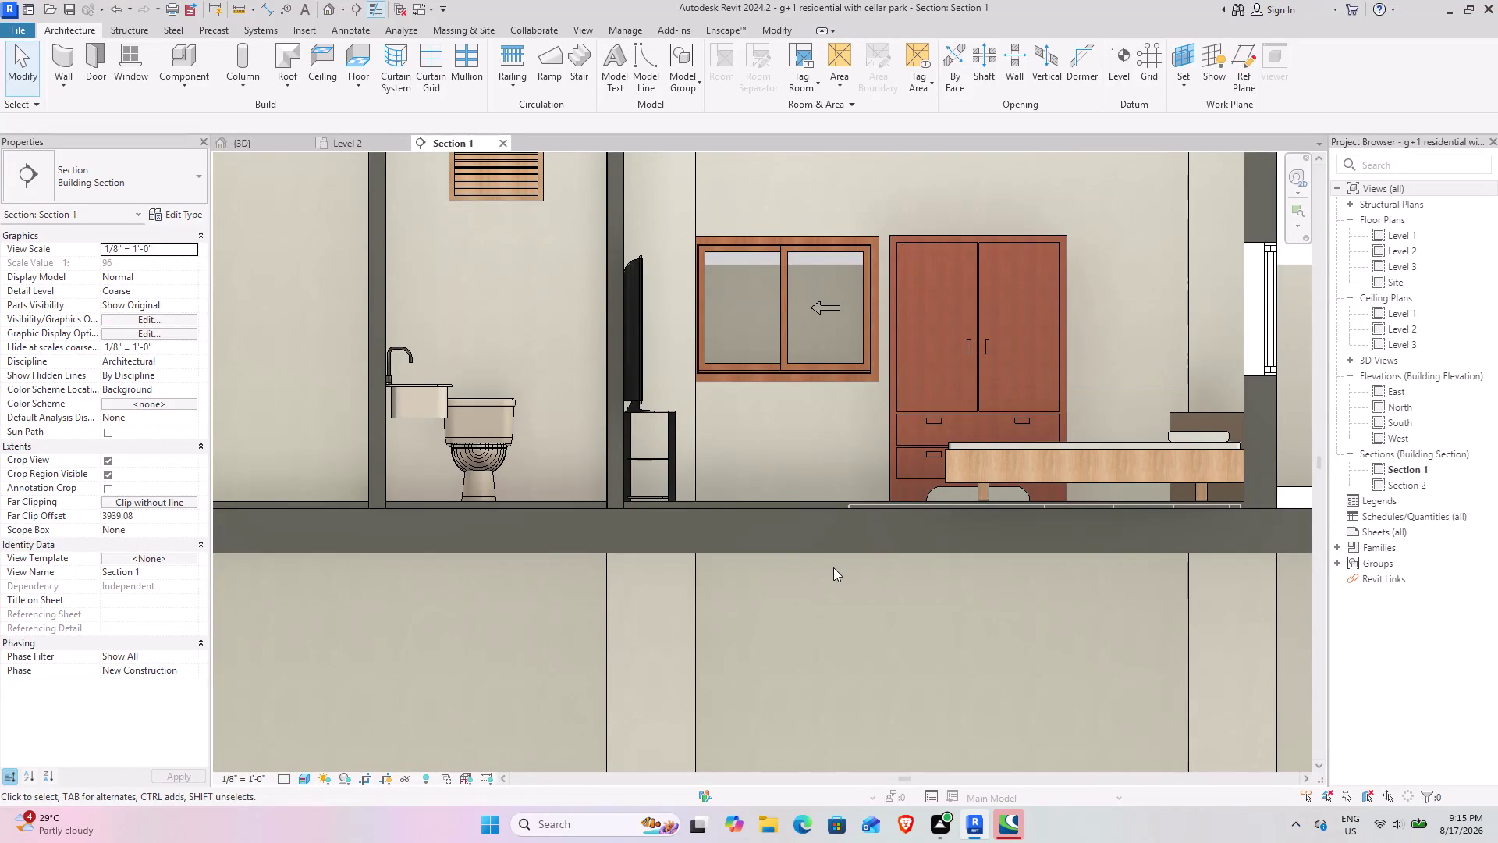
Select the bedroom floor slab in Section 1 and pan toward the outer wall.
click(271, 137)
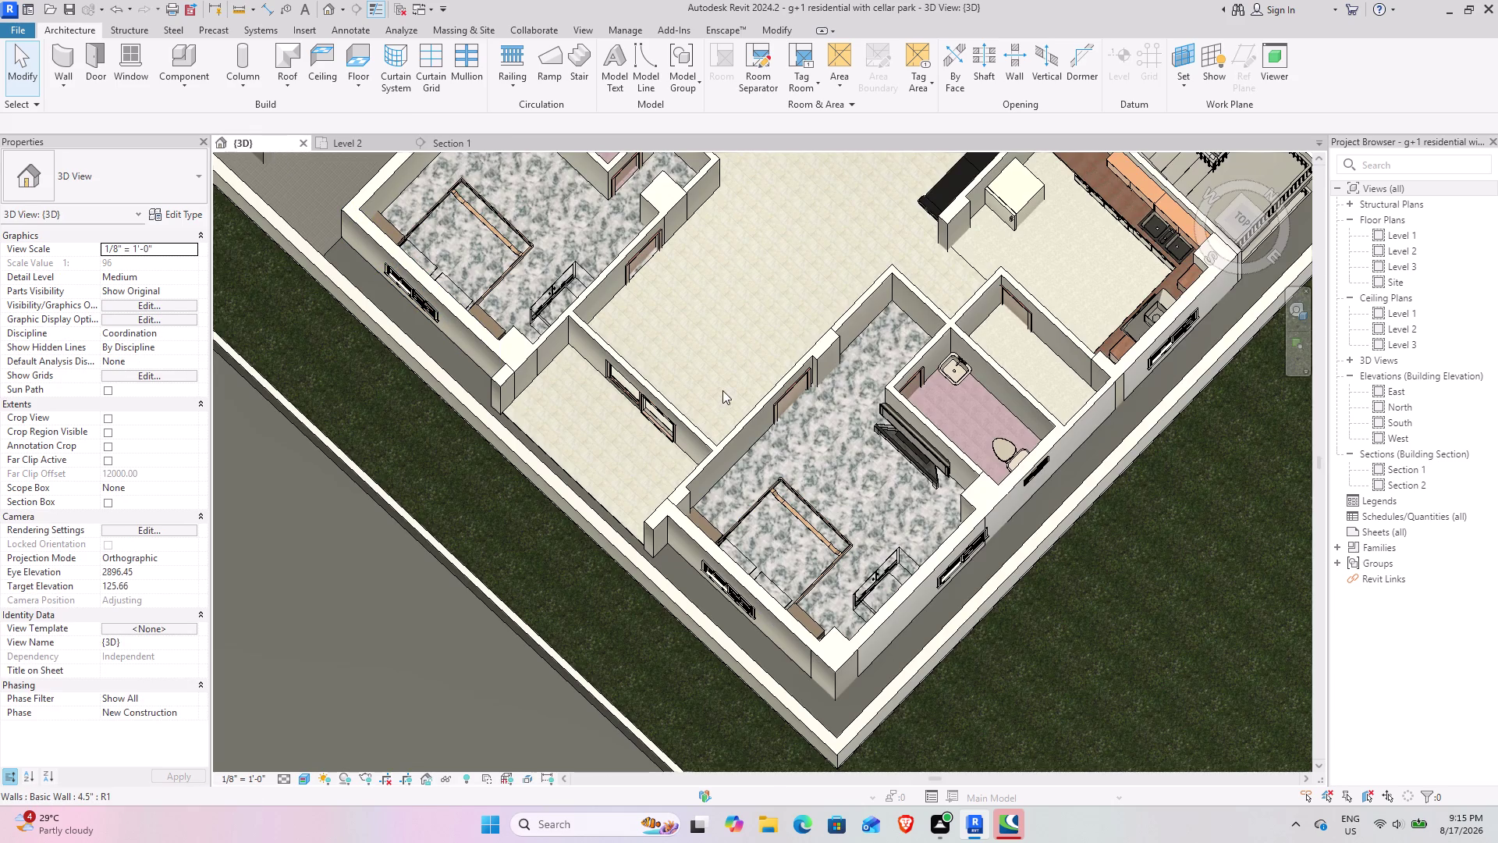
click(445, 156)
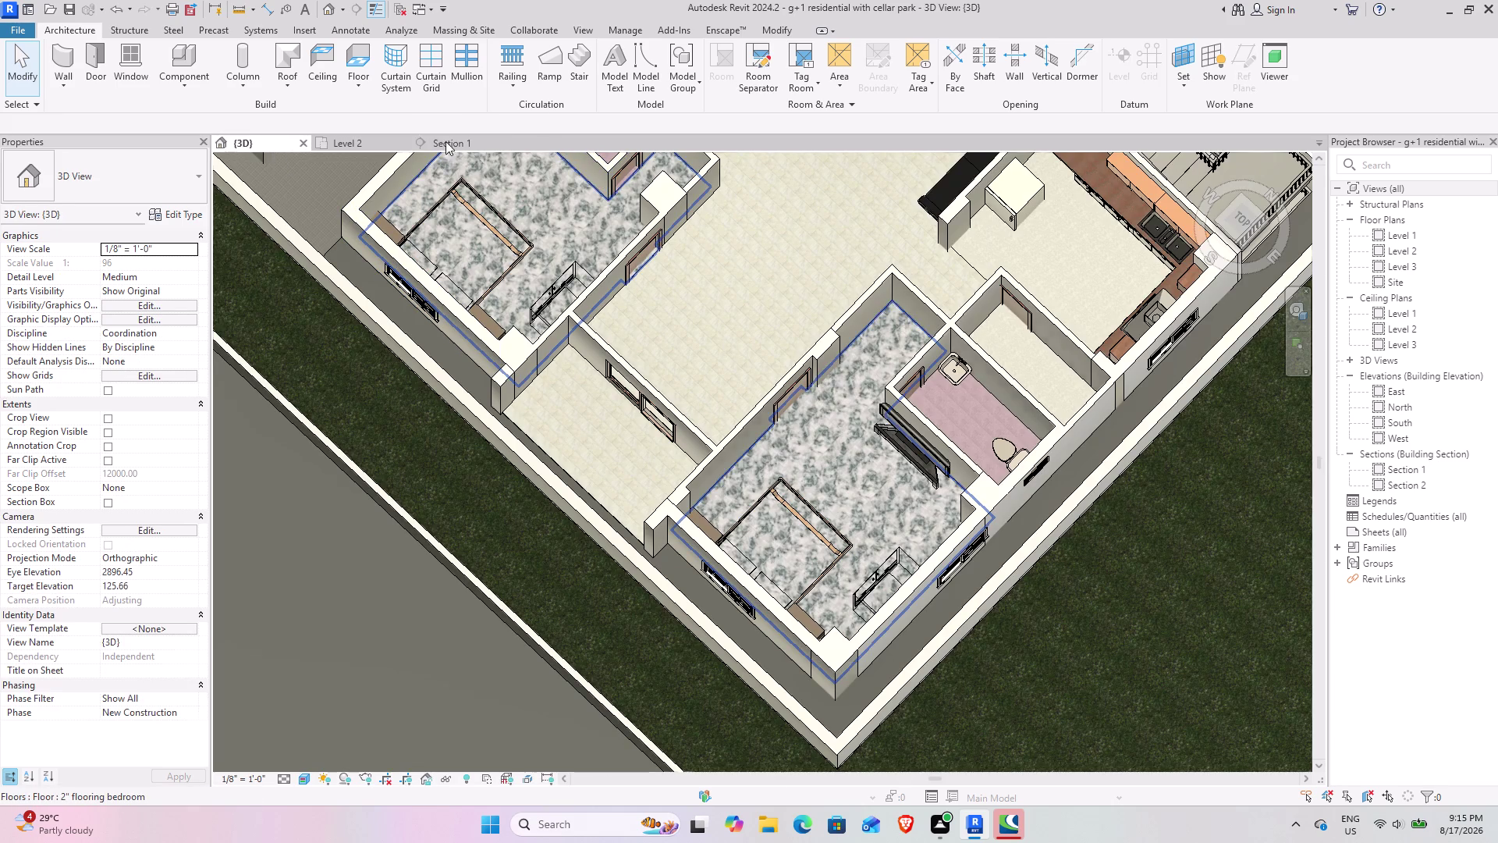
click(449, 134)
click(450, 142)
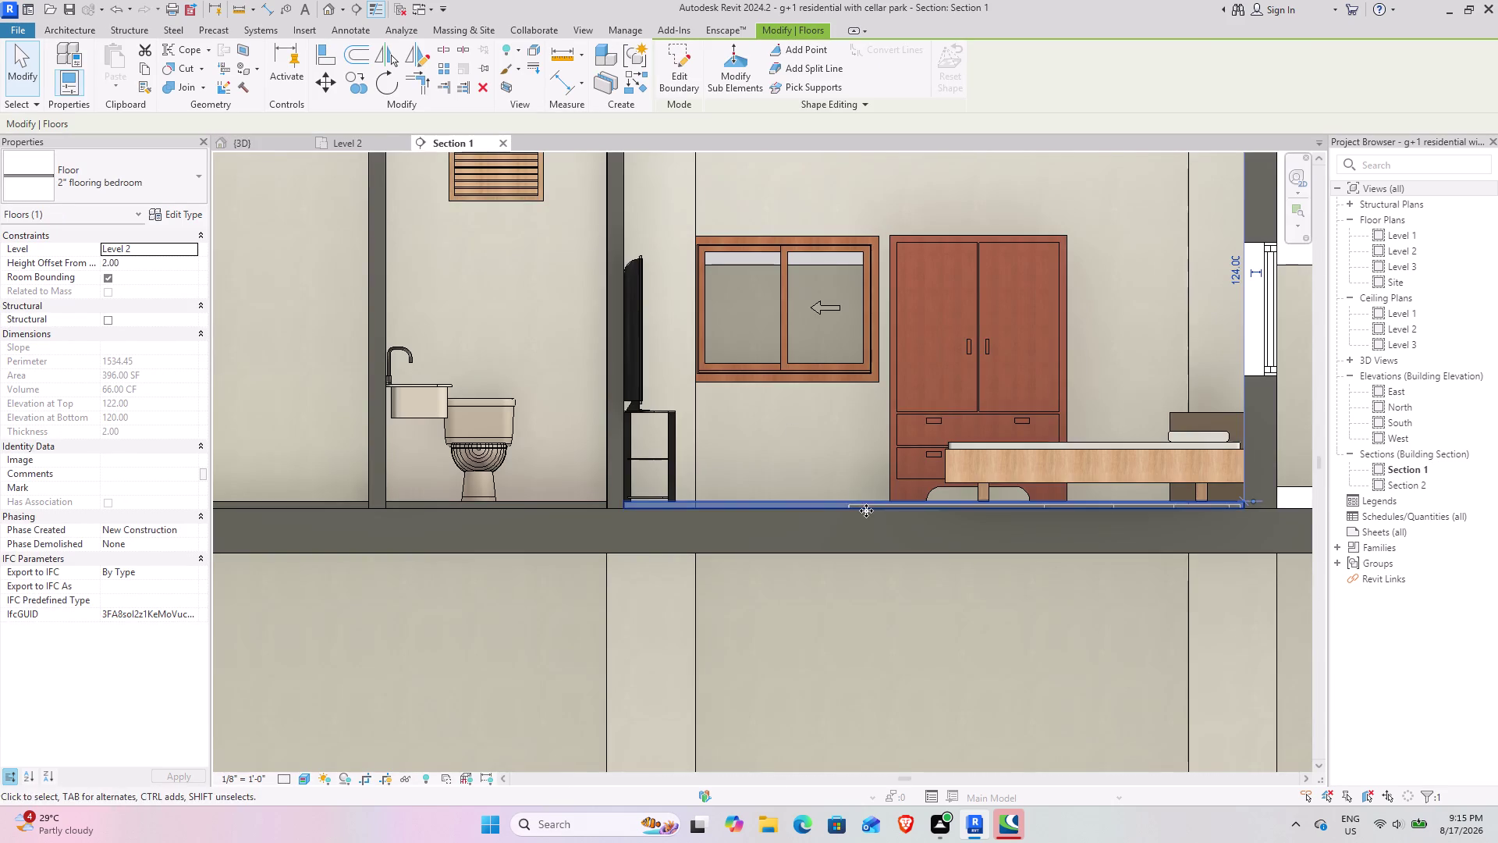
scroll(down, 3)
middle_drag(876, 482, 403, 524)
click(575, 633)
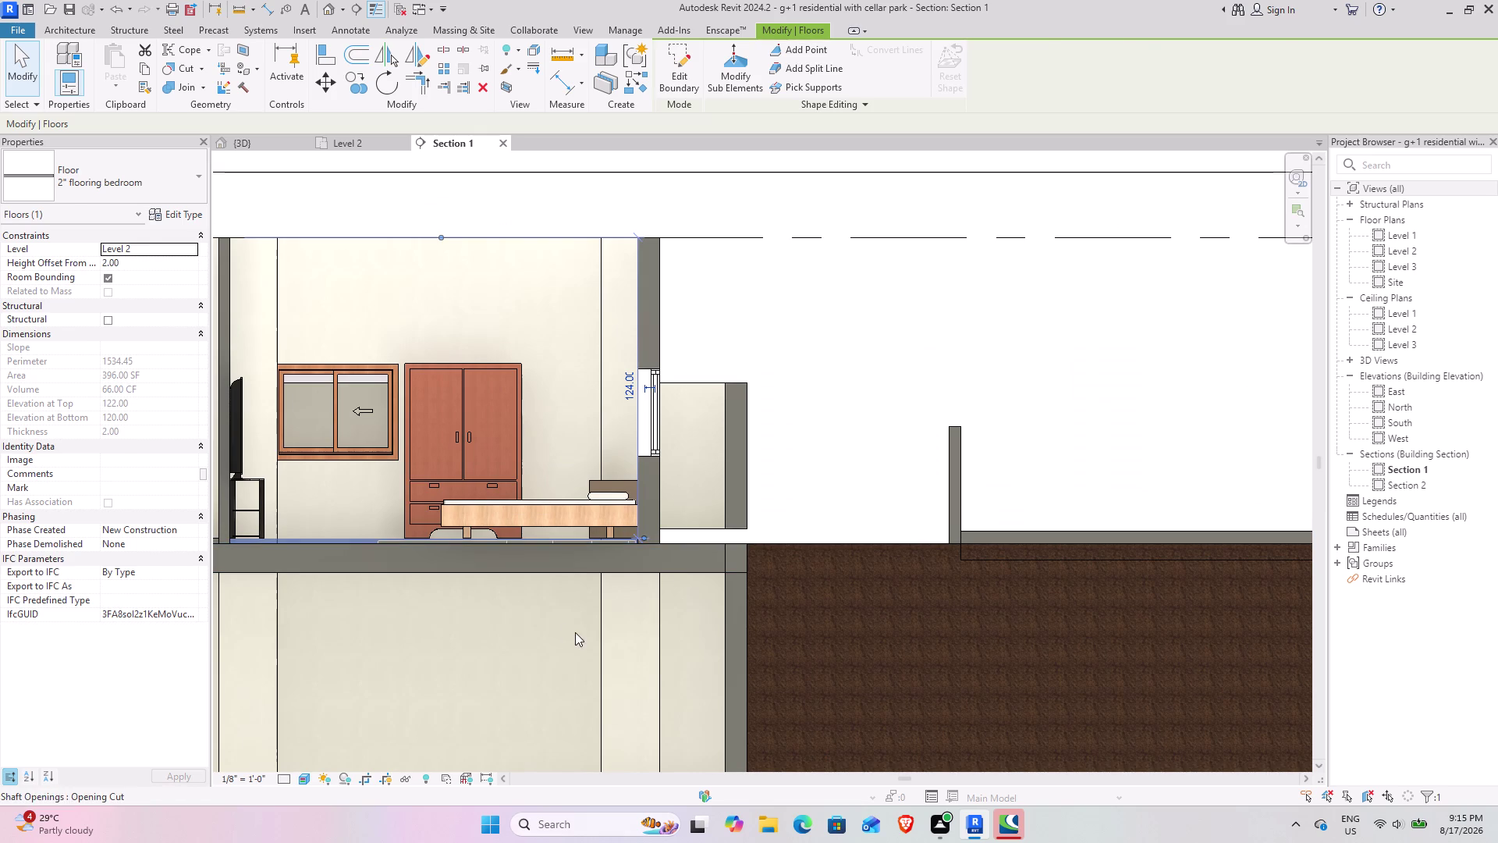
scroll(up, 3)
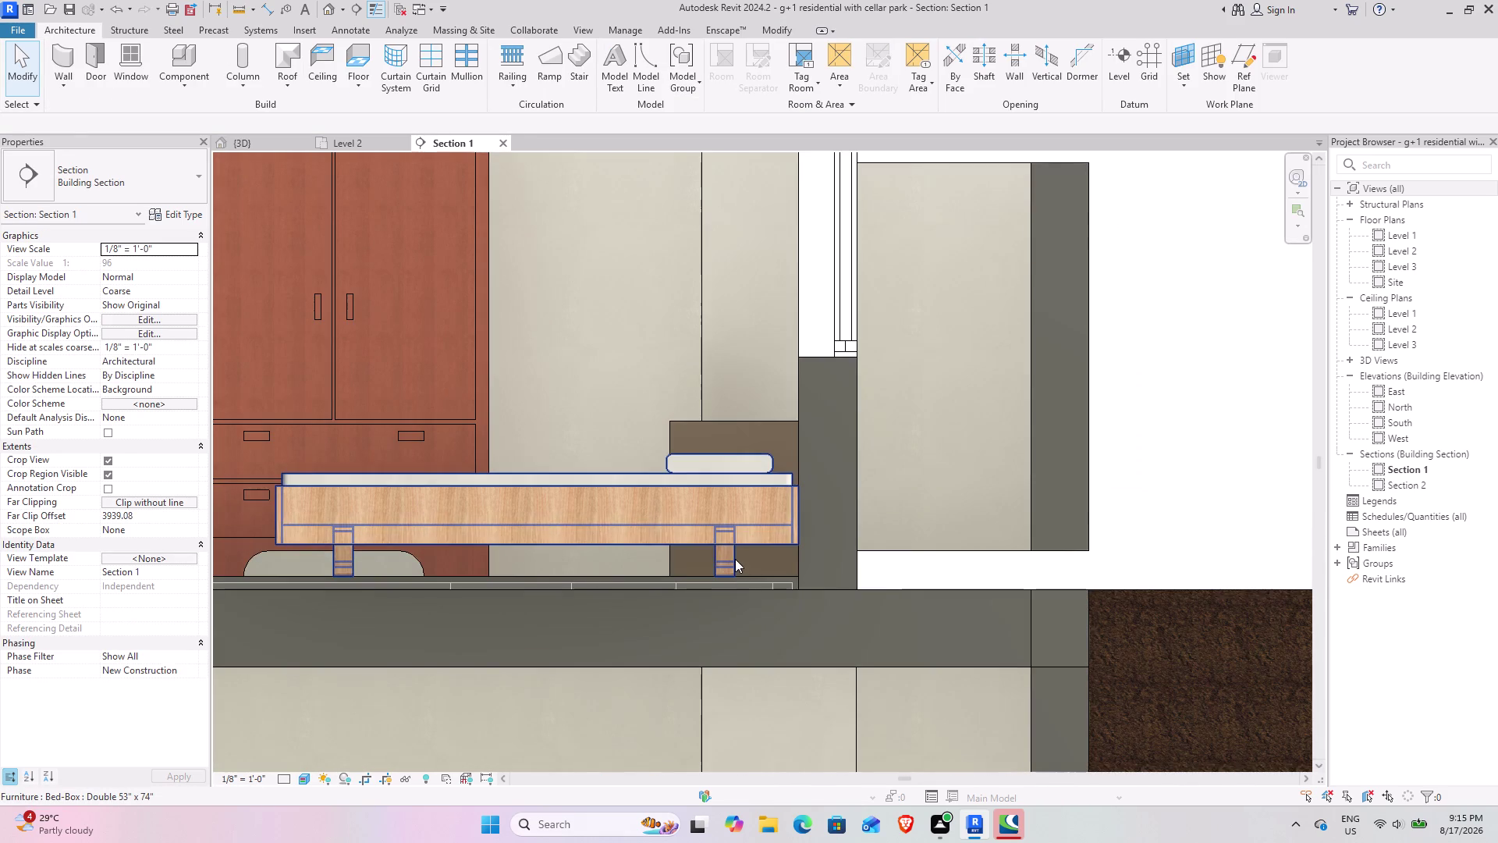
Select the double bed and zoom in on its legs at the floor.
click(724, 552)
click(726, 539)
middle_drag(563, 568, 735, 576)
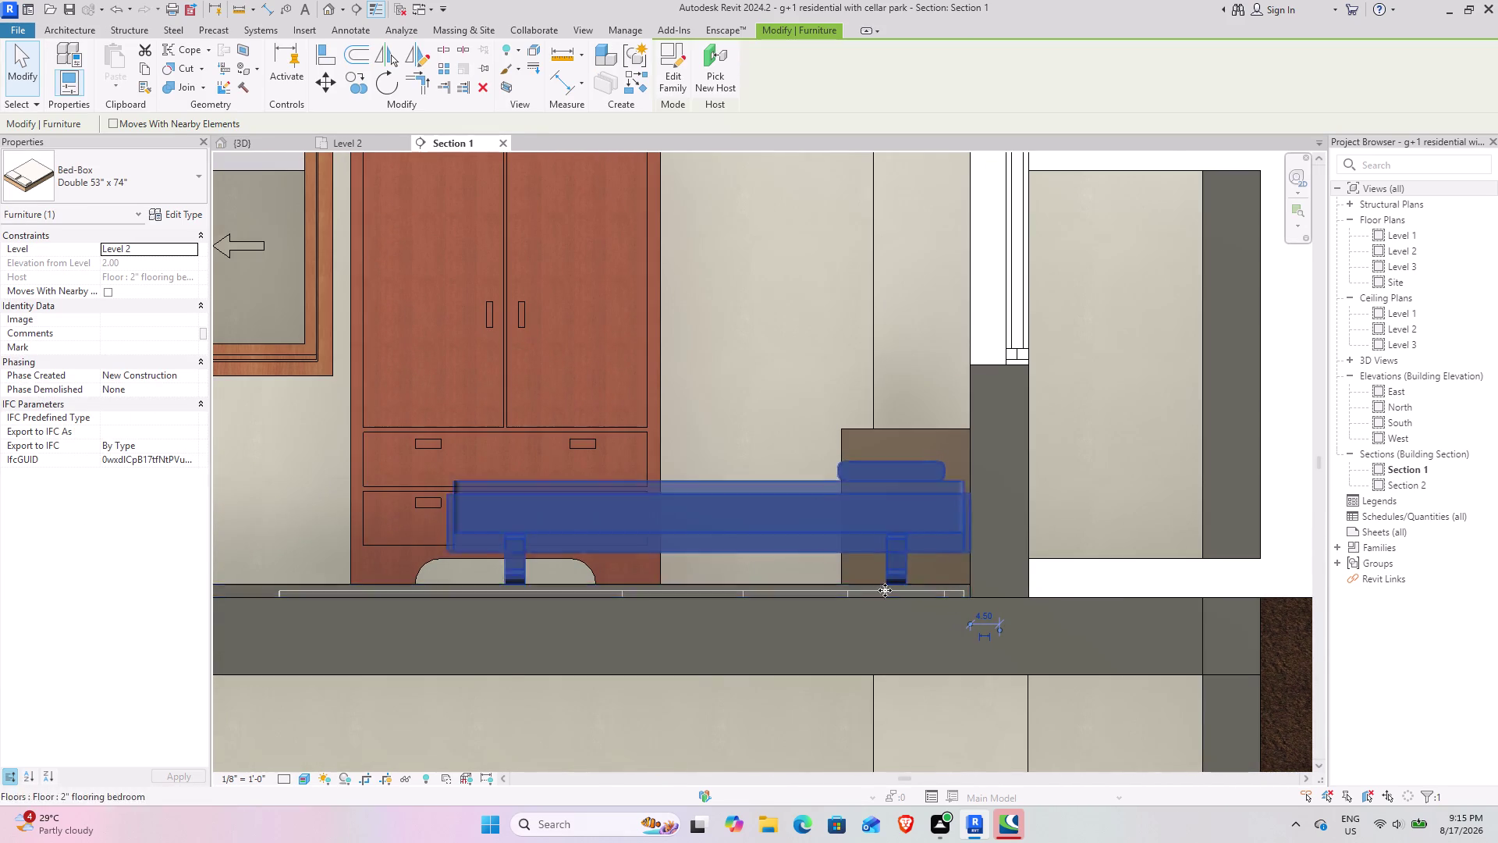
scroll(up, 3)
scroll(down, 3)
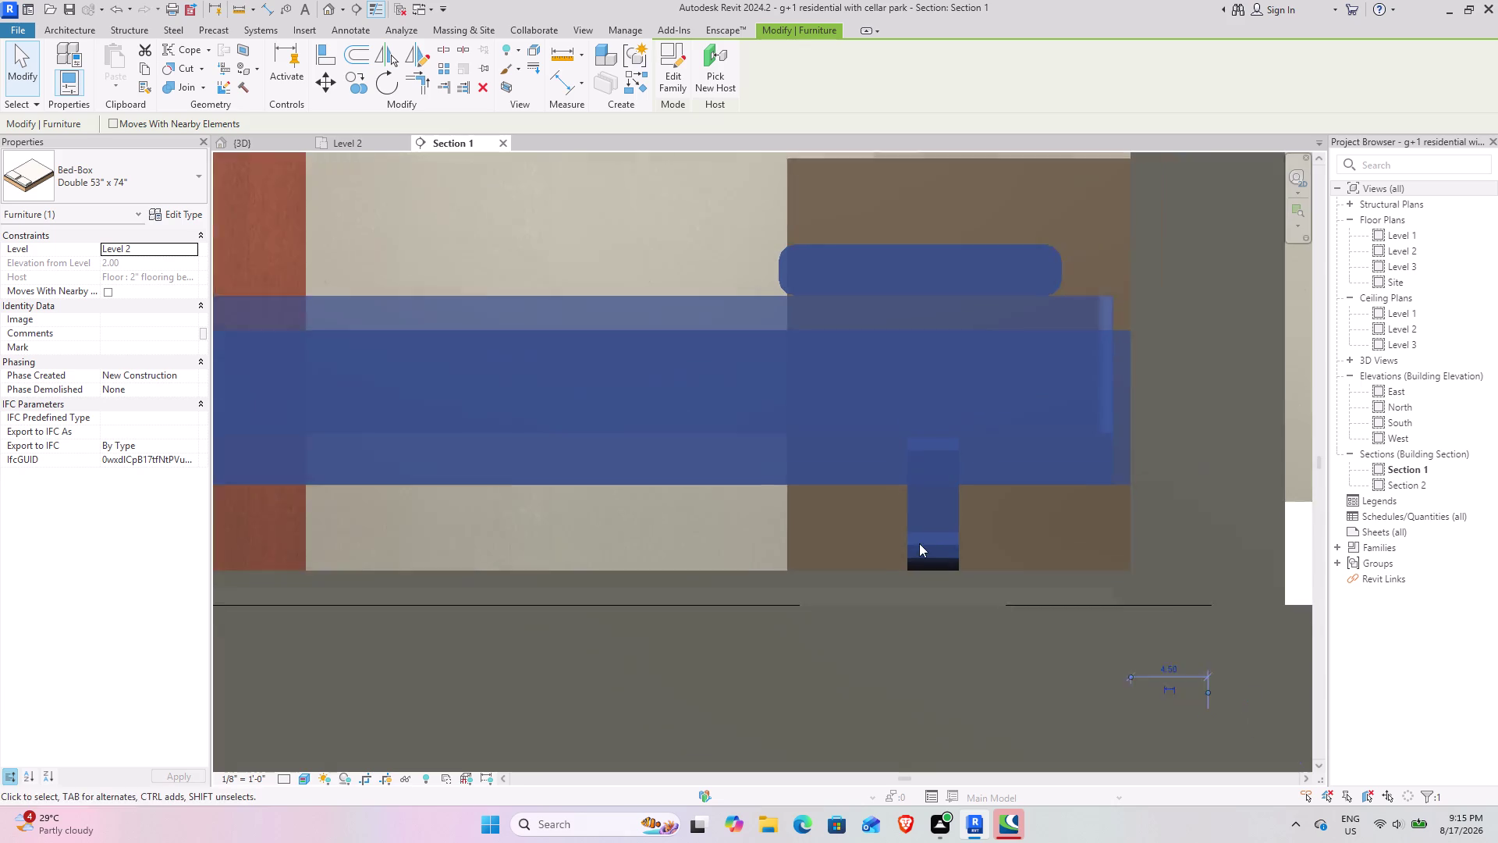
scroll(down, 3)
Pan from the bed leg across the upper floor to the kitchen and stairs.
middle_drag(1074, 561, 551, 572)
scroll(down, 3)
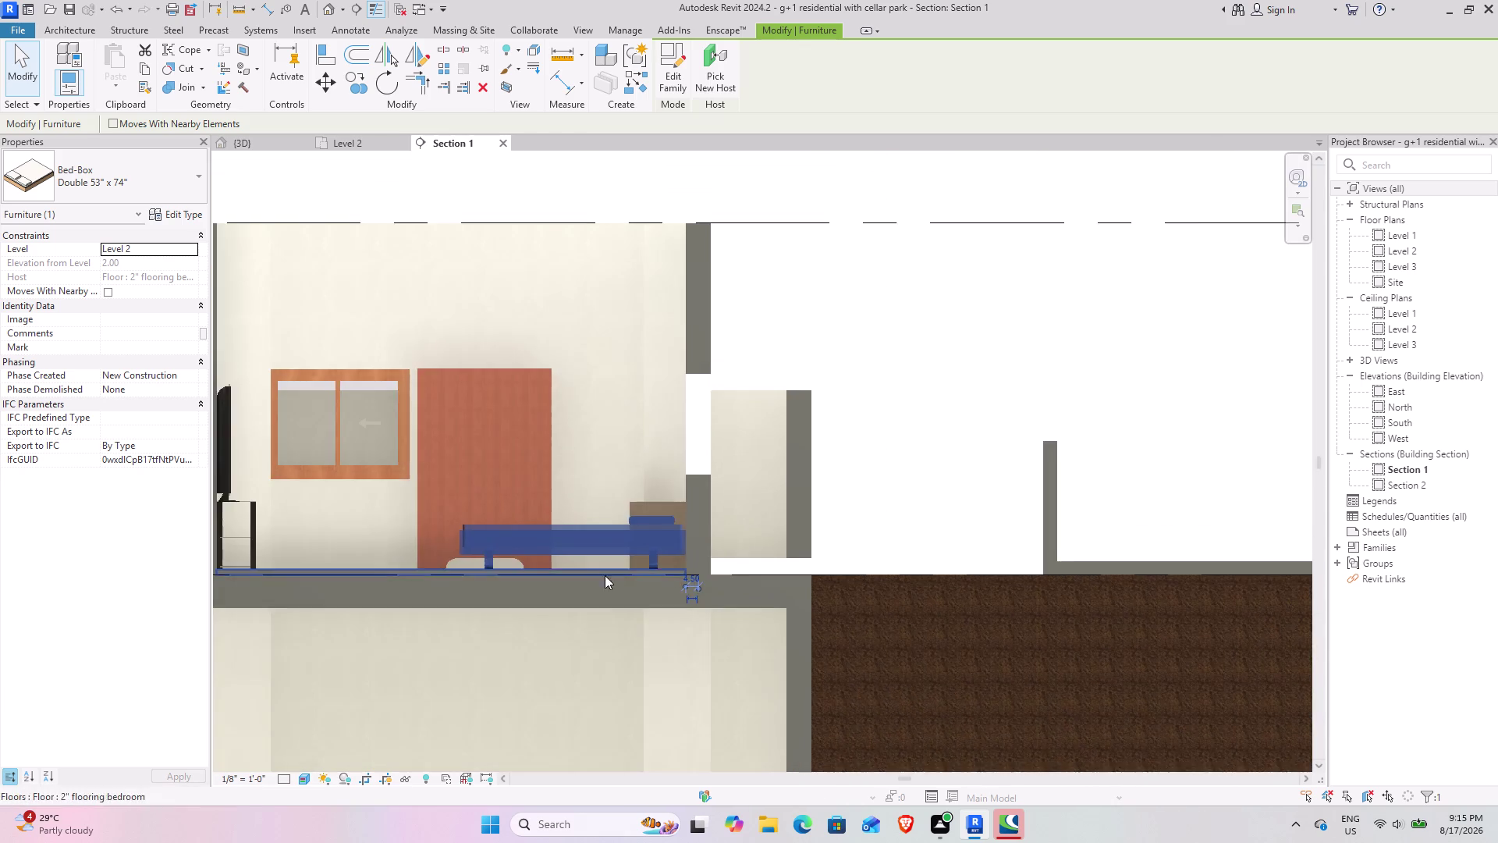
middle_drag(606, 576, 1026, 556)
middle_drag(697, 565, 1133, 566)
middle_drag(756, 571, 897, 555)
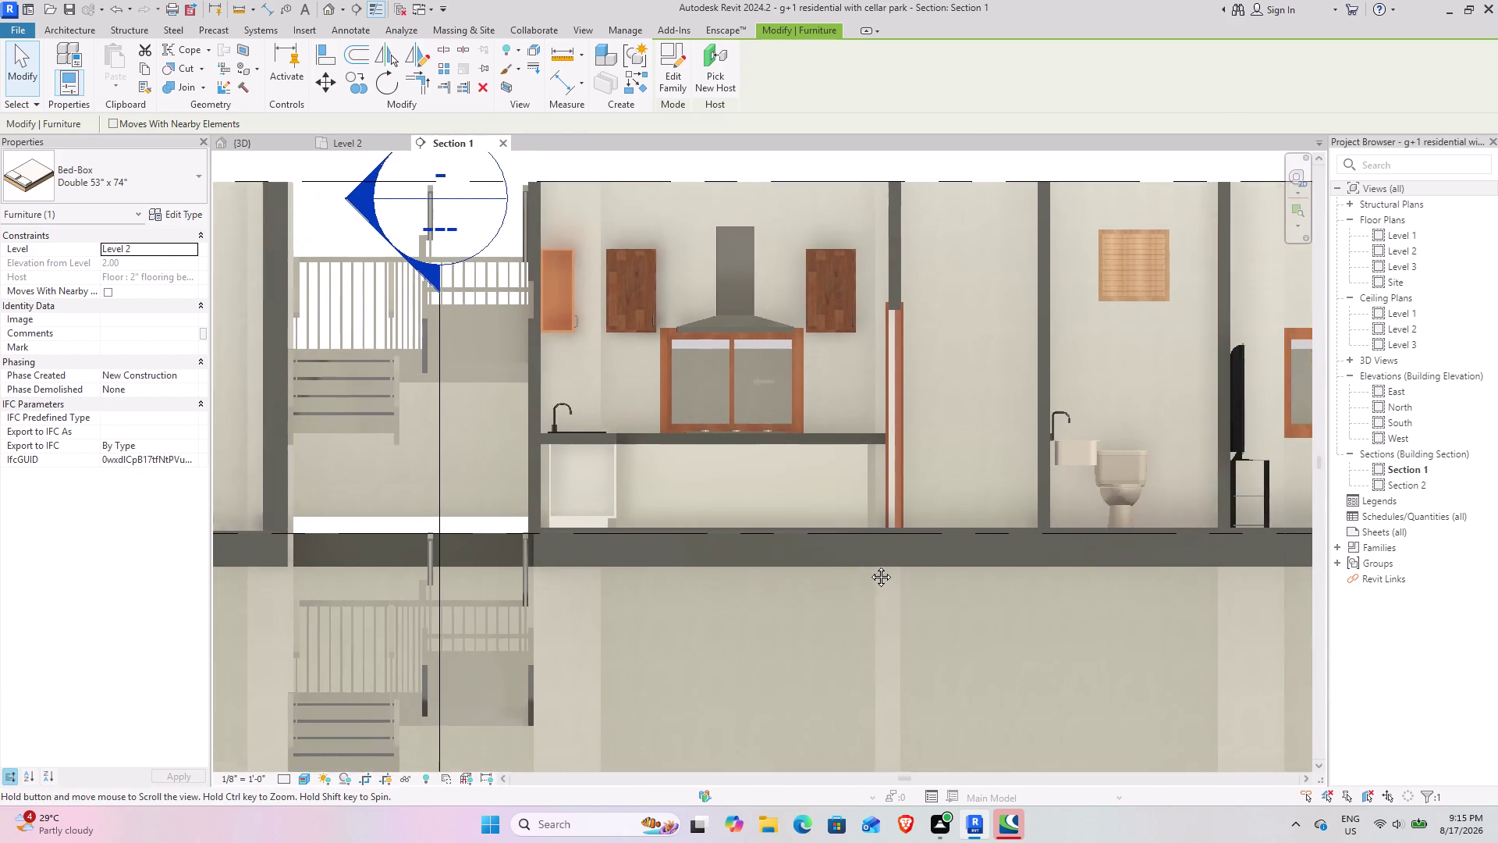
middle_drag(897, 555, 813, 579)
click(257, 140)
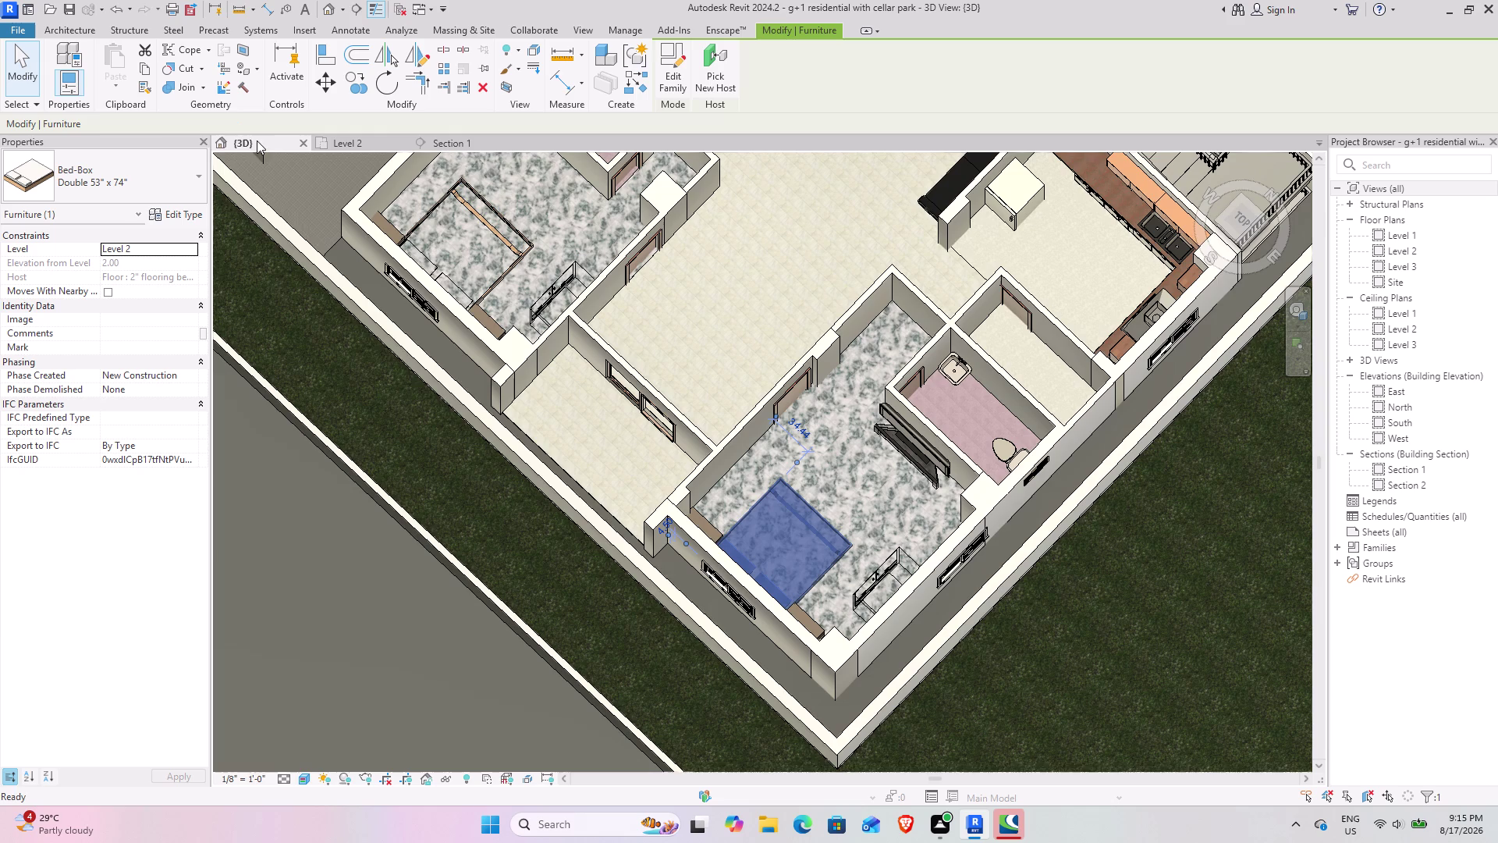
click(1189, 601)
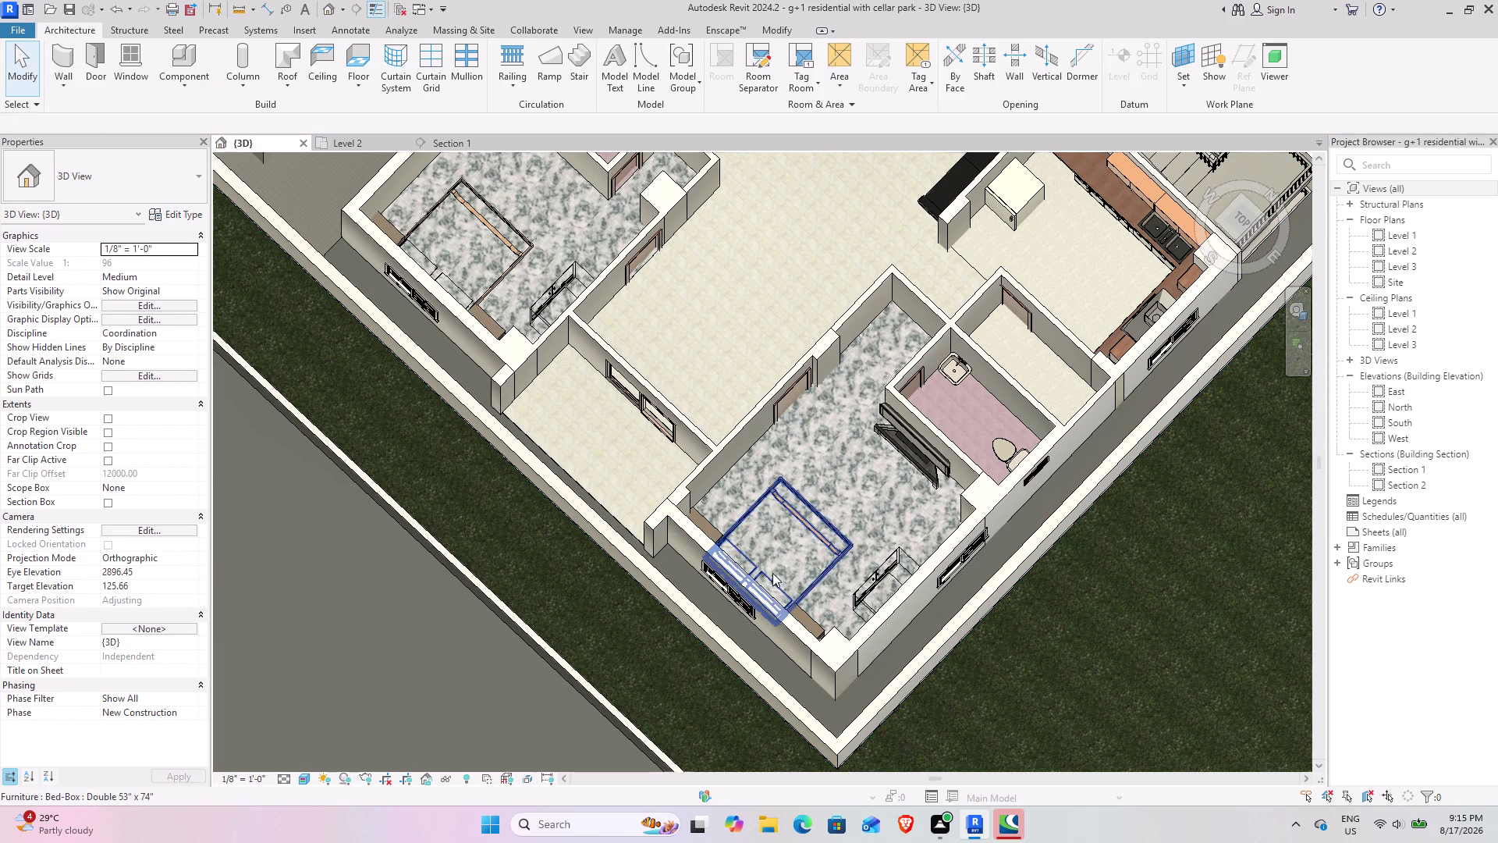
scroll(up, 3)
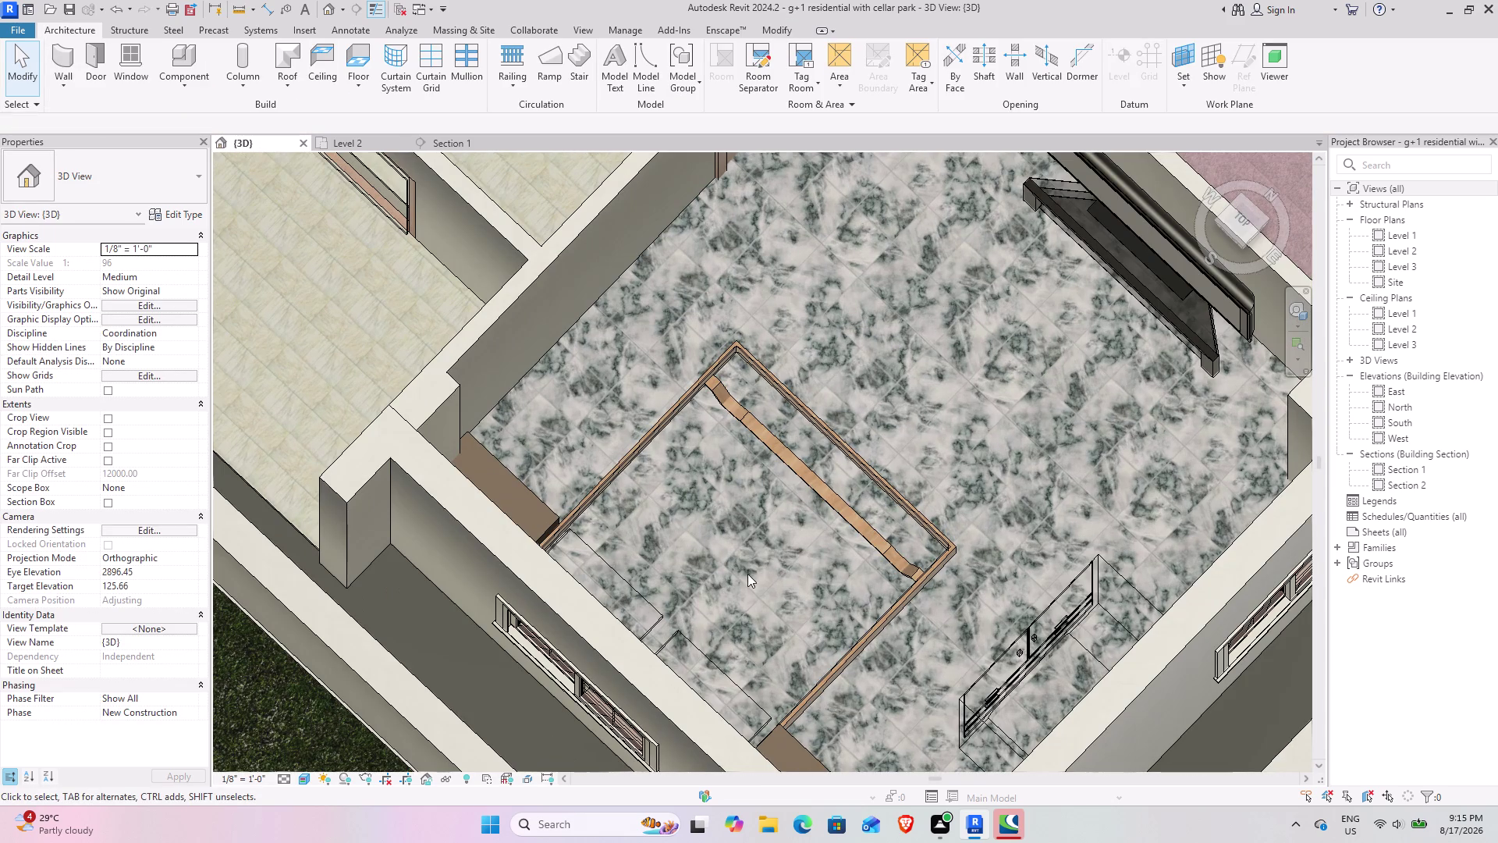
middle_drag(733, 574, 564, 559)
middle_drag(587, 555, 1329, 686)
middle_drag(809, 552, 1011, 823)
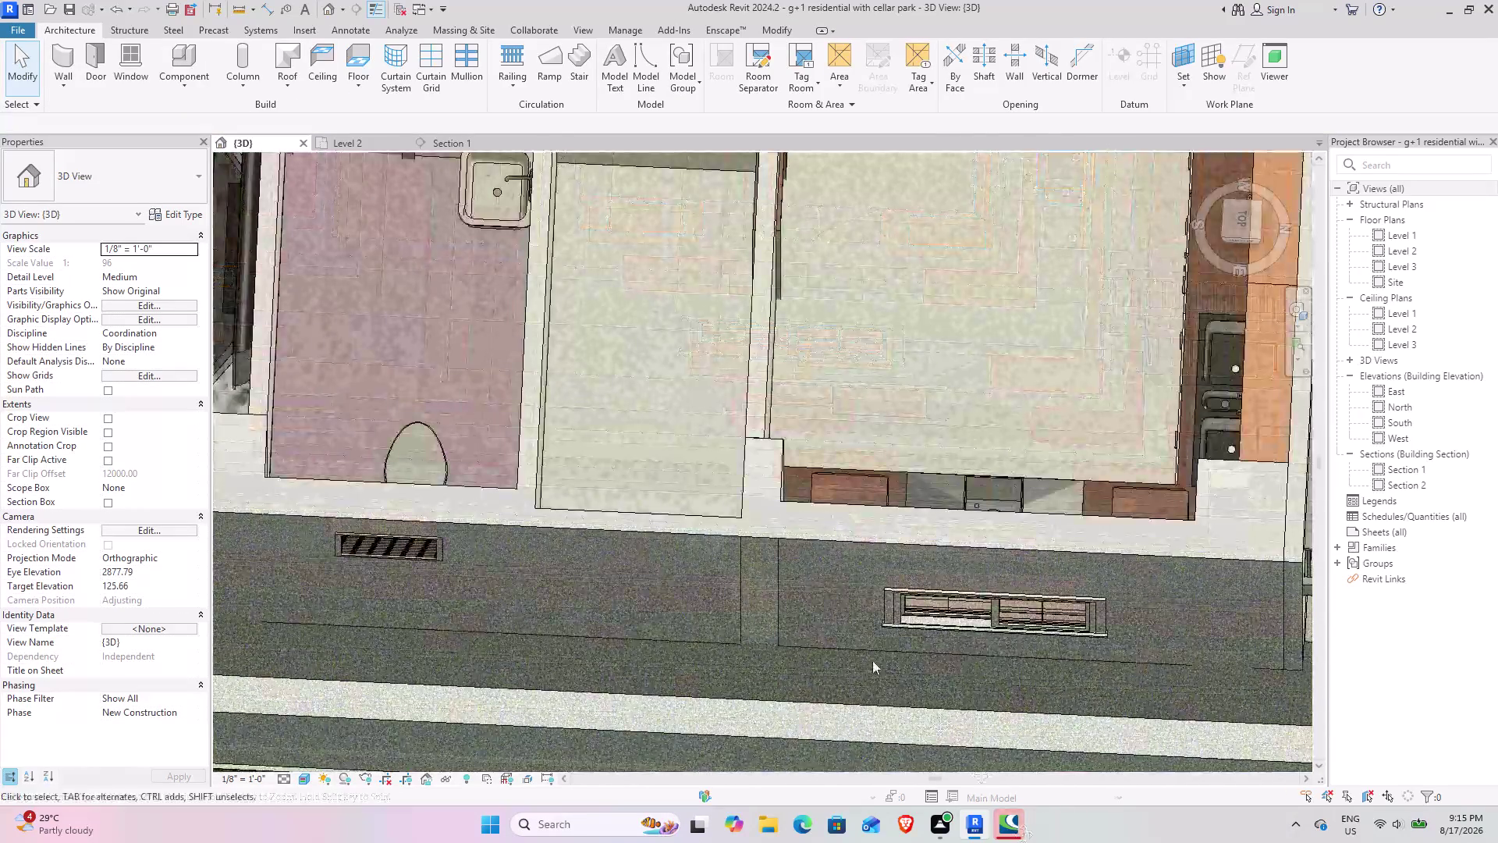
middle_drag(628, 428, 1052, 692)
middle_drag(539, 463, 799, 480)
middle_drag(574, 477, 775, 447)
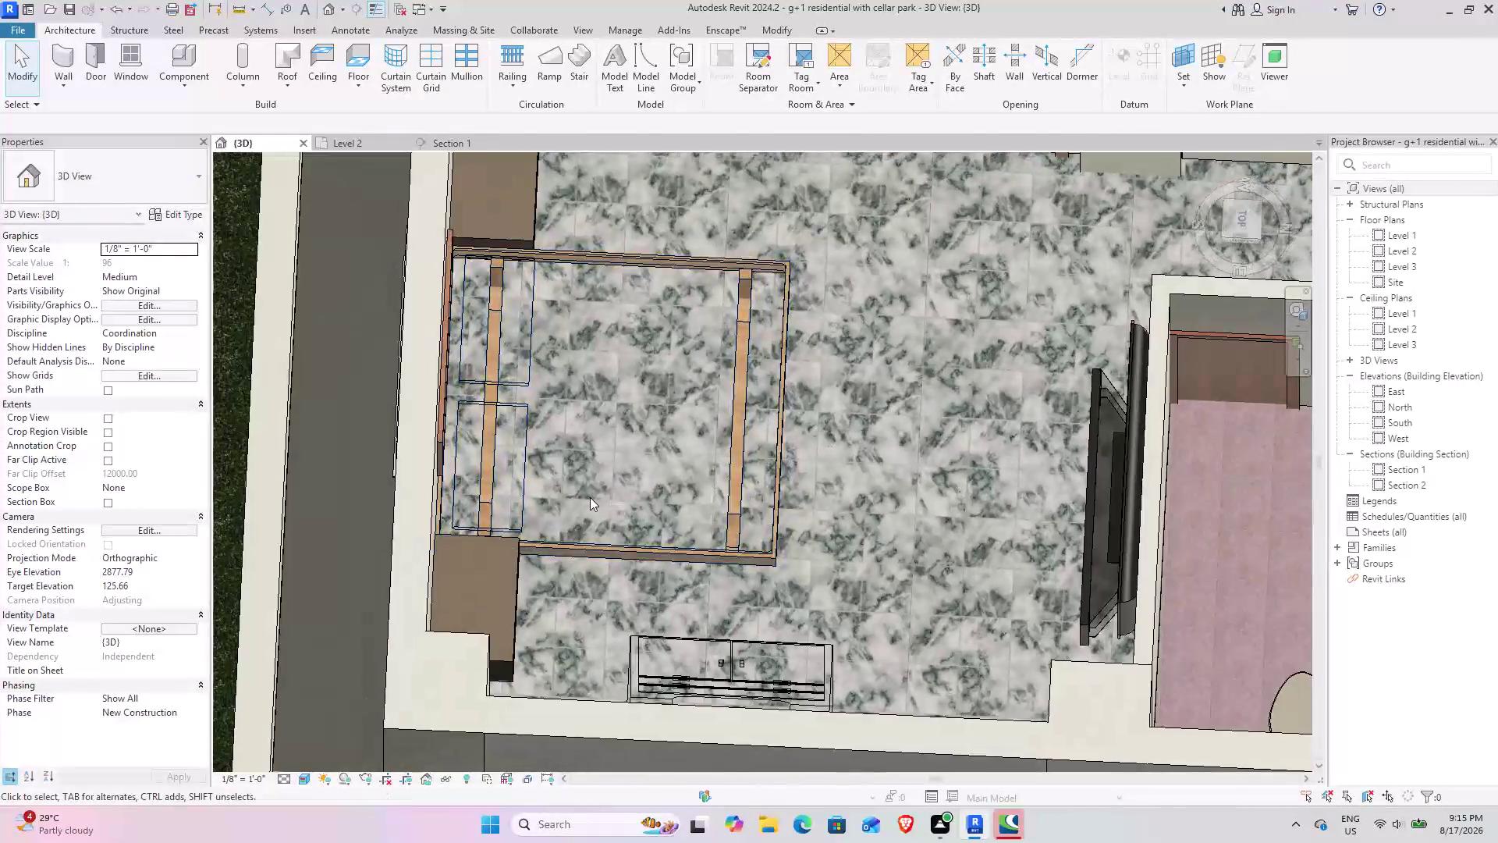
middle_drag(586, 496, 524, 440)
middle_drag(524, 404, 723, 726)
scroll(down, 3)
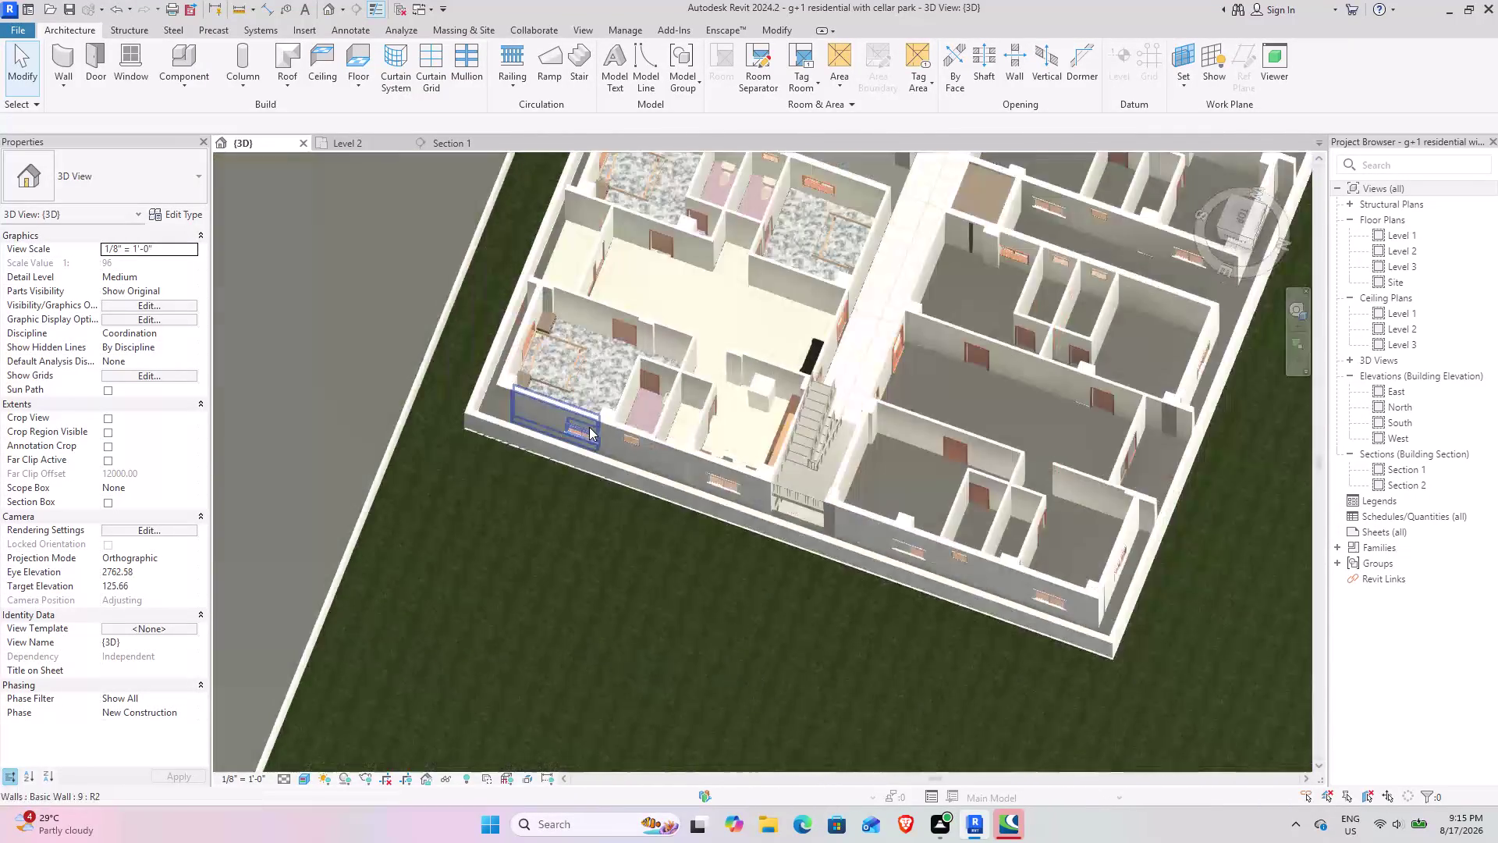
scroll(down, 3)
middle_drag(583, 427, 350, 287)
middle_drag(432, 303, 456, 732)
scroll(up, 3)
middle_drag(550, 576, 554, 629)
scroll(up, 3)
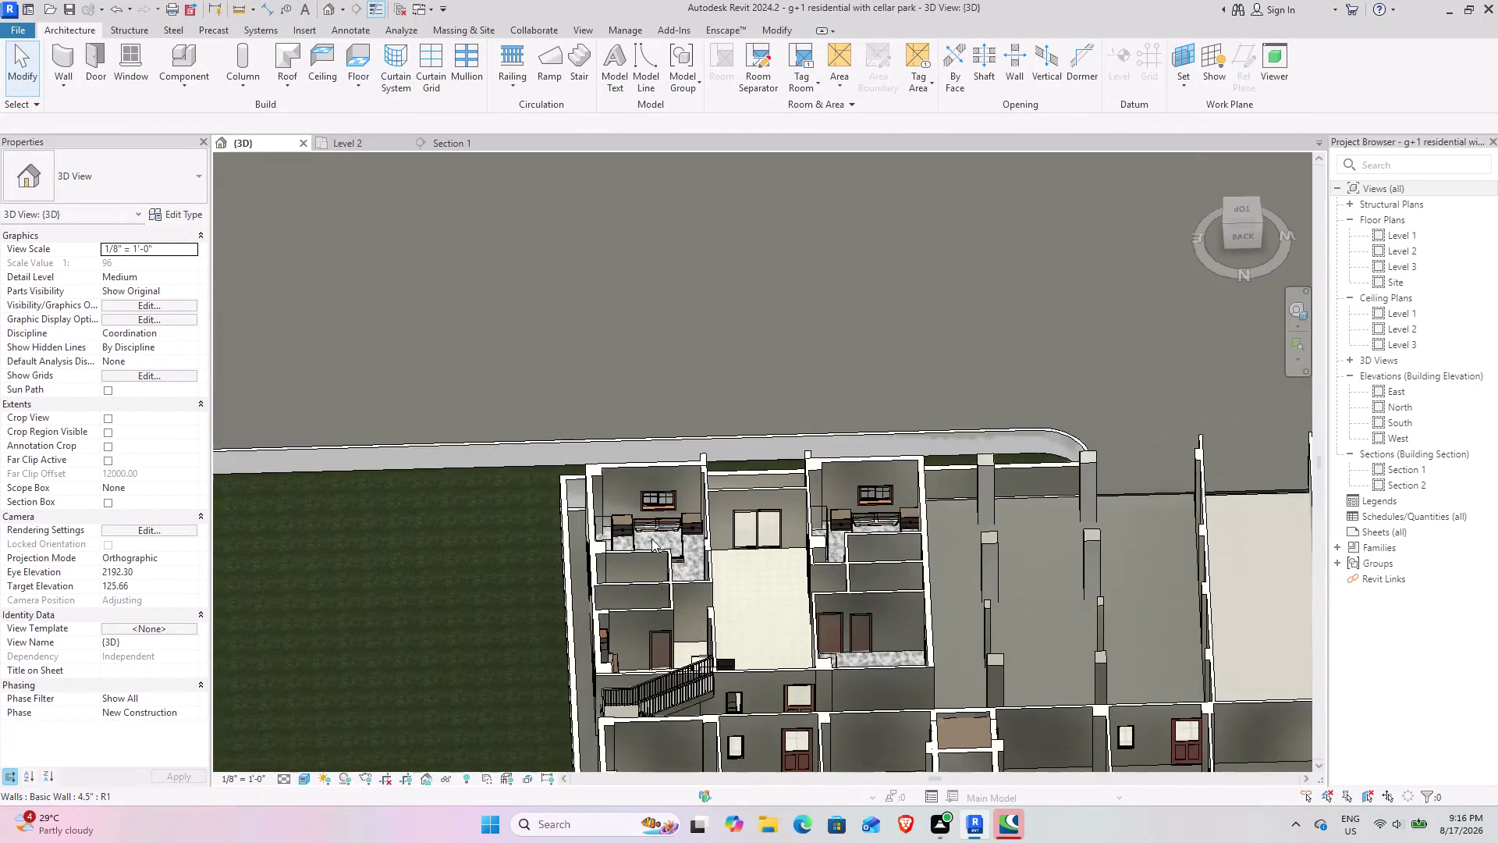
scroll(up, 3)
click(740, 566)
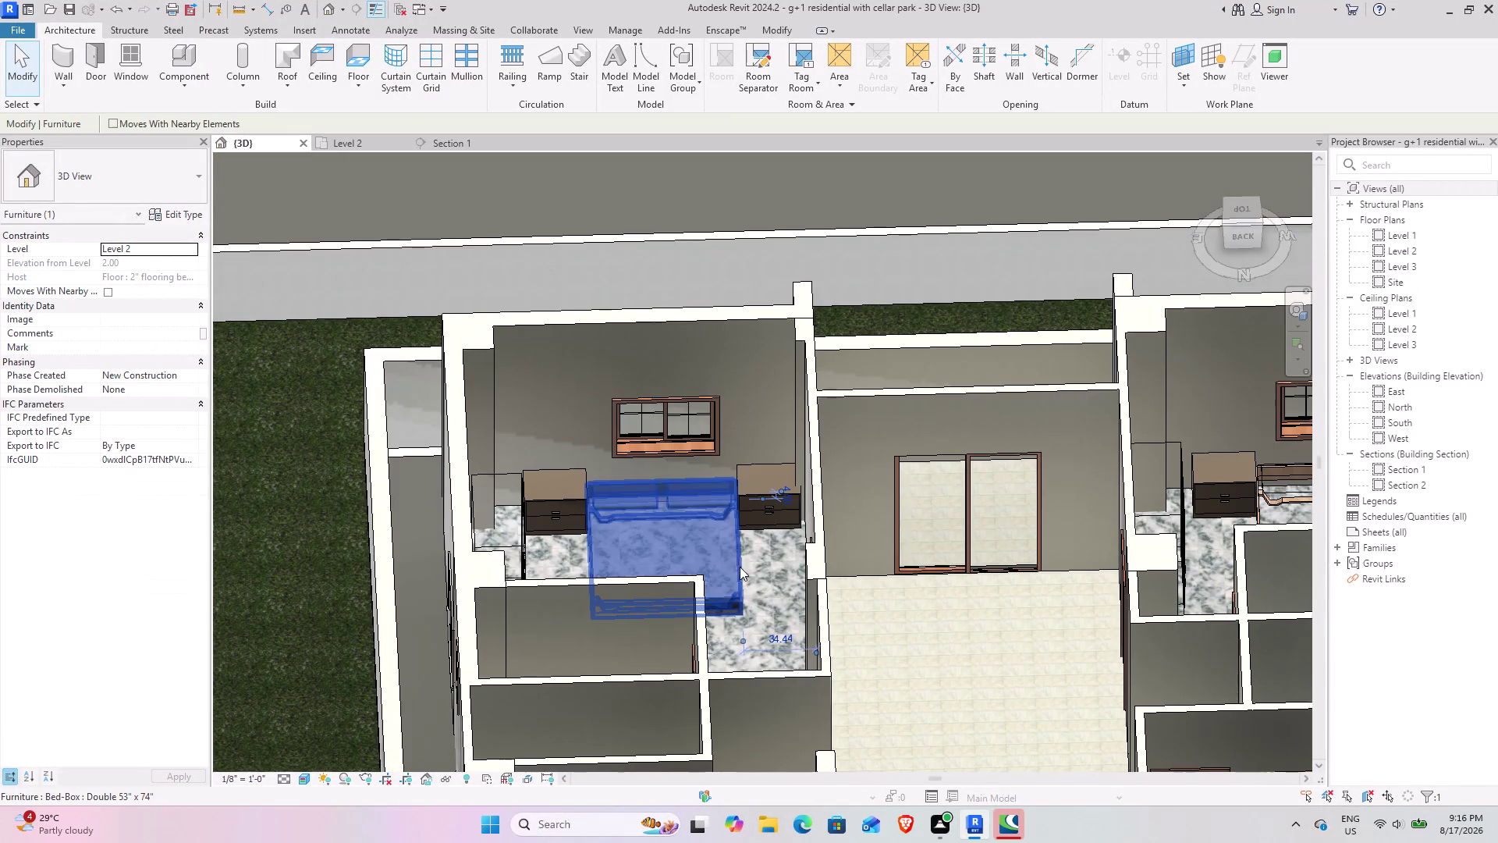
click(327, 510)
click(739, 558)
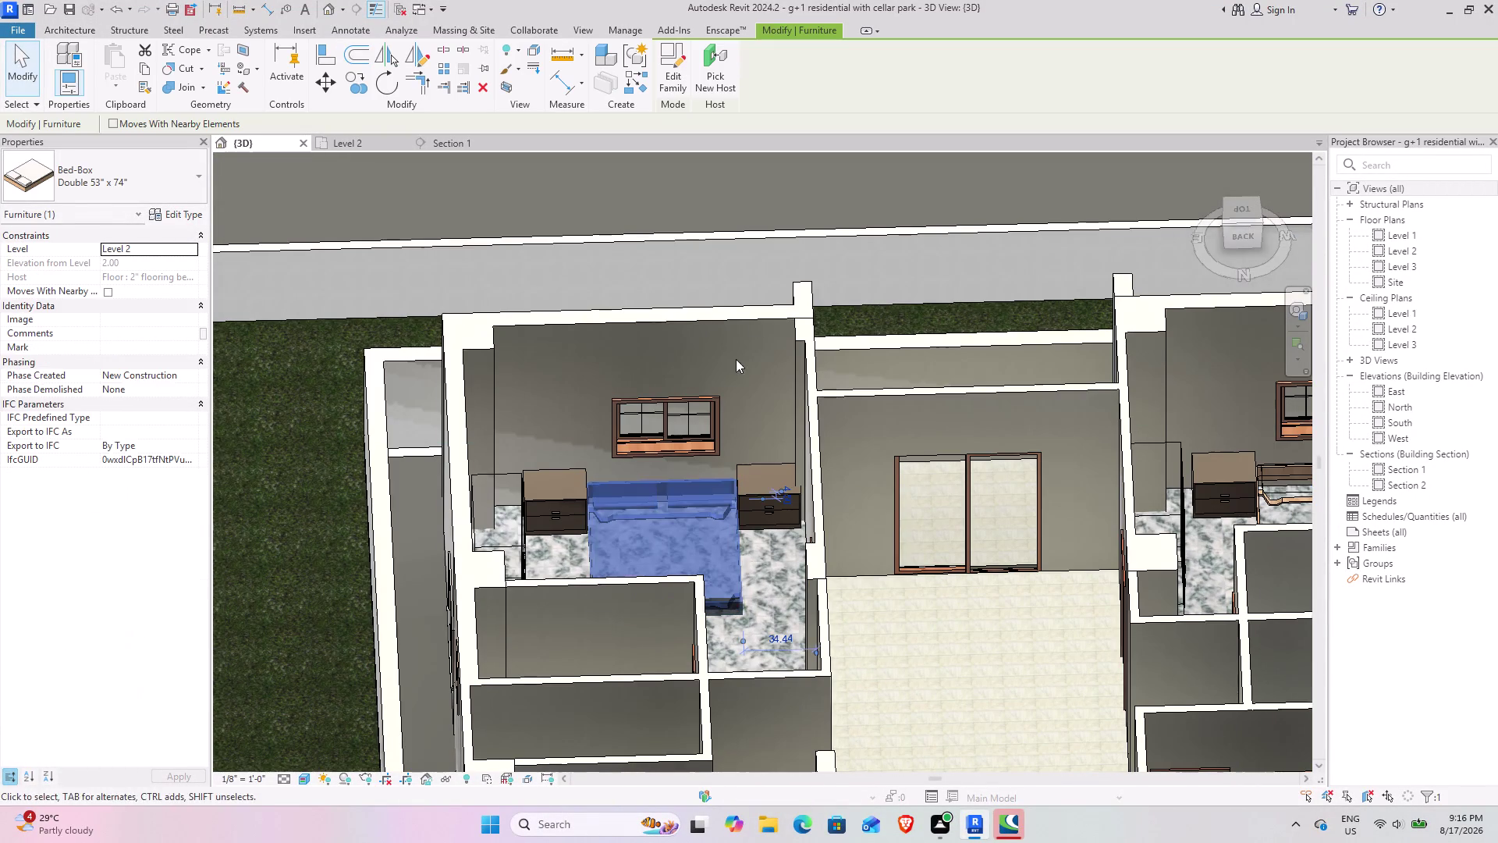
click(782, 223)
click(974, 645)
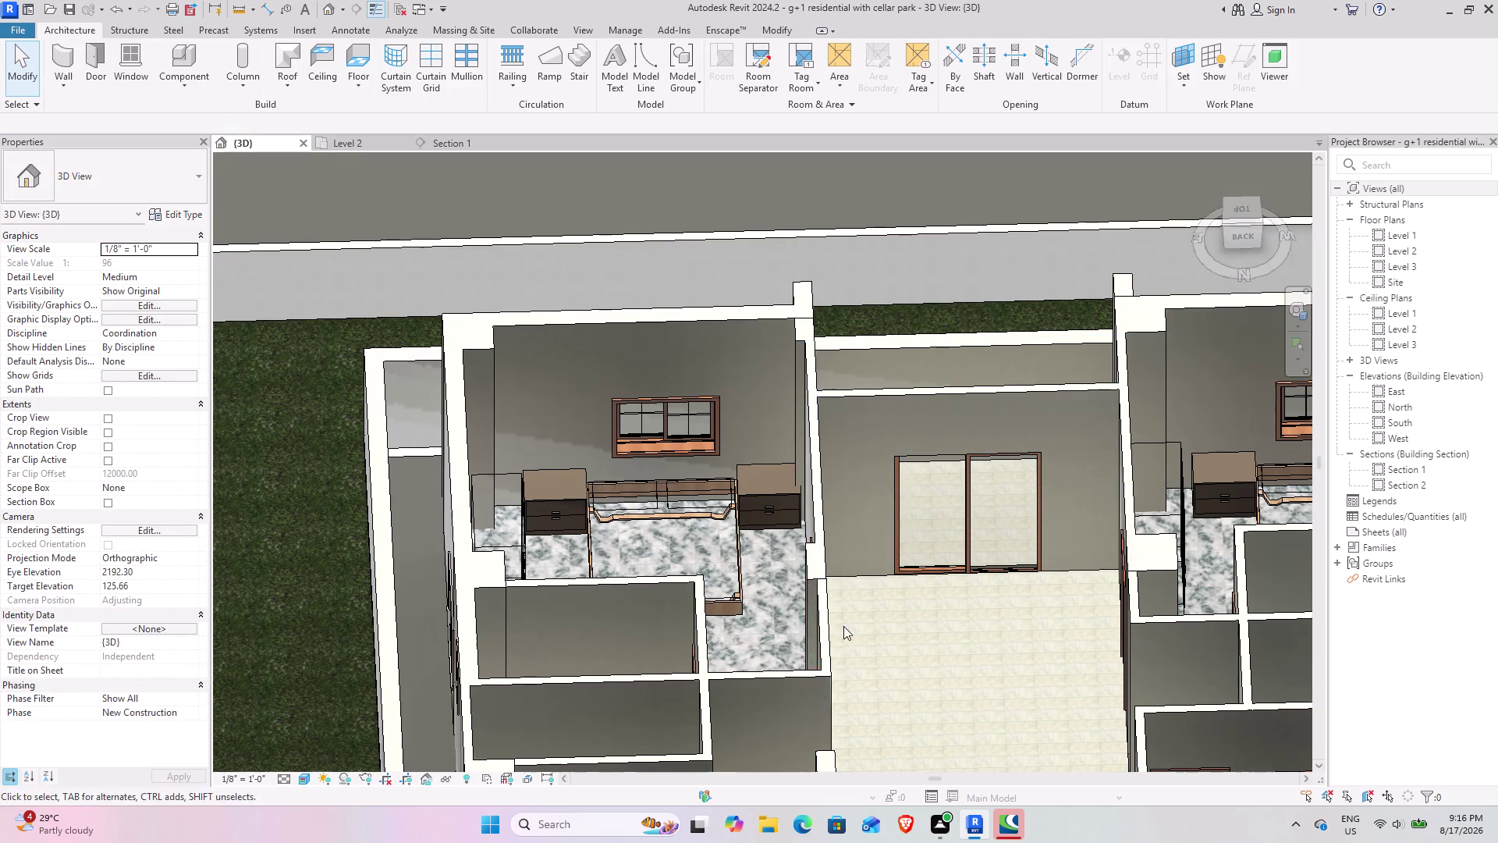
click(735, 605)
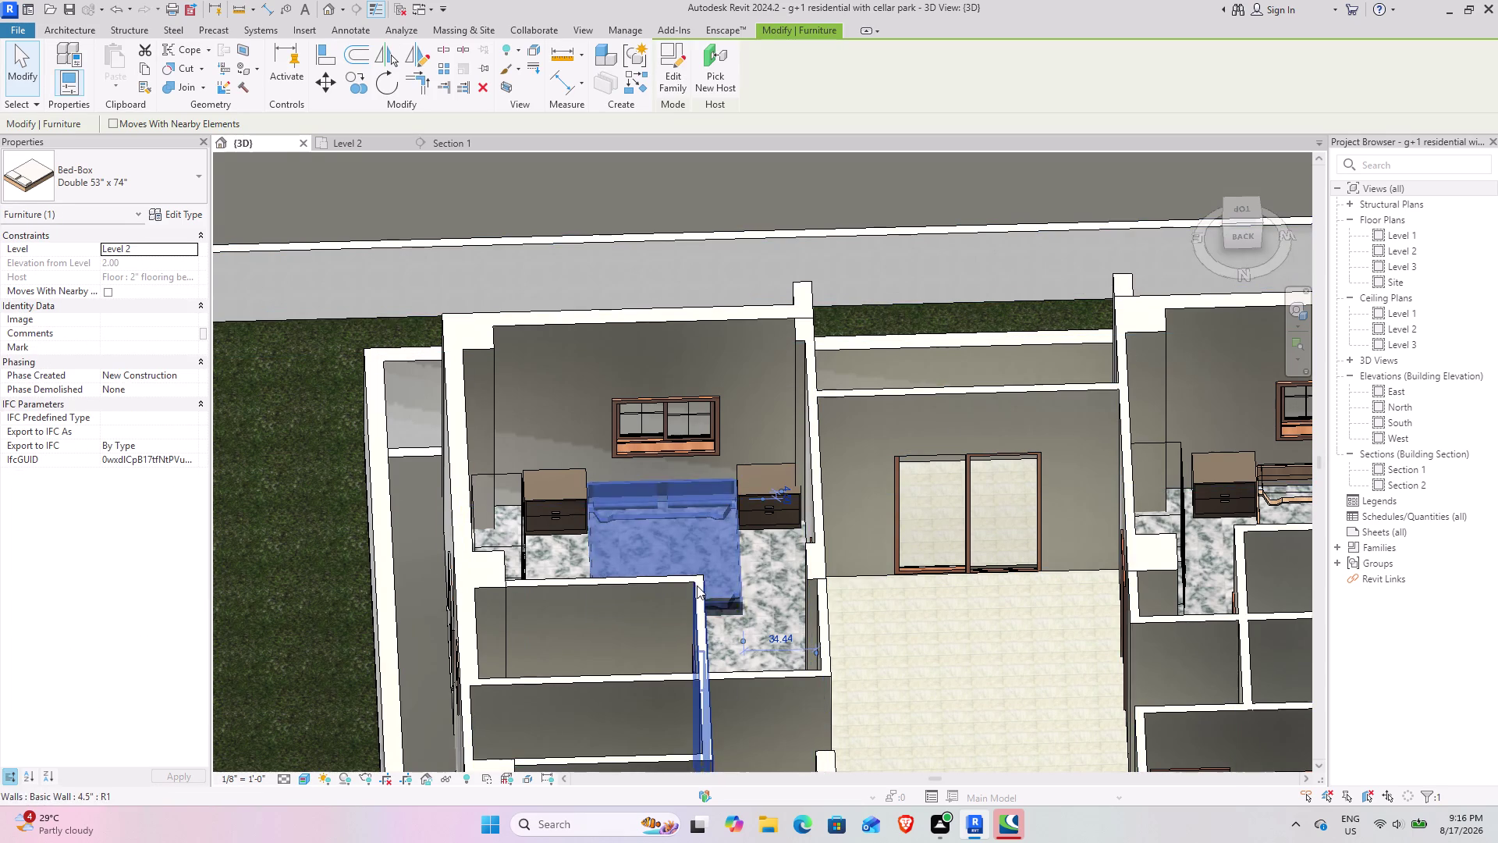
middle_drag(696, 585, 856, 621)
middle_drag(849, 622, 831, 557)
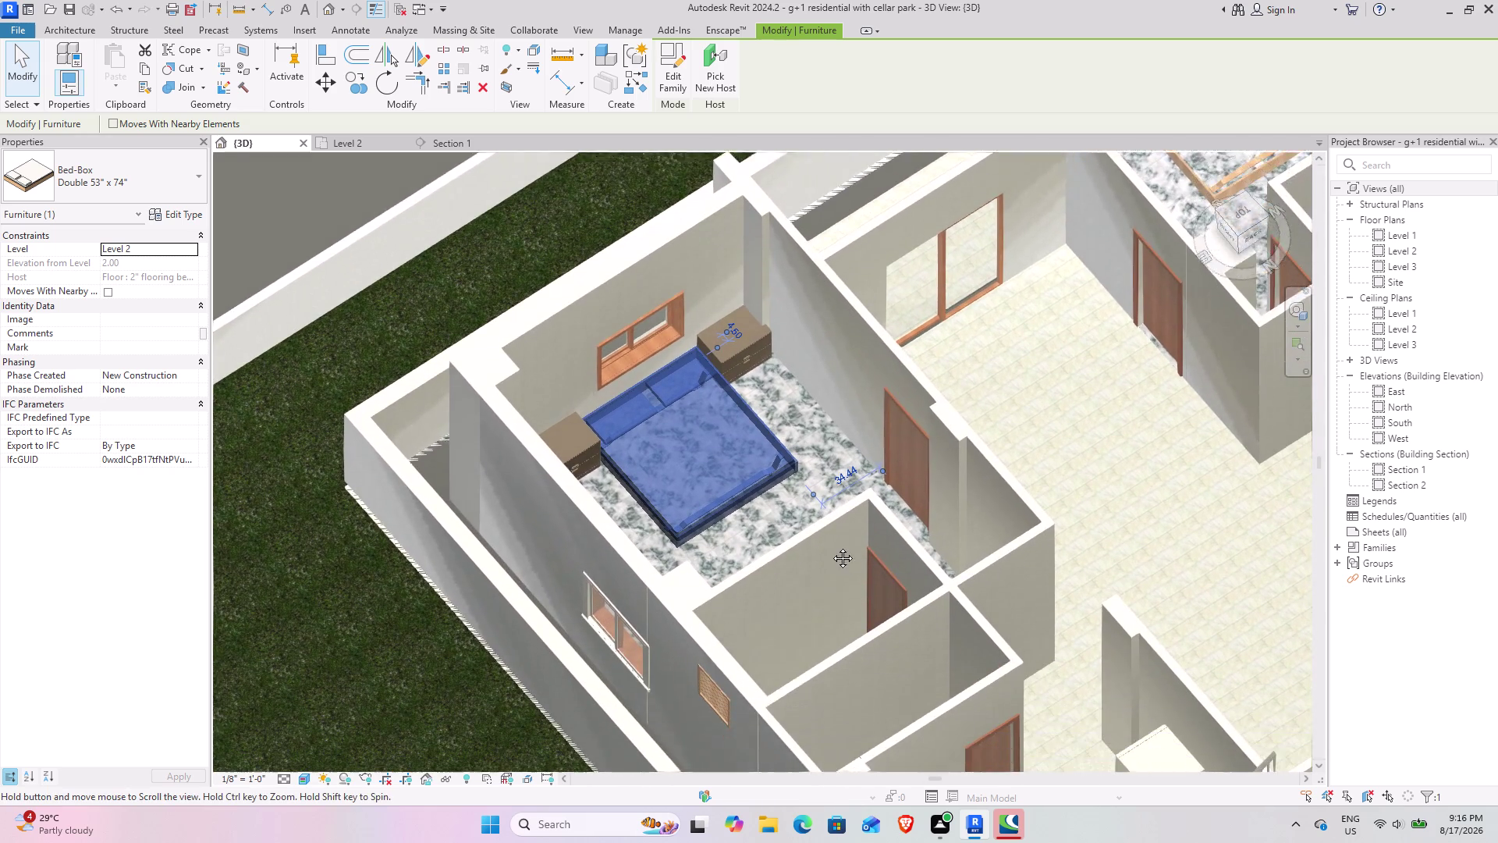
middle_drag(831, 558, 828, 521)
middle_drag(763, 457, 743, 367)
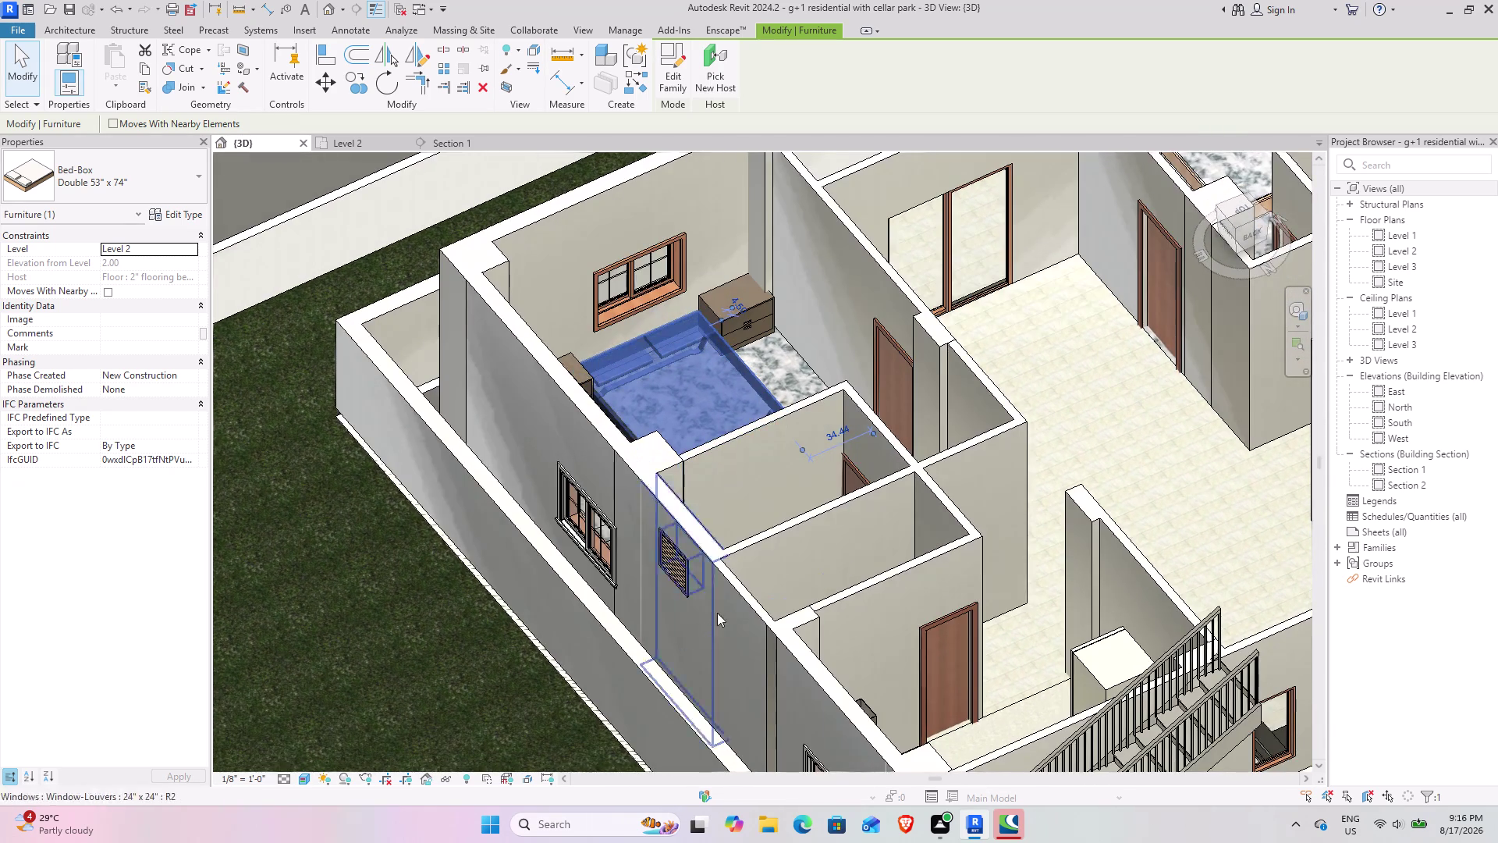
middle_drag(874, 663, 569, 669)
scroll(down, 3)
middle_drag(888, 480, 883, 549)
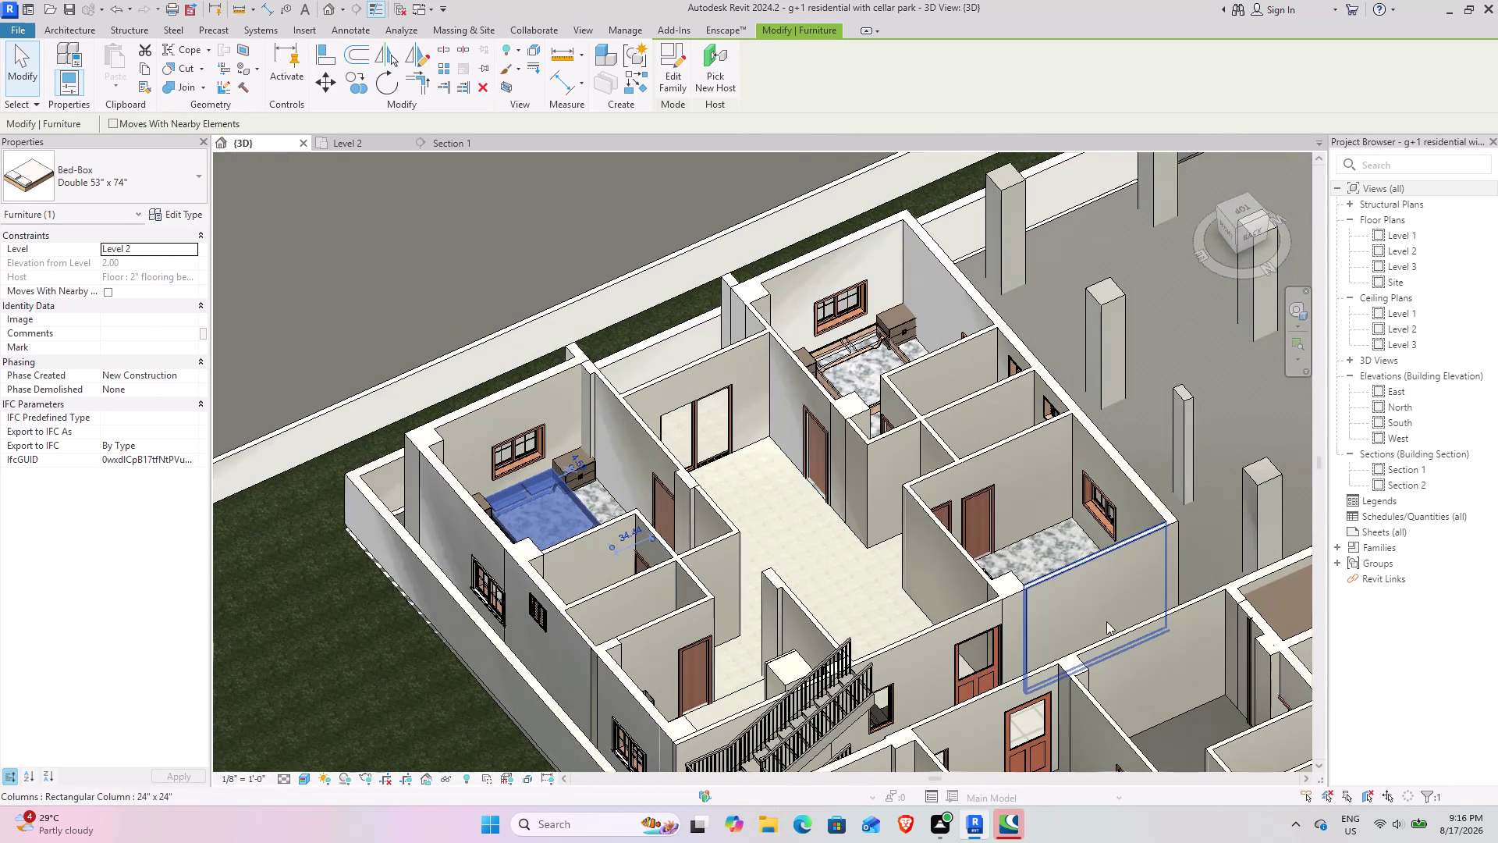
middle_drag(918, 595, 997, 720)
middle_drag(922, 577, 940, 580)
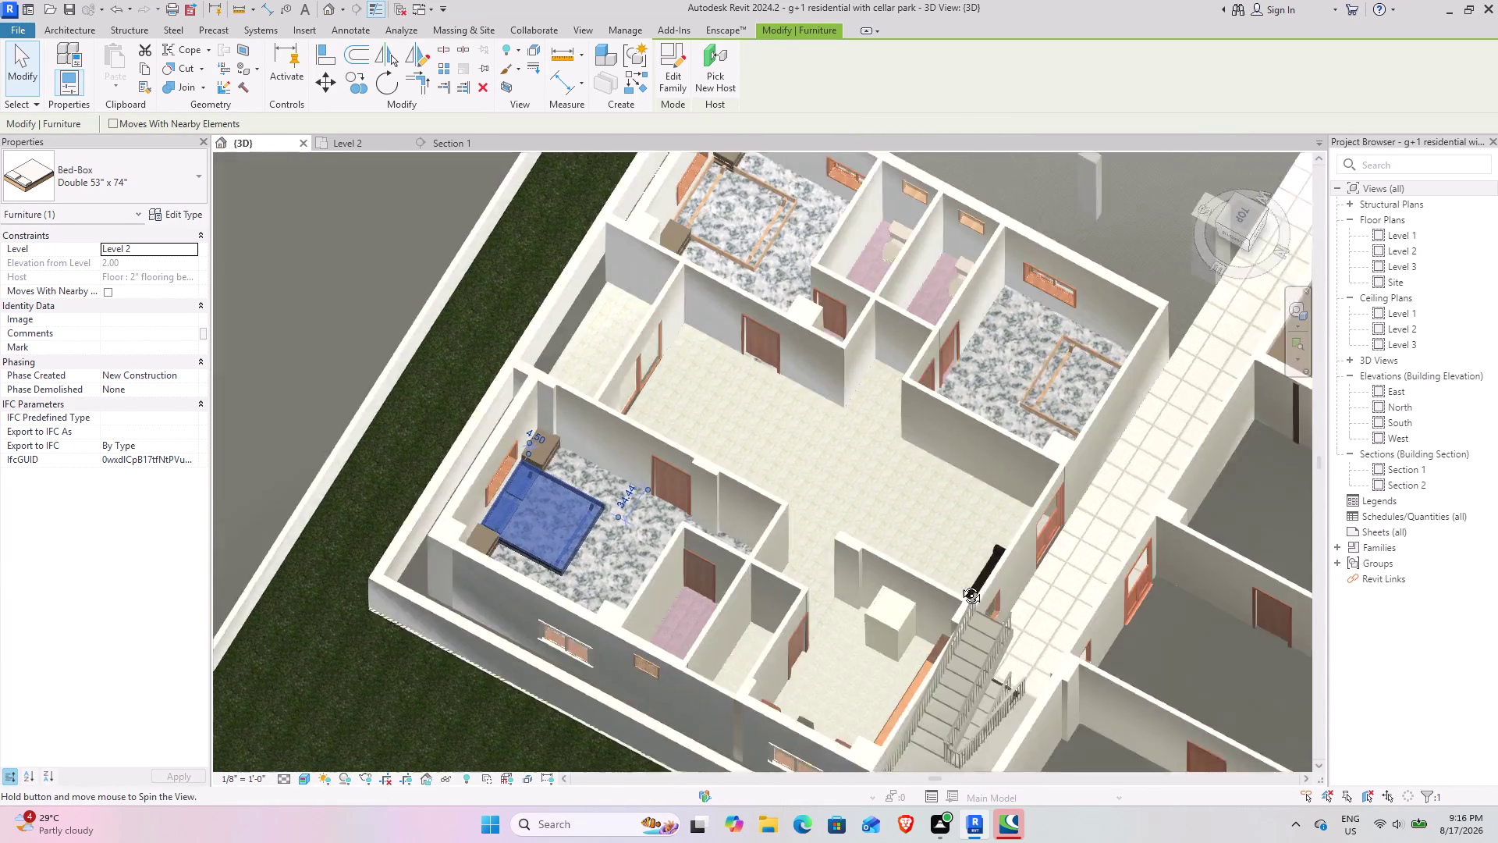
middle_drag(940, 580, 1024, 529)
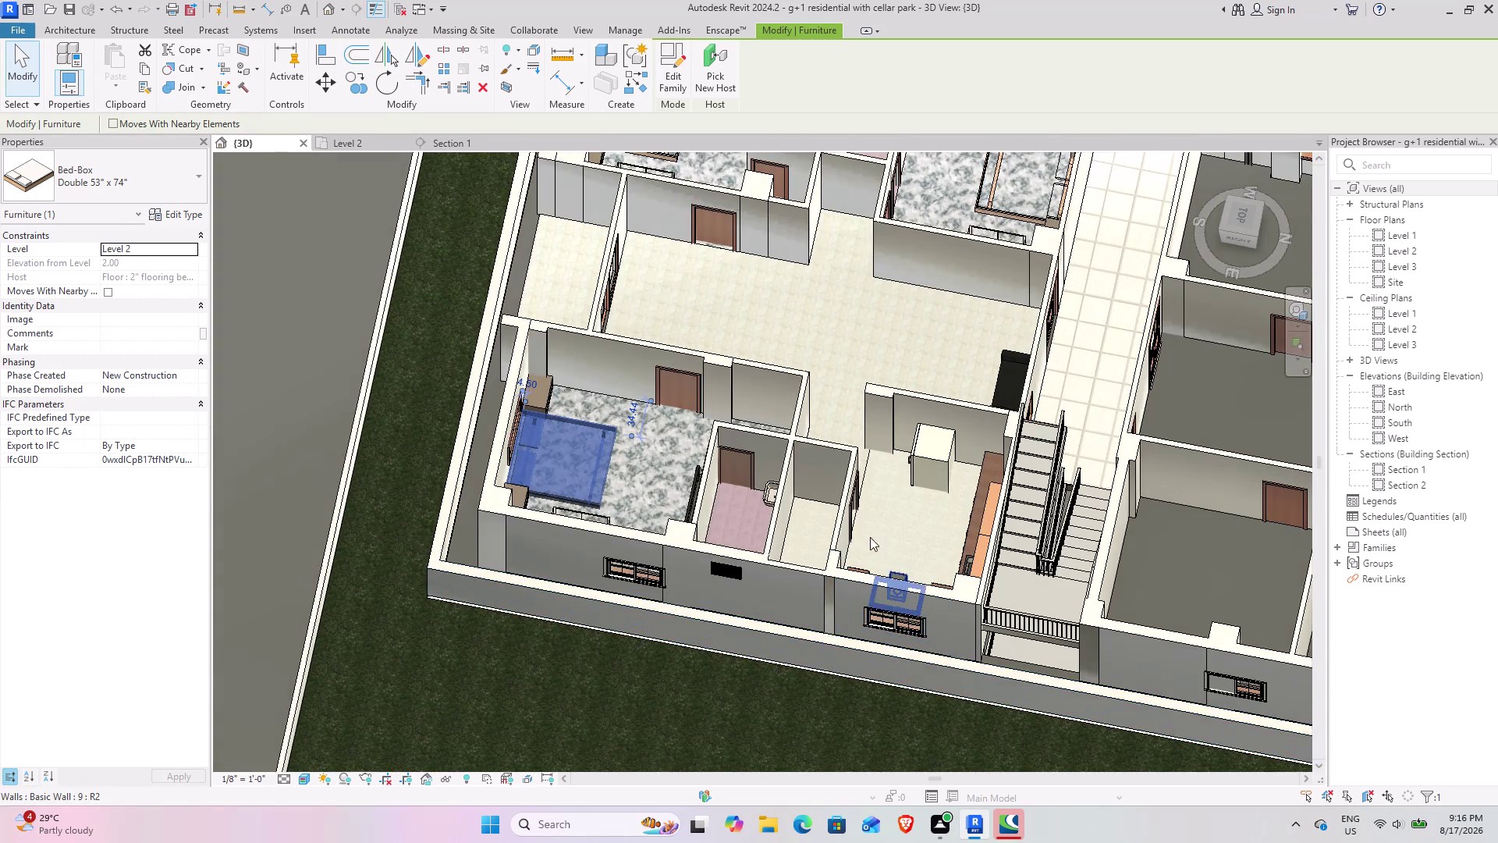
middle_drag(894, 545, 938, 651)
middle_drag(743, 565, 839, 628)
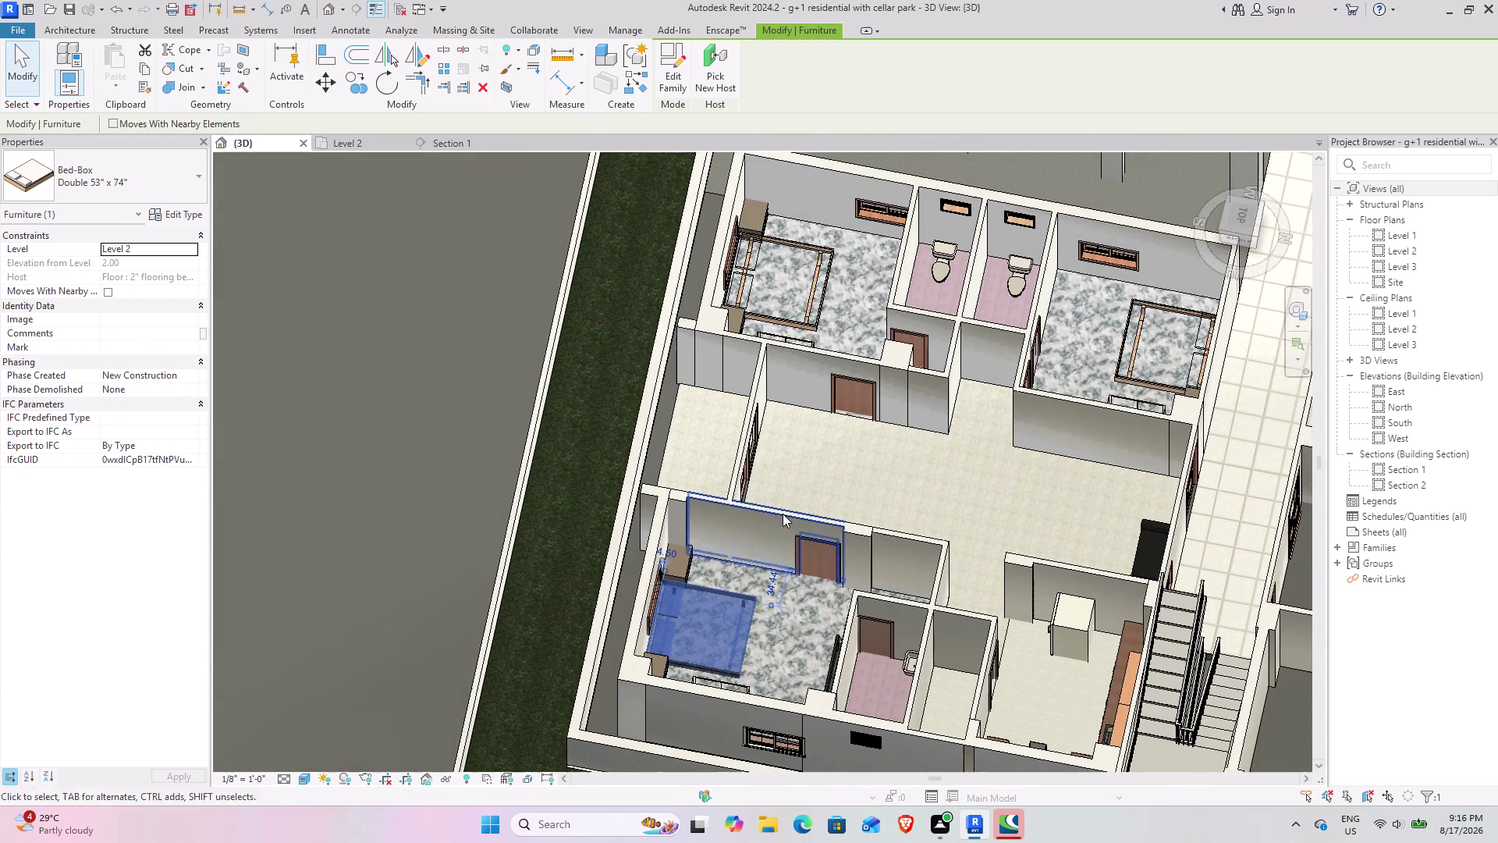
click(791, 313)
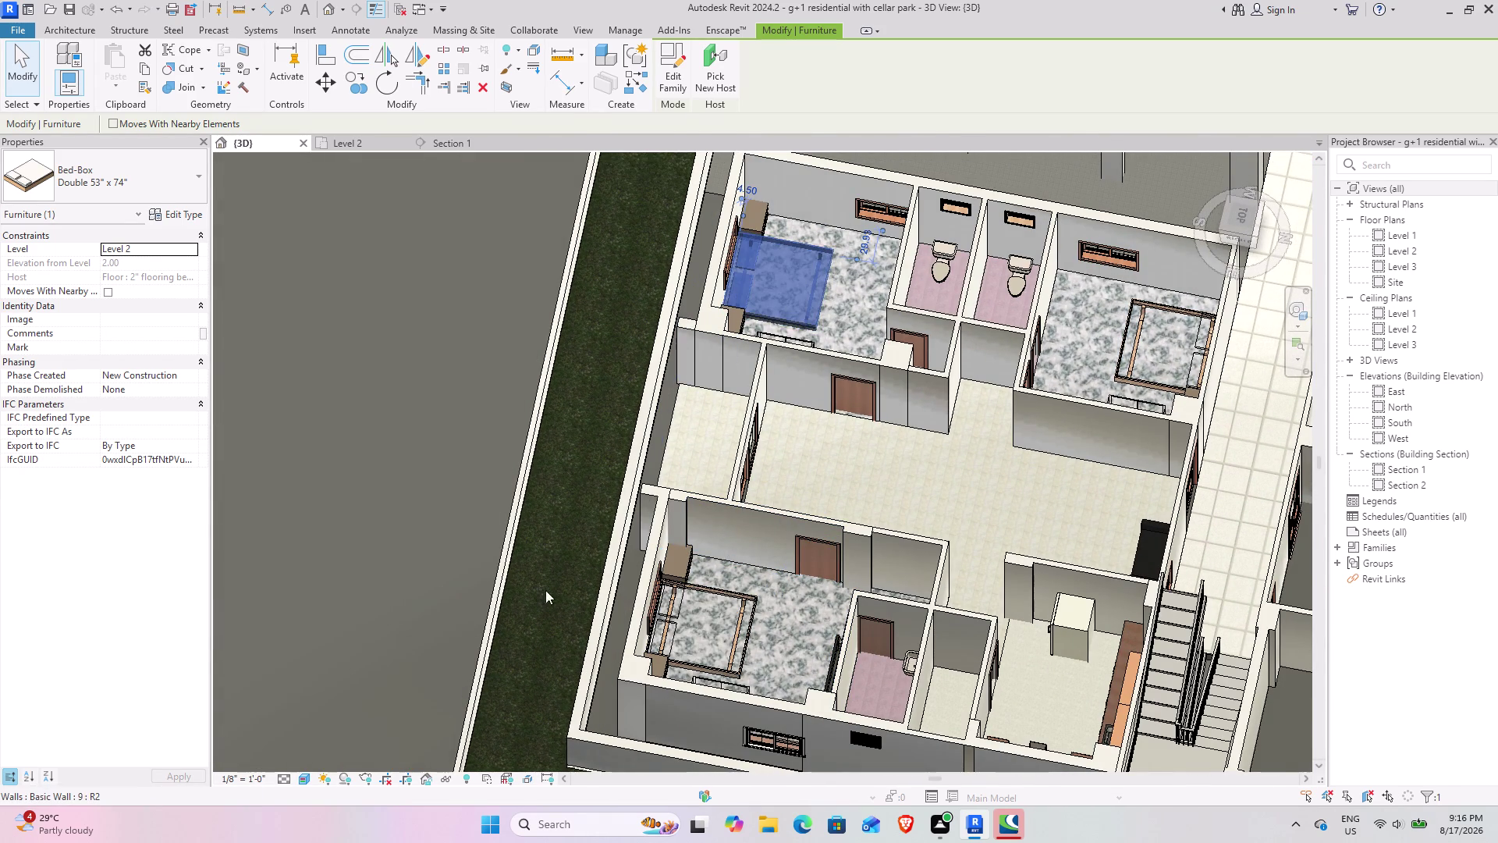
click(156, 253)
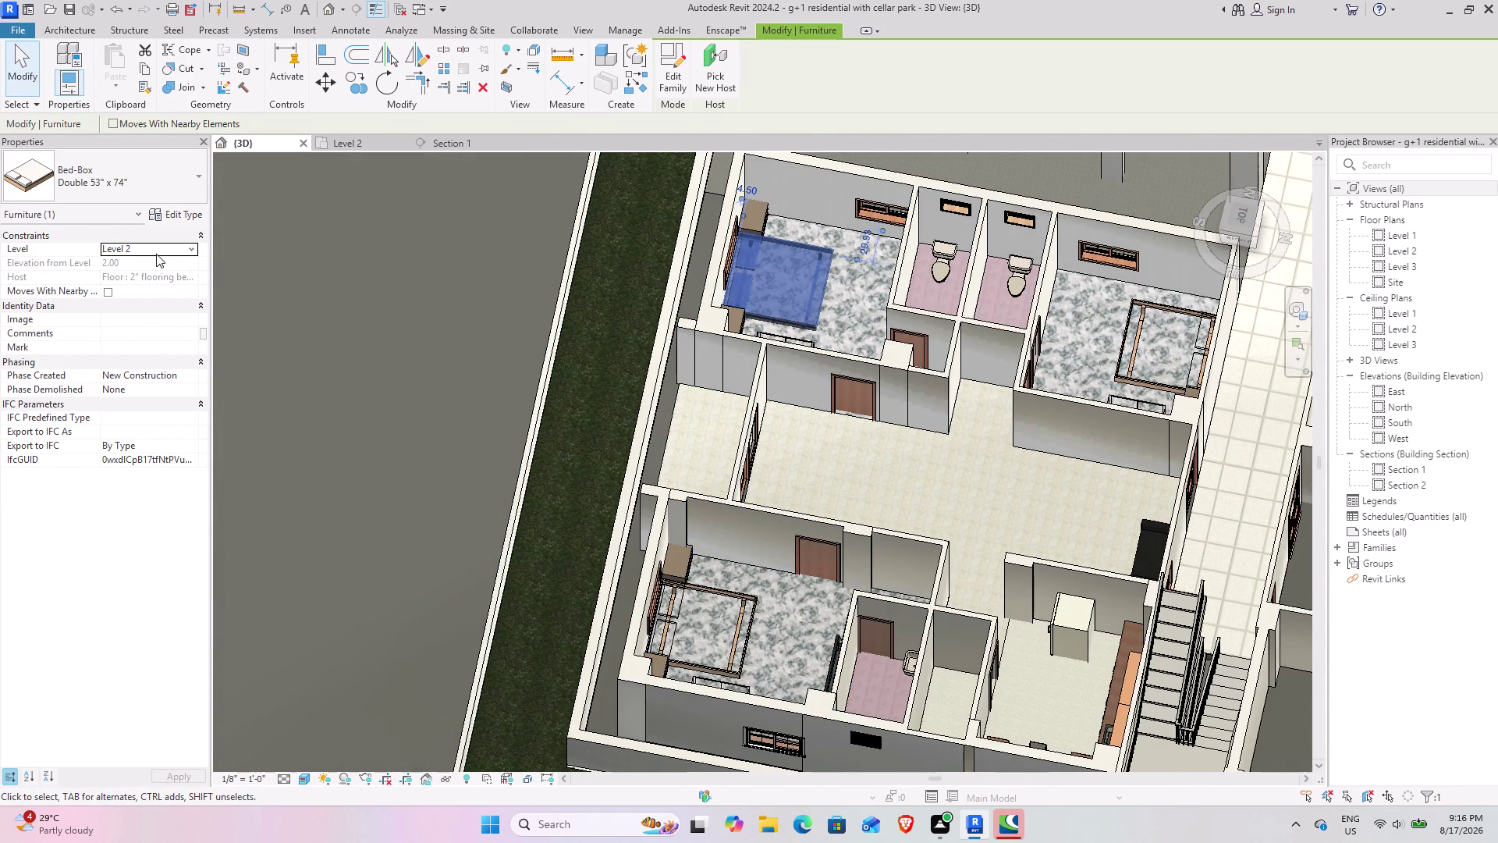
click(823, 295)
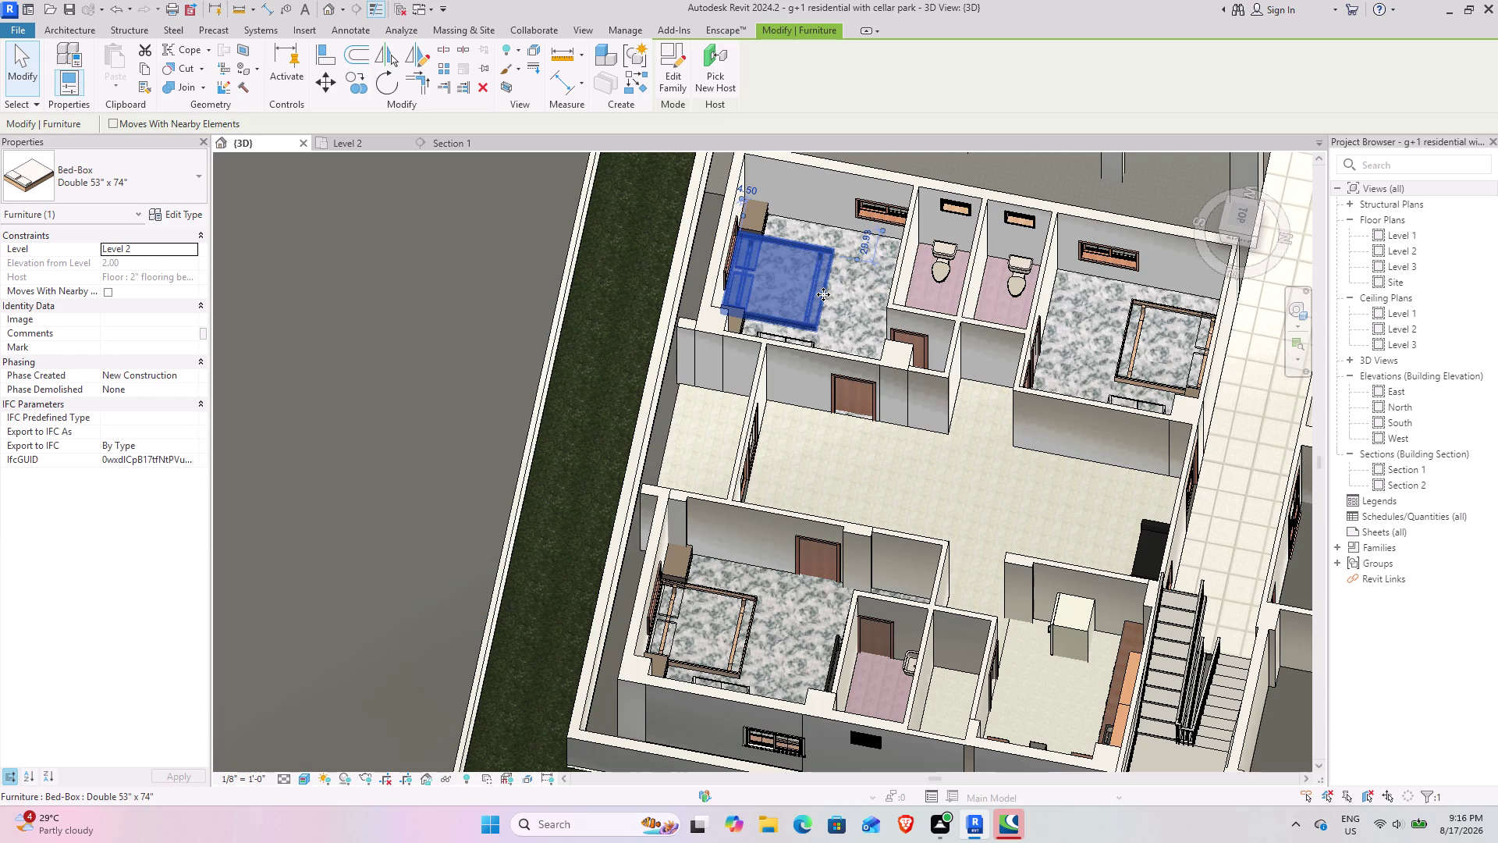
click(198, 252)
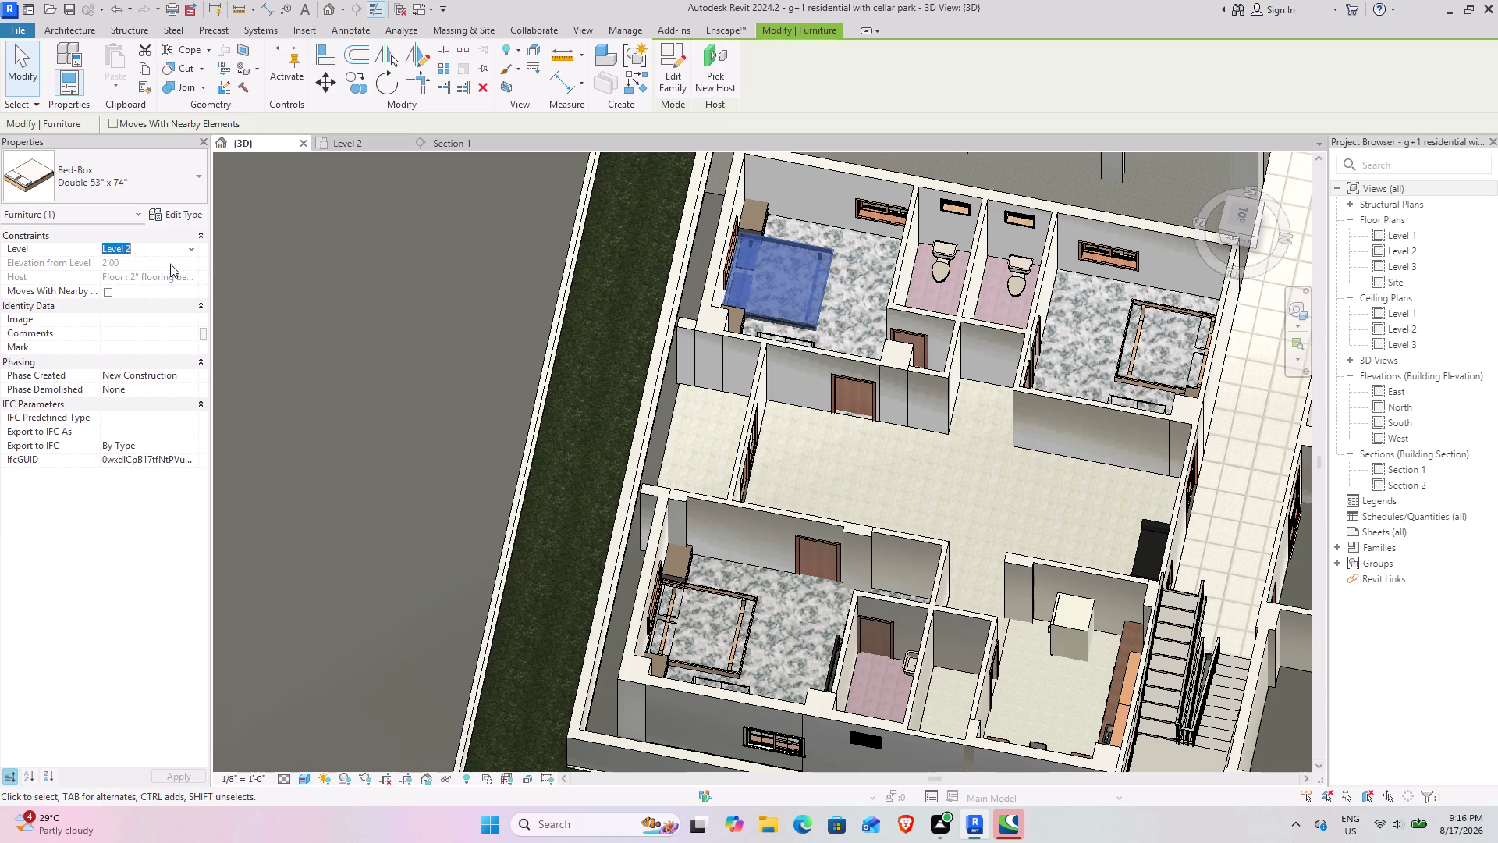
click(194, 248)
click(166, 291)
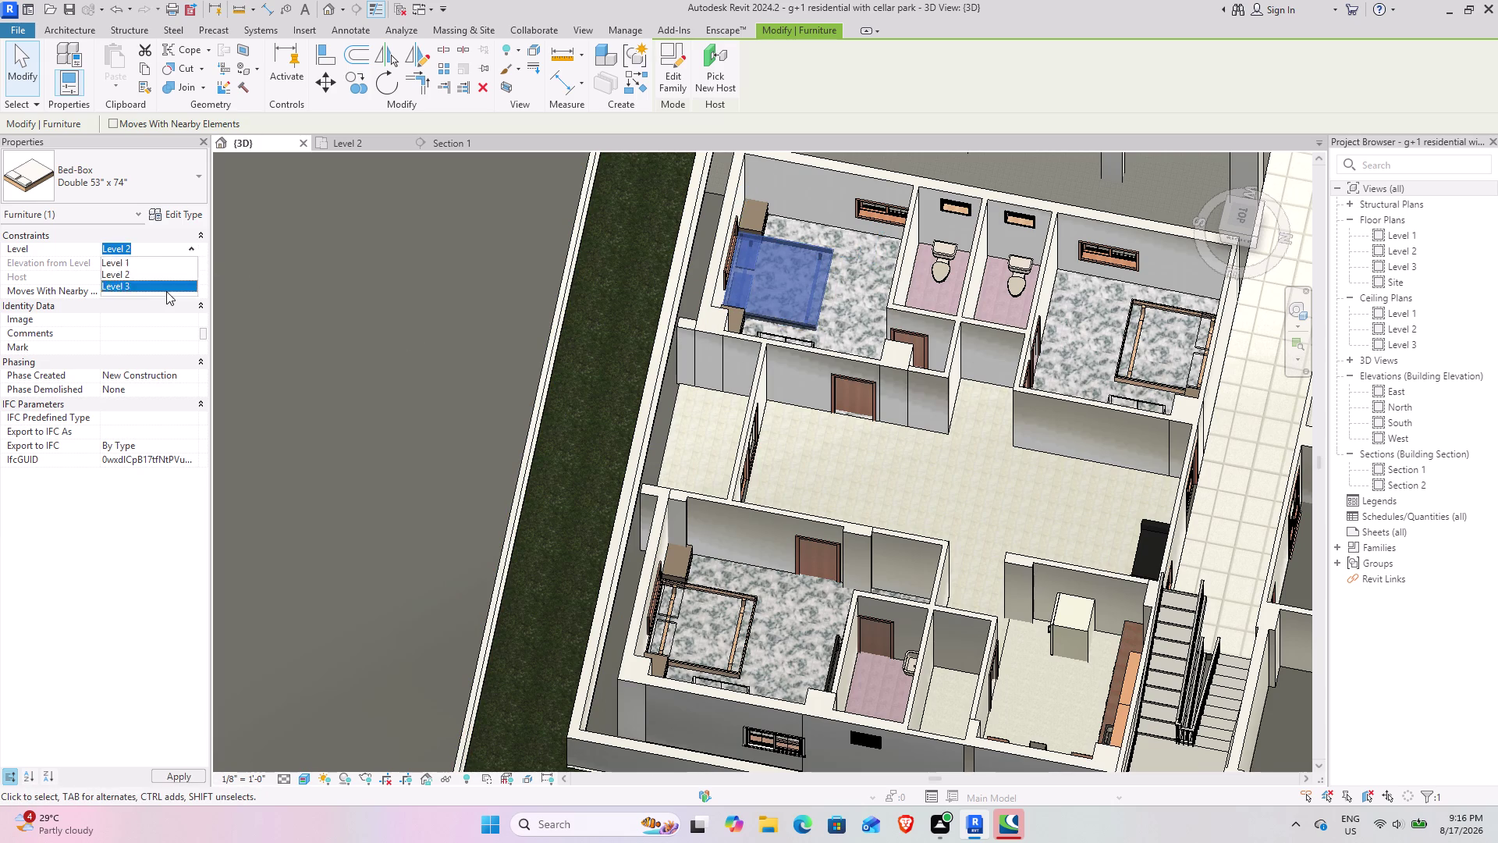
scroll(down, 3)
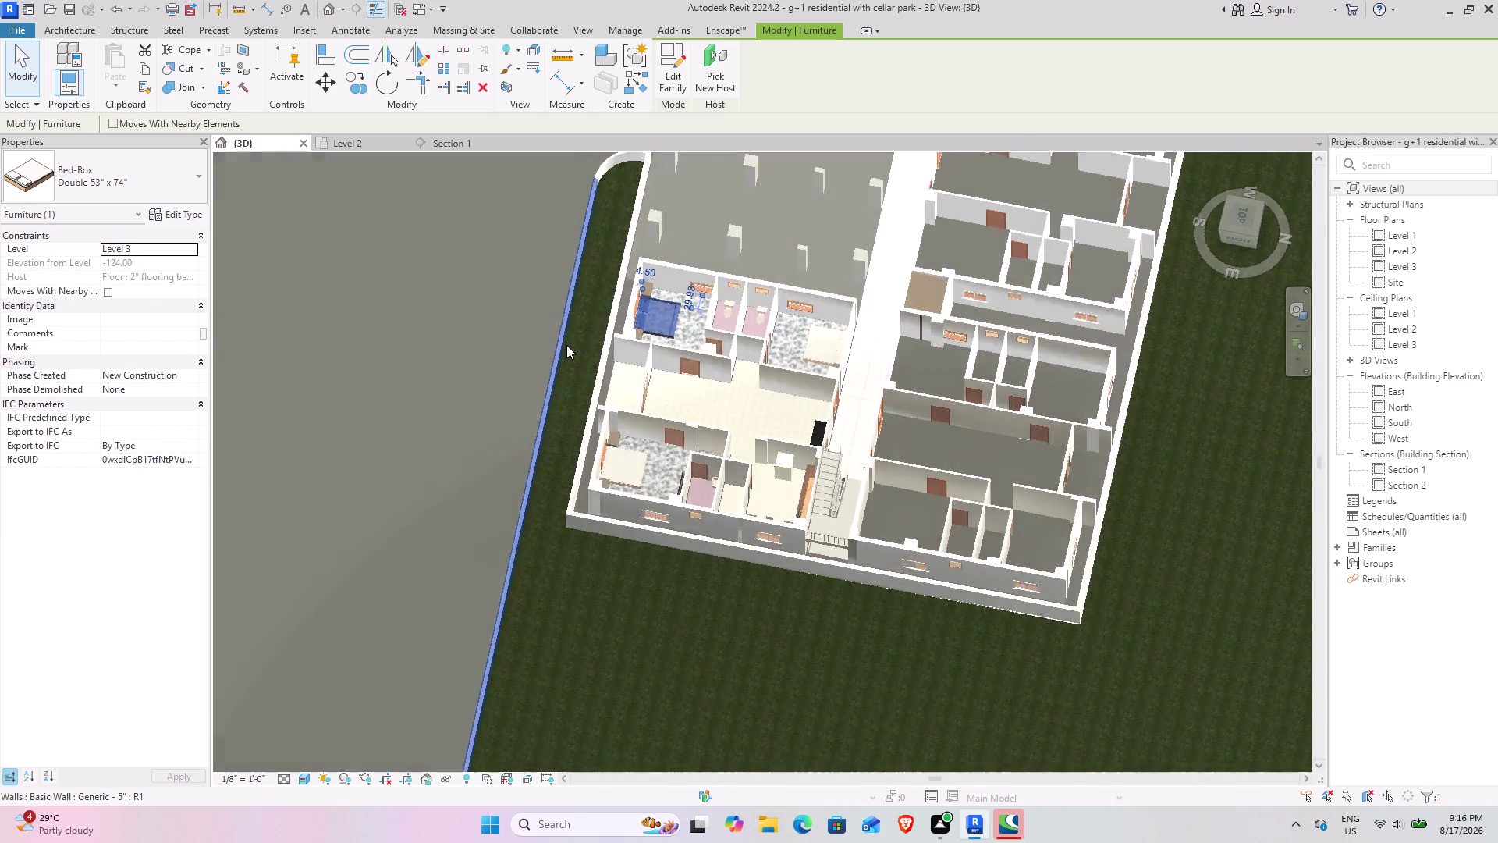
scroll(down, 3)
middle_drag(583, 354, 538, 143)
middle_drag(580, 248, 548, 502)
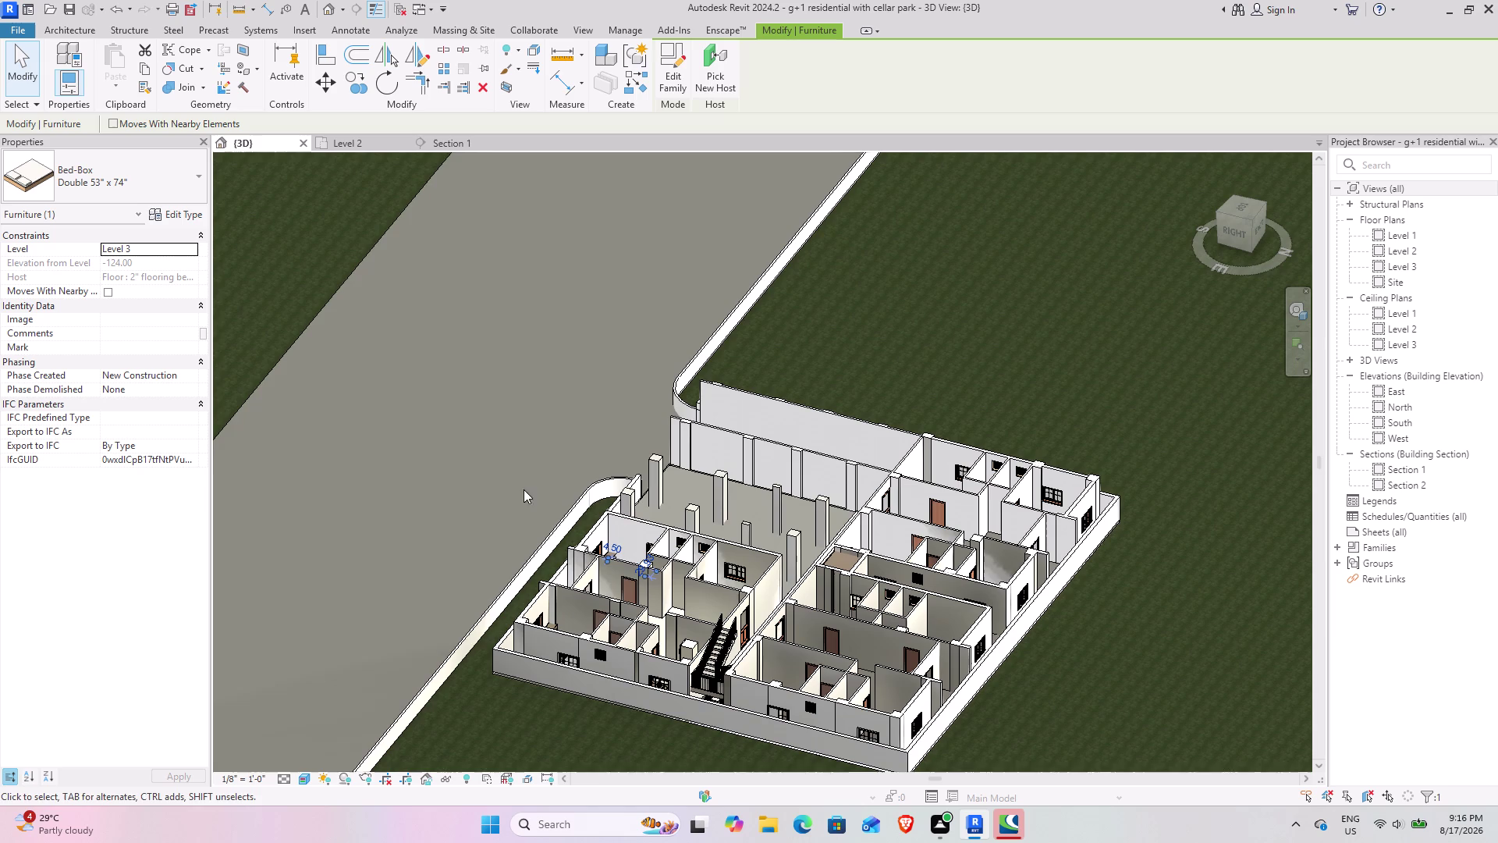
middle_drag(716, 533, 750, 669)
middle_drag(719, 652, 841, 601)
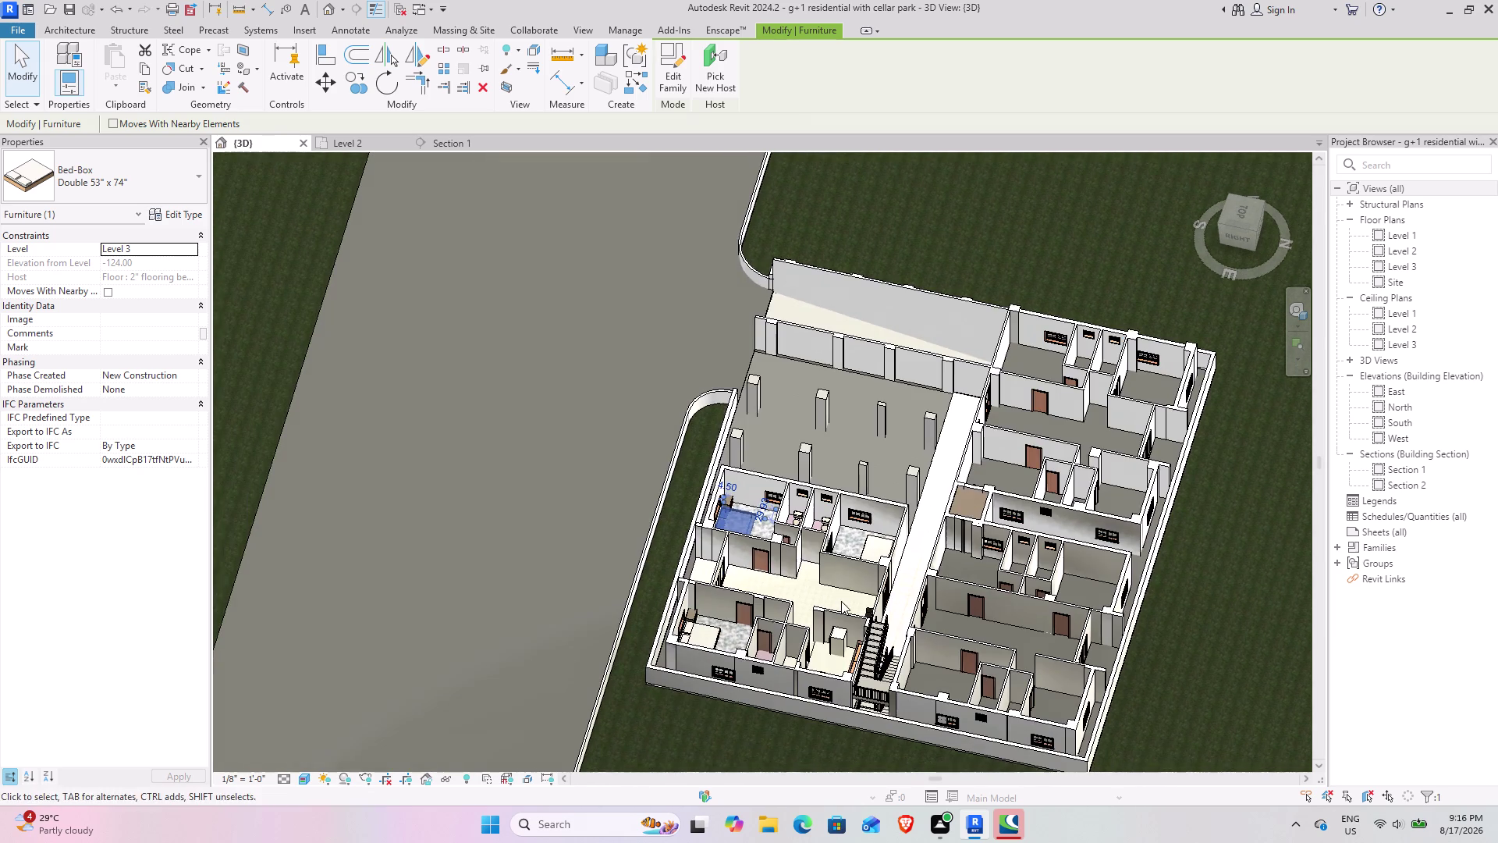
scroll(up, 3)
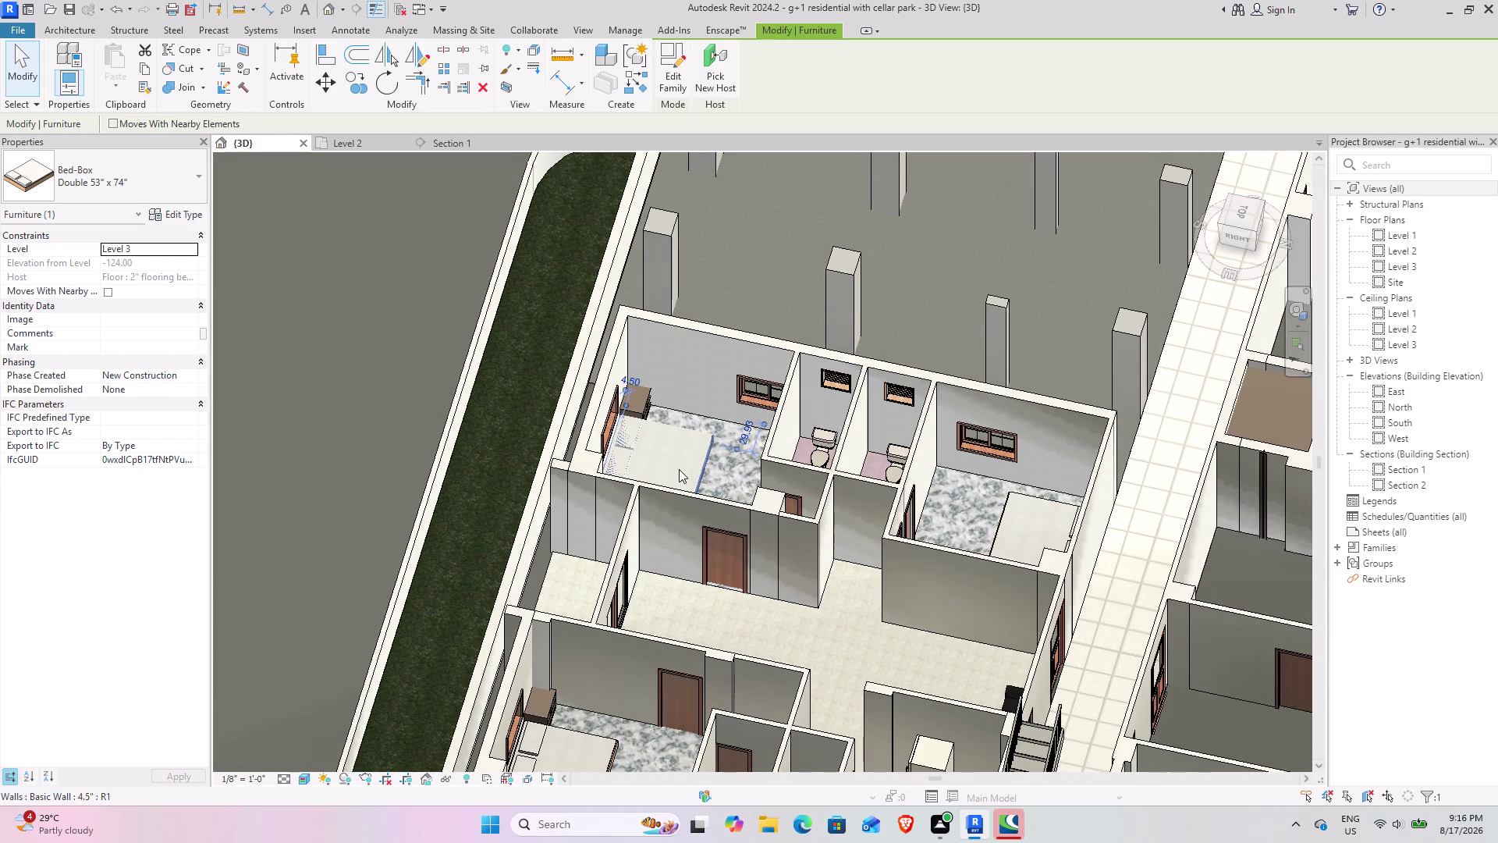
click(189, 250)
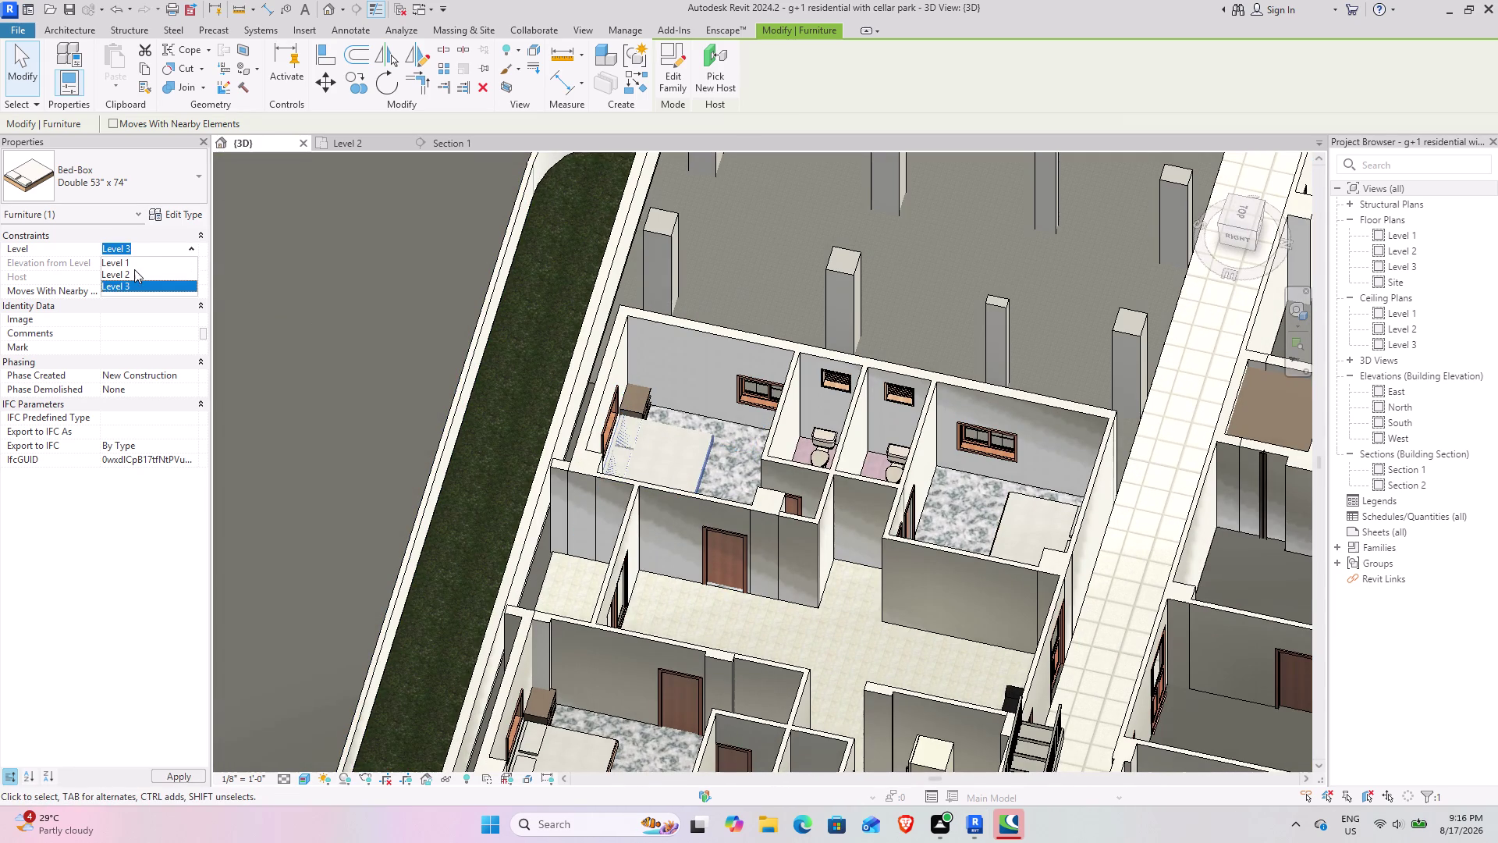
click(133, 267)
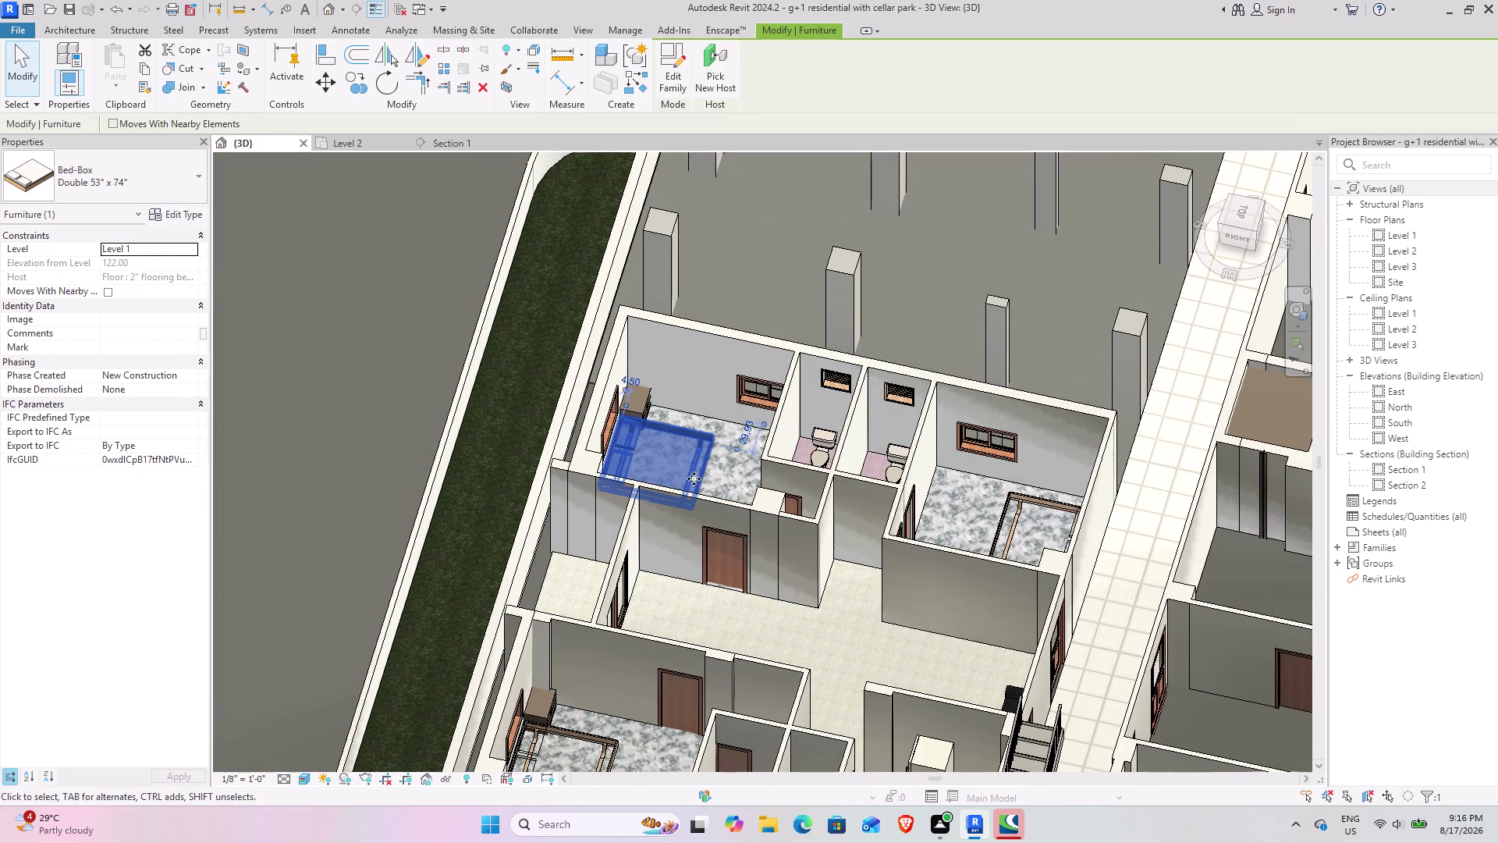
scroll(down, 3)
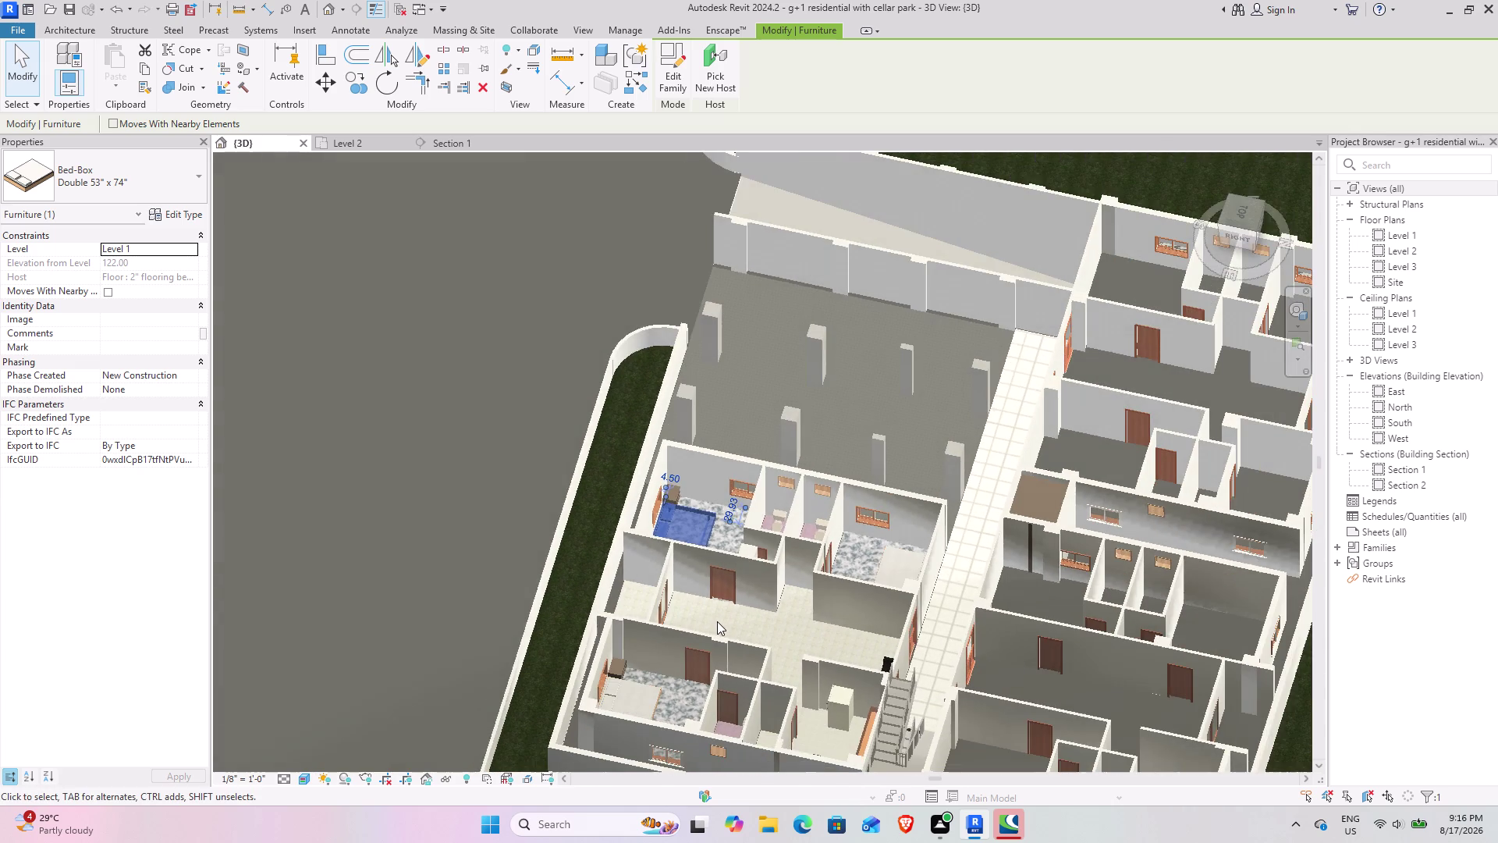
middle_drag(717, 621, 628, 357)
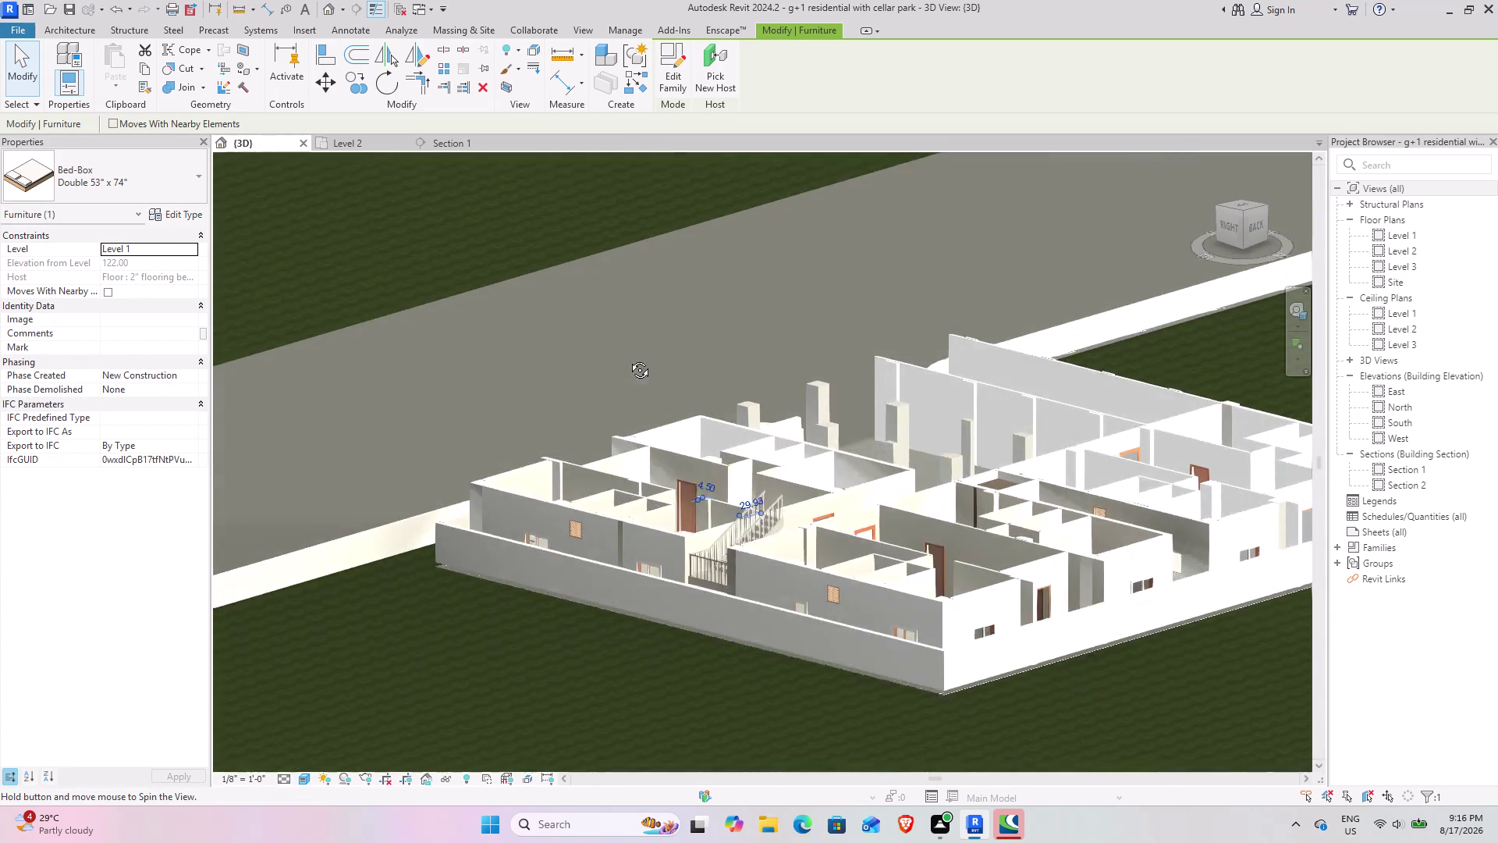
middle_drag(628, 357, 628, 362)
click(193, 245)
click(162, 278)
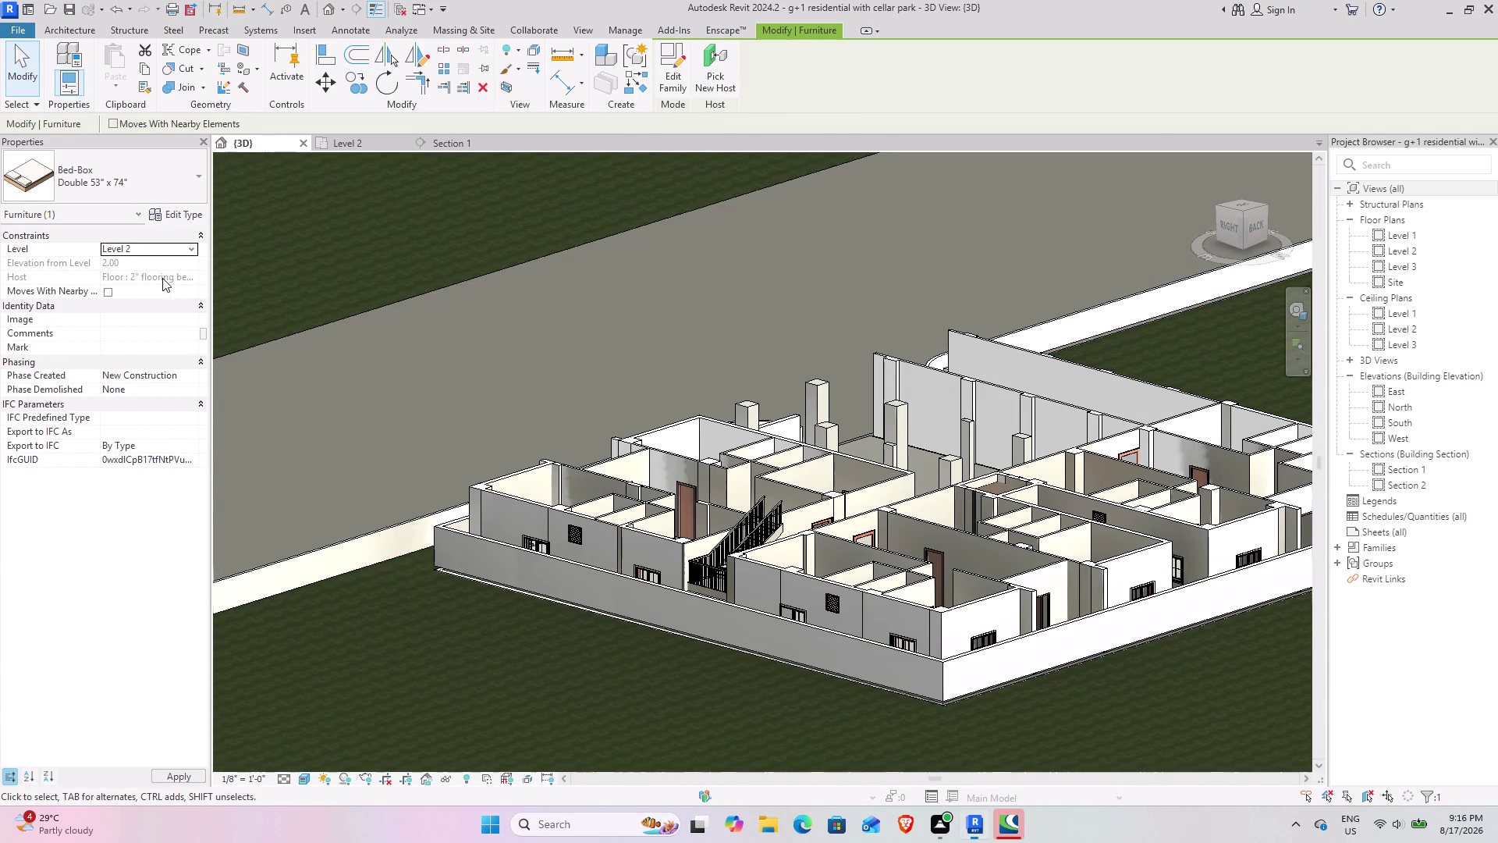
middle_drag(390, 319, 530, 554)
Deselect the bed and orbit the 3D model over the whole bedroom unit.
click(533, 463)
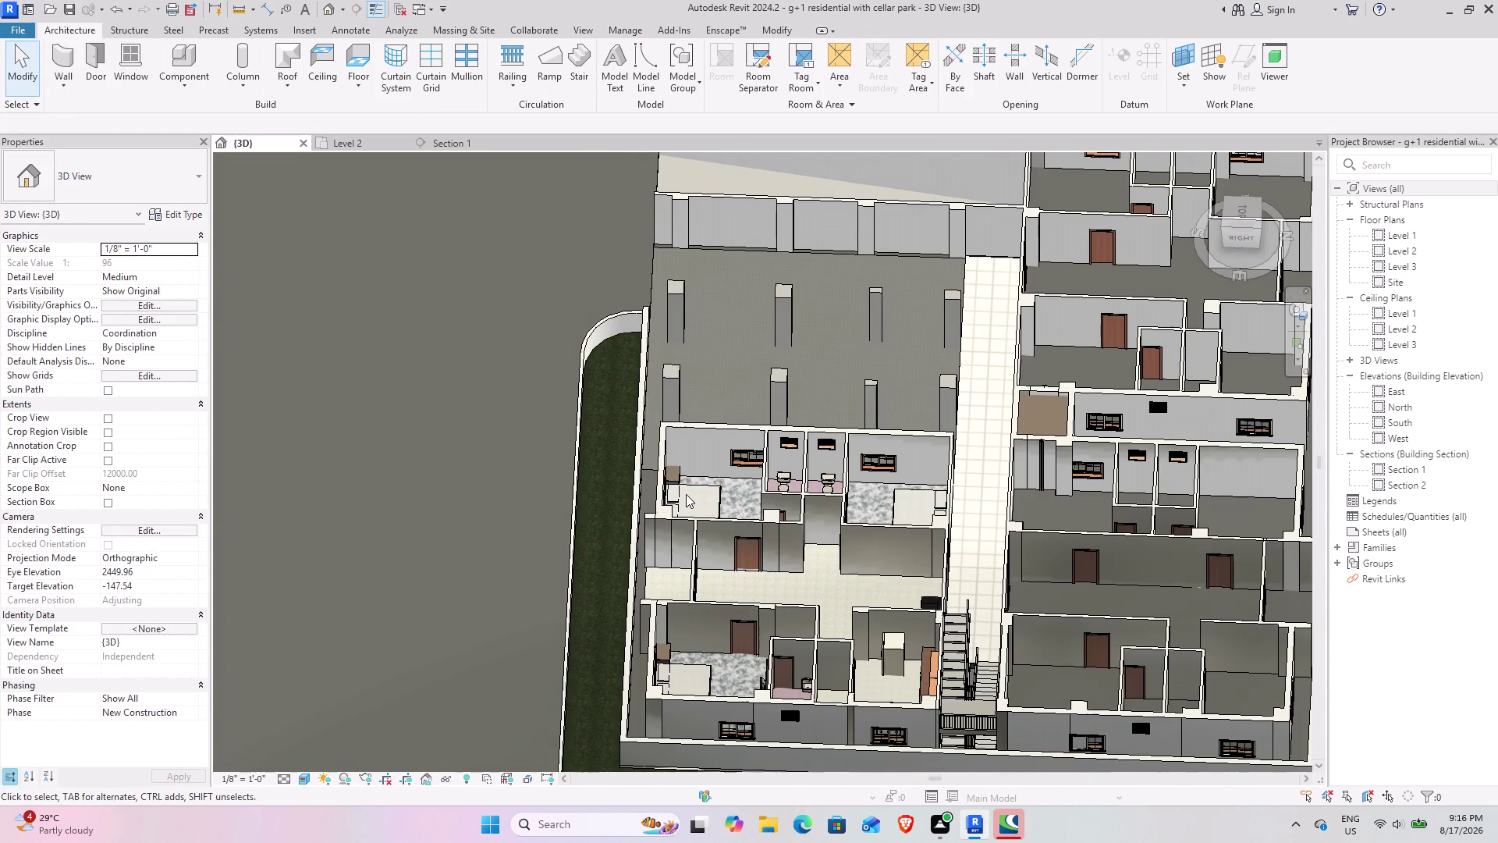
scroll(up, 3)
middle_drag(781, 541, 549, 557)
middle_drag(540, 555, 652, 285)
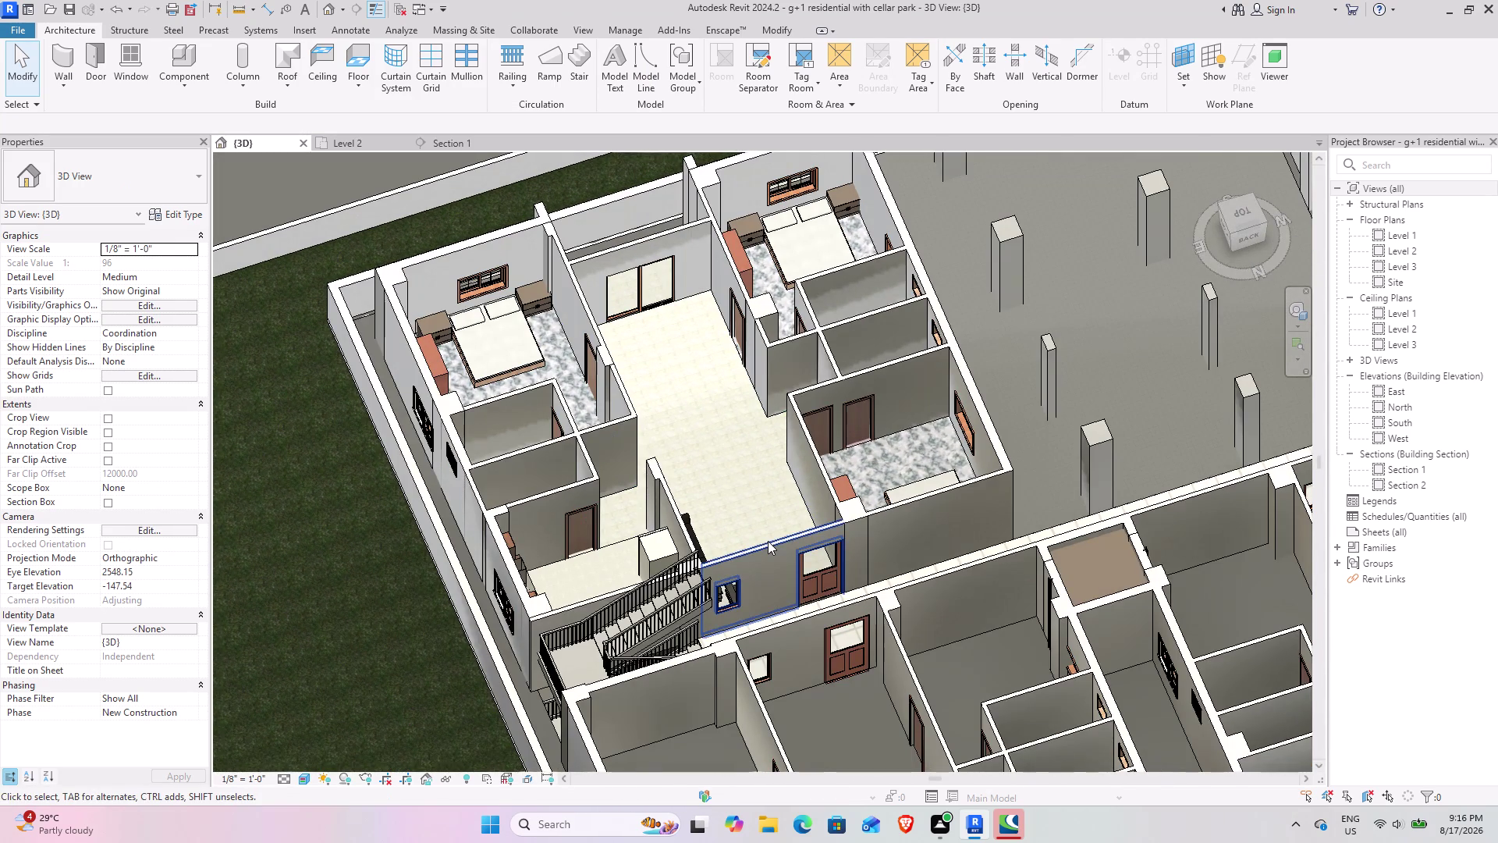
scroll(down, 3)
middle_drag(698, 598, 810, 667)
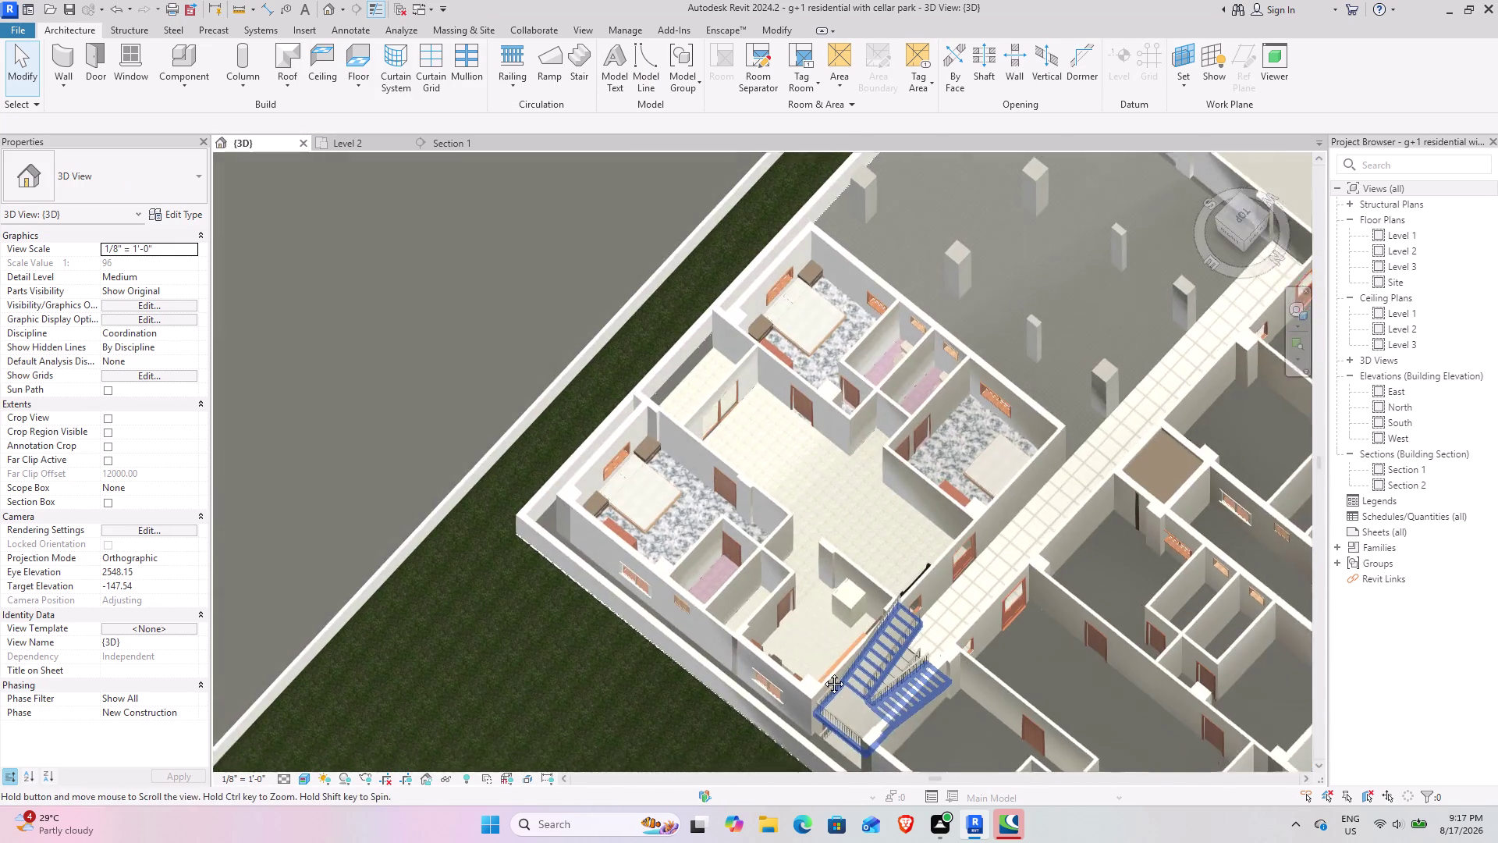
middle_drag(810, 666, 853, 684)
middle_drag(924, 650, 531, 491)
middle_drag(544, 524, 708, 611)
middle_drag(766, 549, 766, 554)
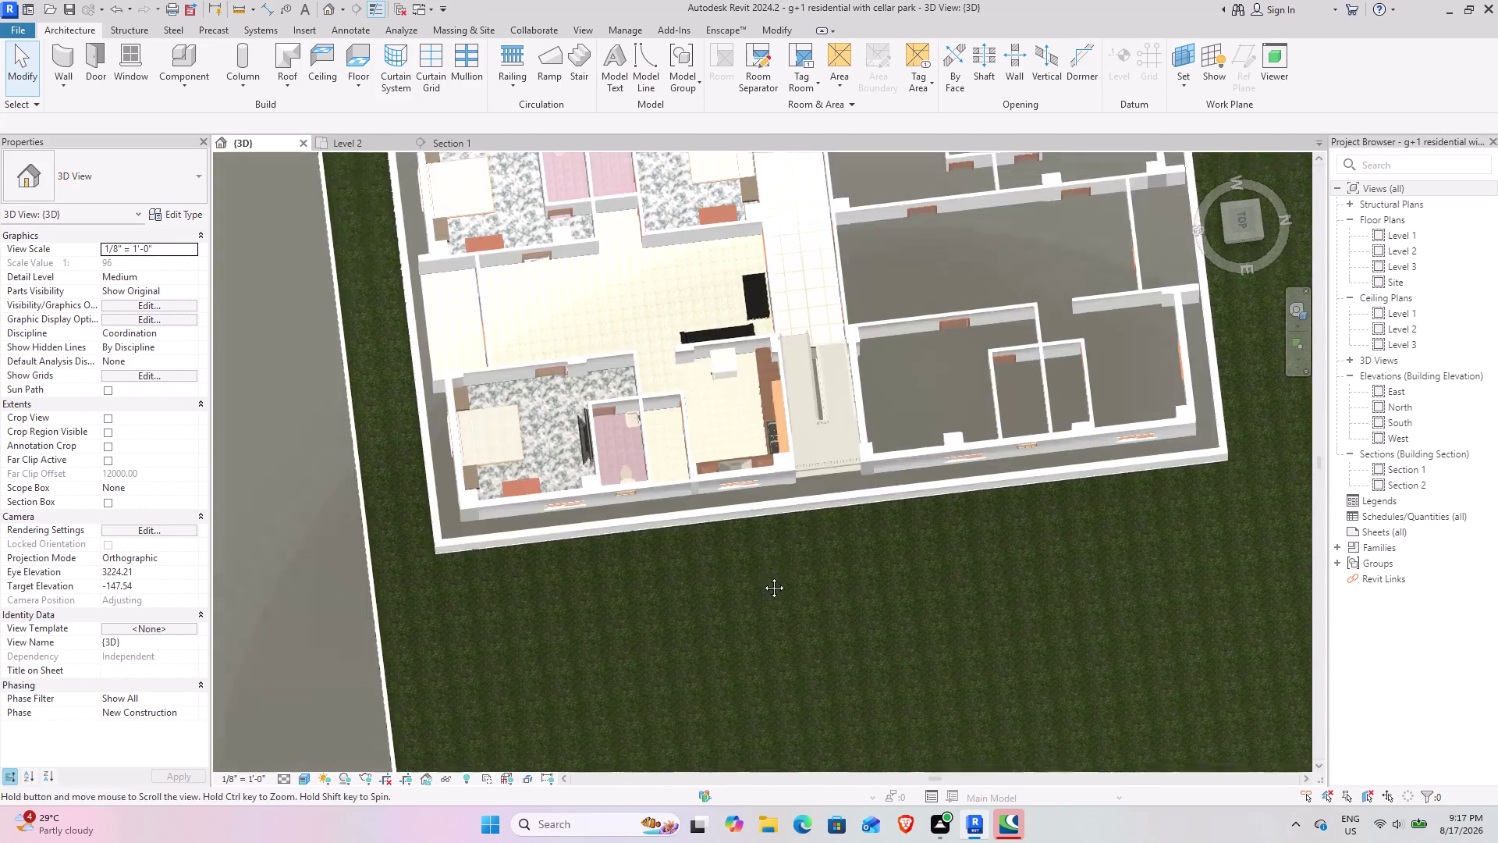
Orbit along the outer wall to view the furnished rooms from the side.
middle_drag(766, 554, 743, 624)
middle_drag(607, 509, 684, 526)
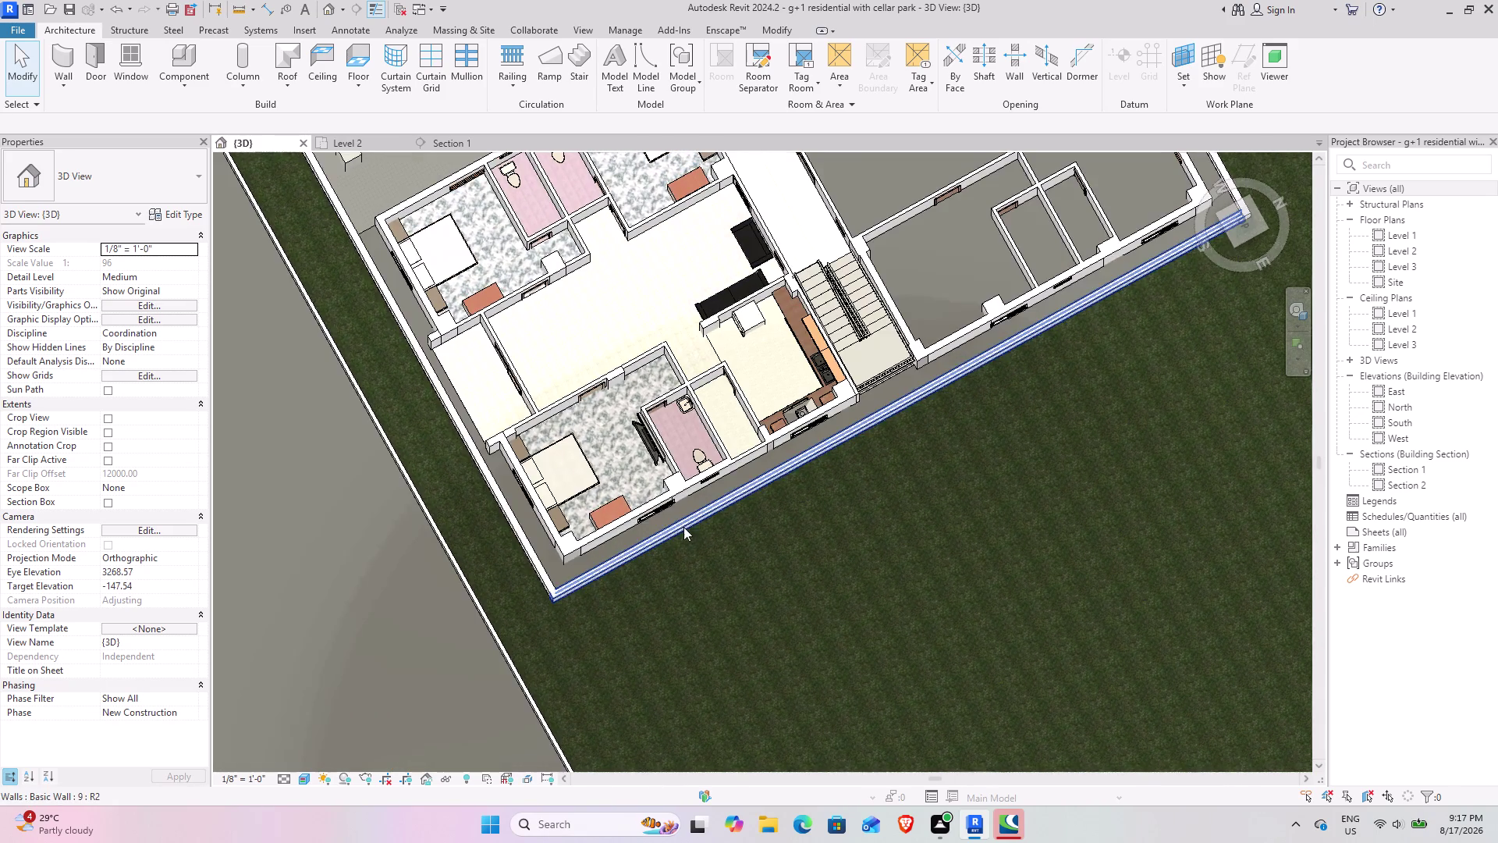
middle_drag(702, 538, 889, 672)
middle_drag(814, 580, 701, 306)
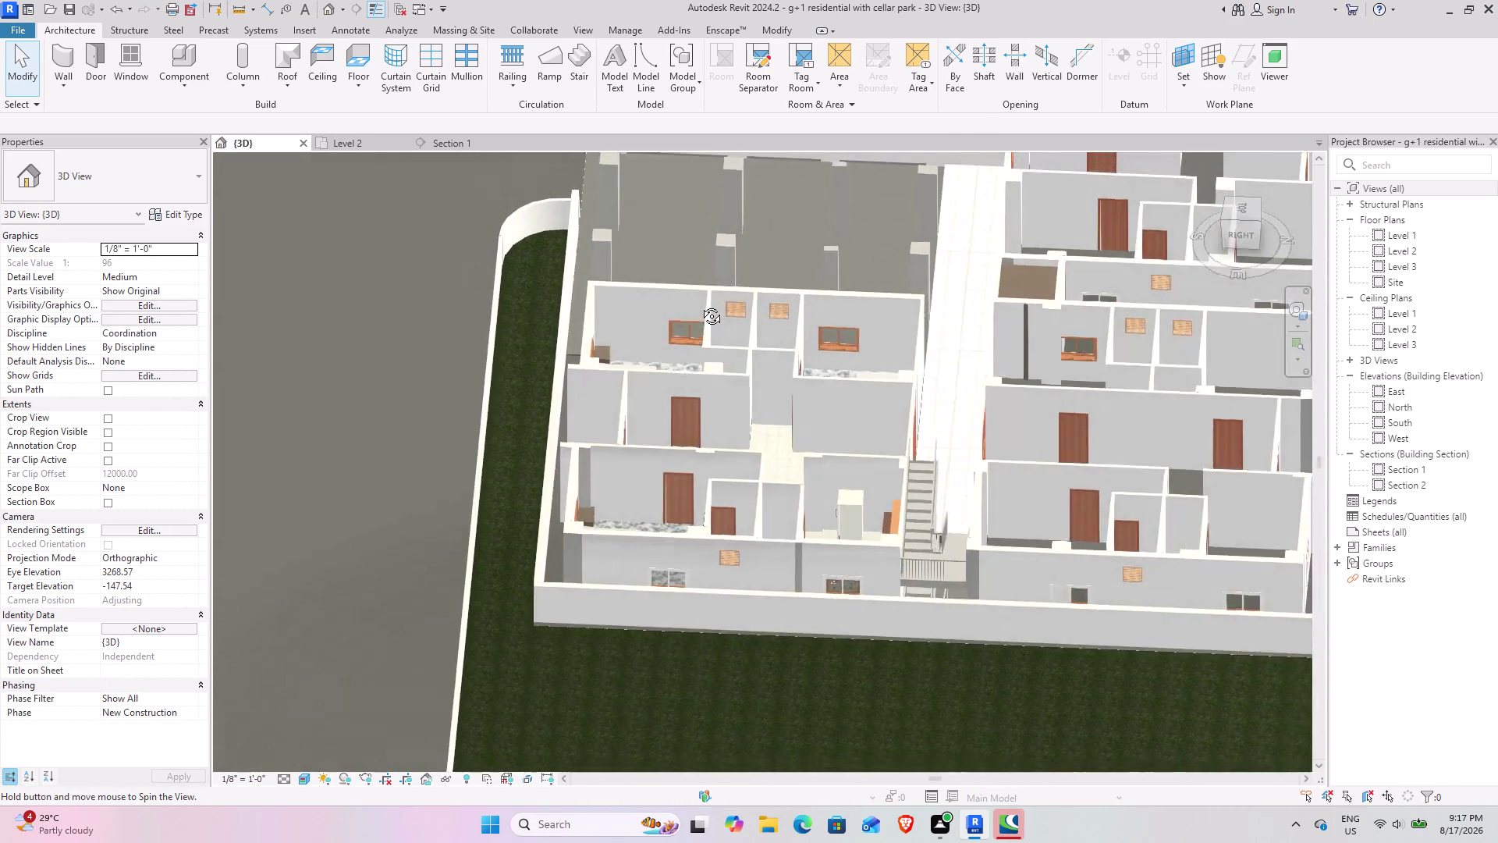
middle_drag(701, 306, 587, 408)
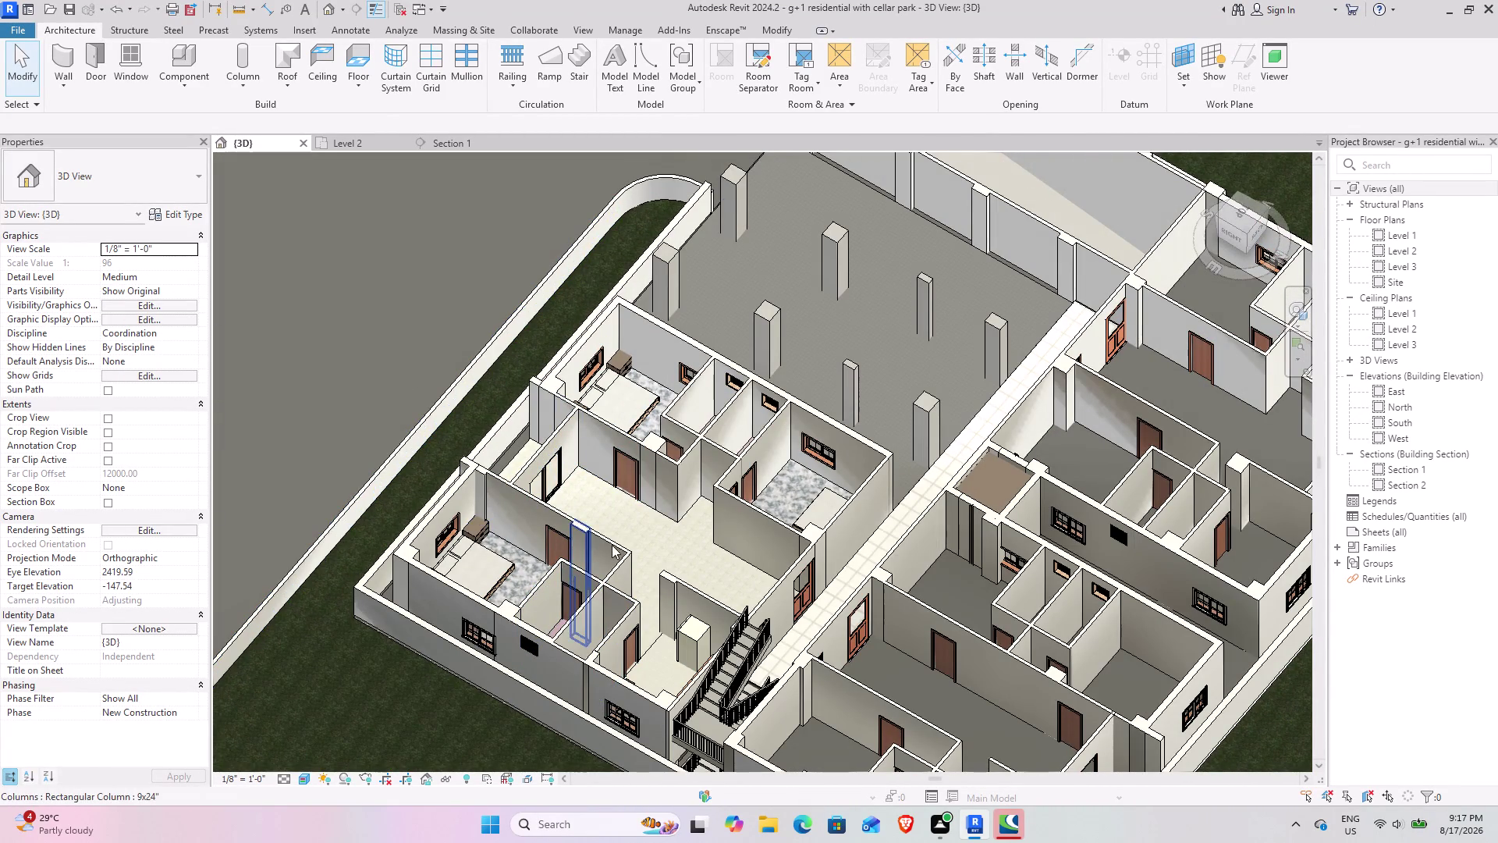
middle_drag(605, 539, 524, 424)
Pan and zoom the Level 2 floor plan to show both bedrooms.
click(351, 138)
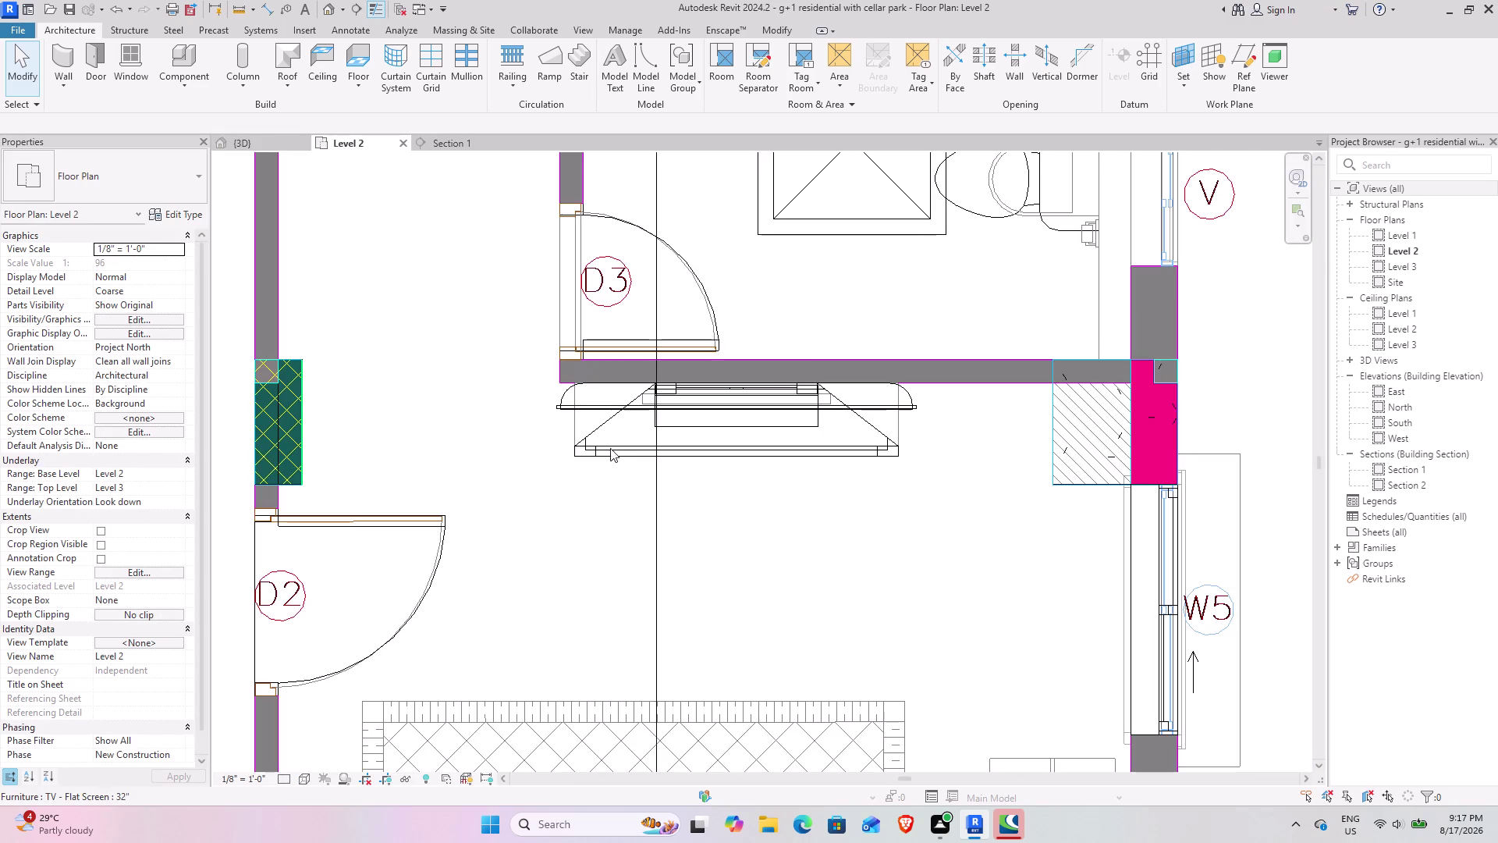
scroll(down, 3)
middle_drag(584, 481, 547, 214)
middle_drag(578, 323, 642, 301)
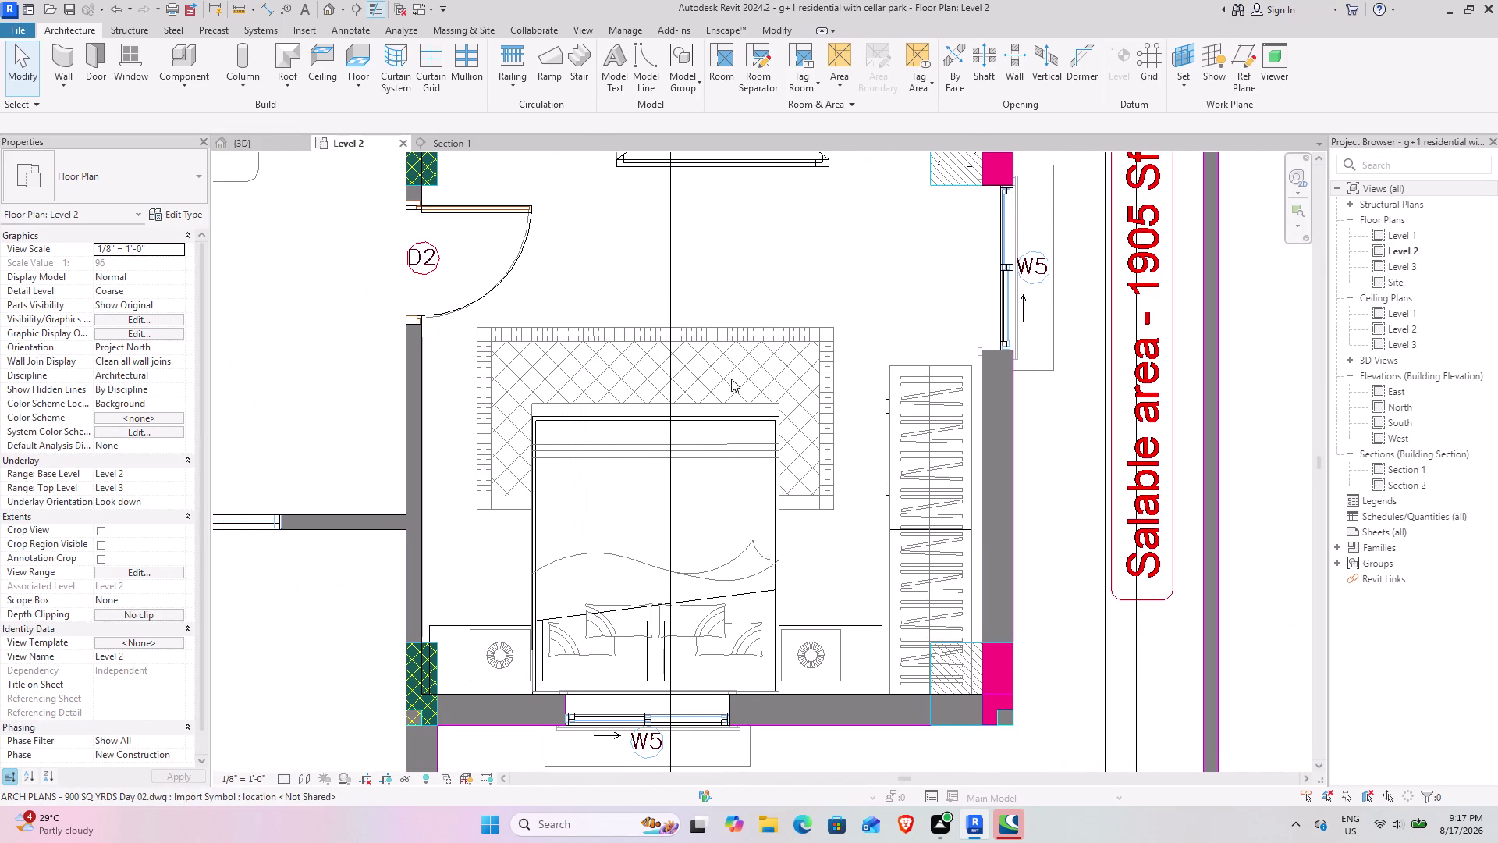
scroll(down, 3)
middle_drag(576, 305, 715, 335)
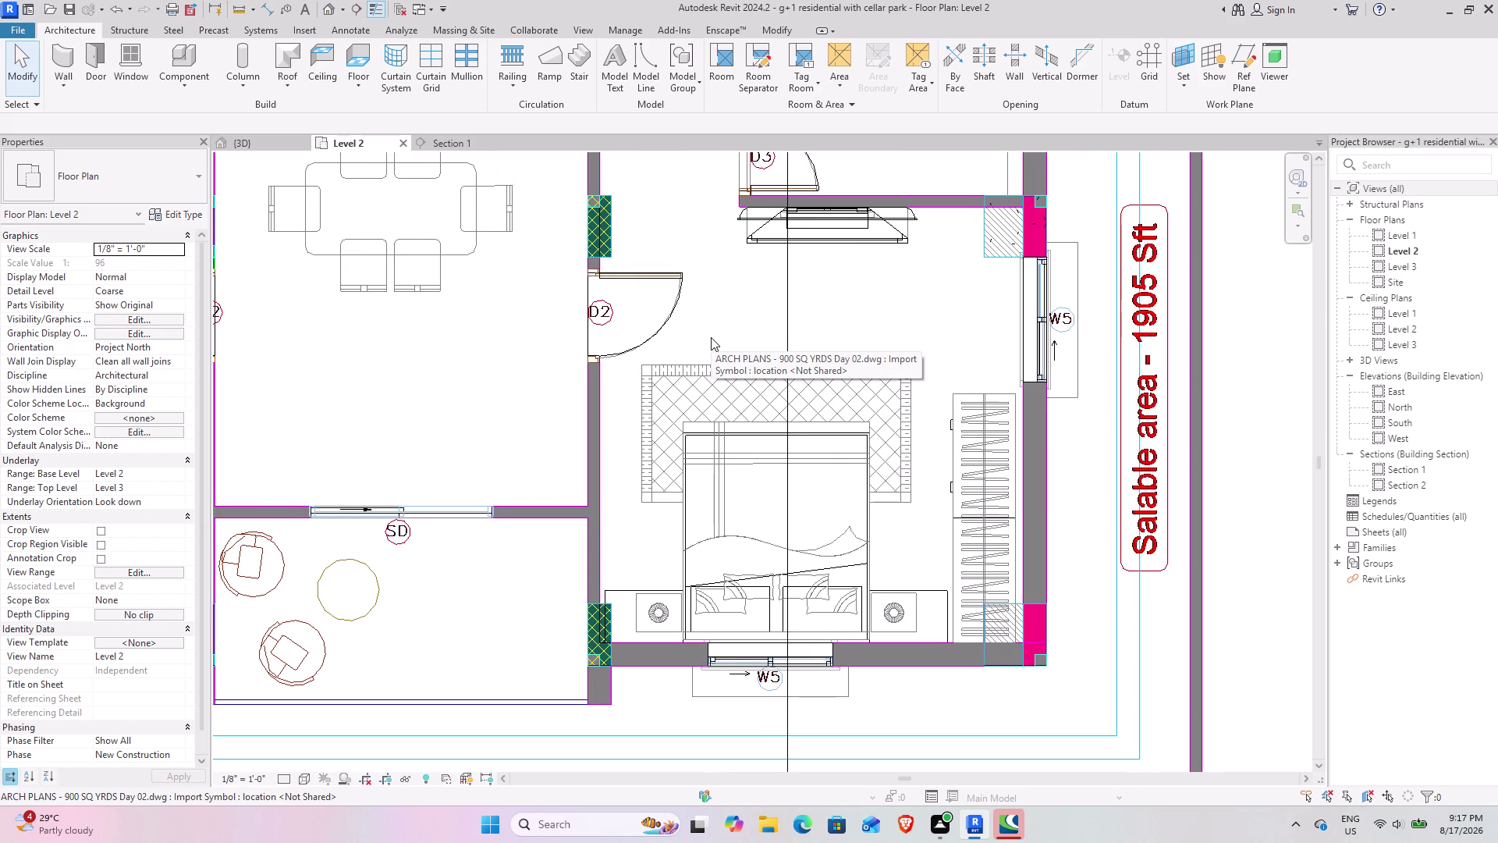
scroll(down, 3)
middle_drag(470, 294, 679, 367)
middle_drag(652, 547, 652, 536)
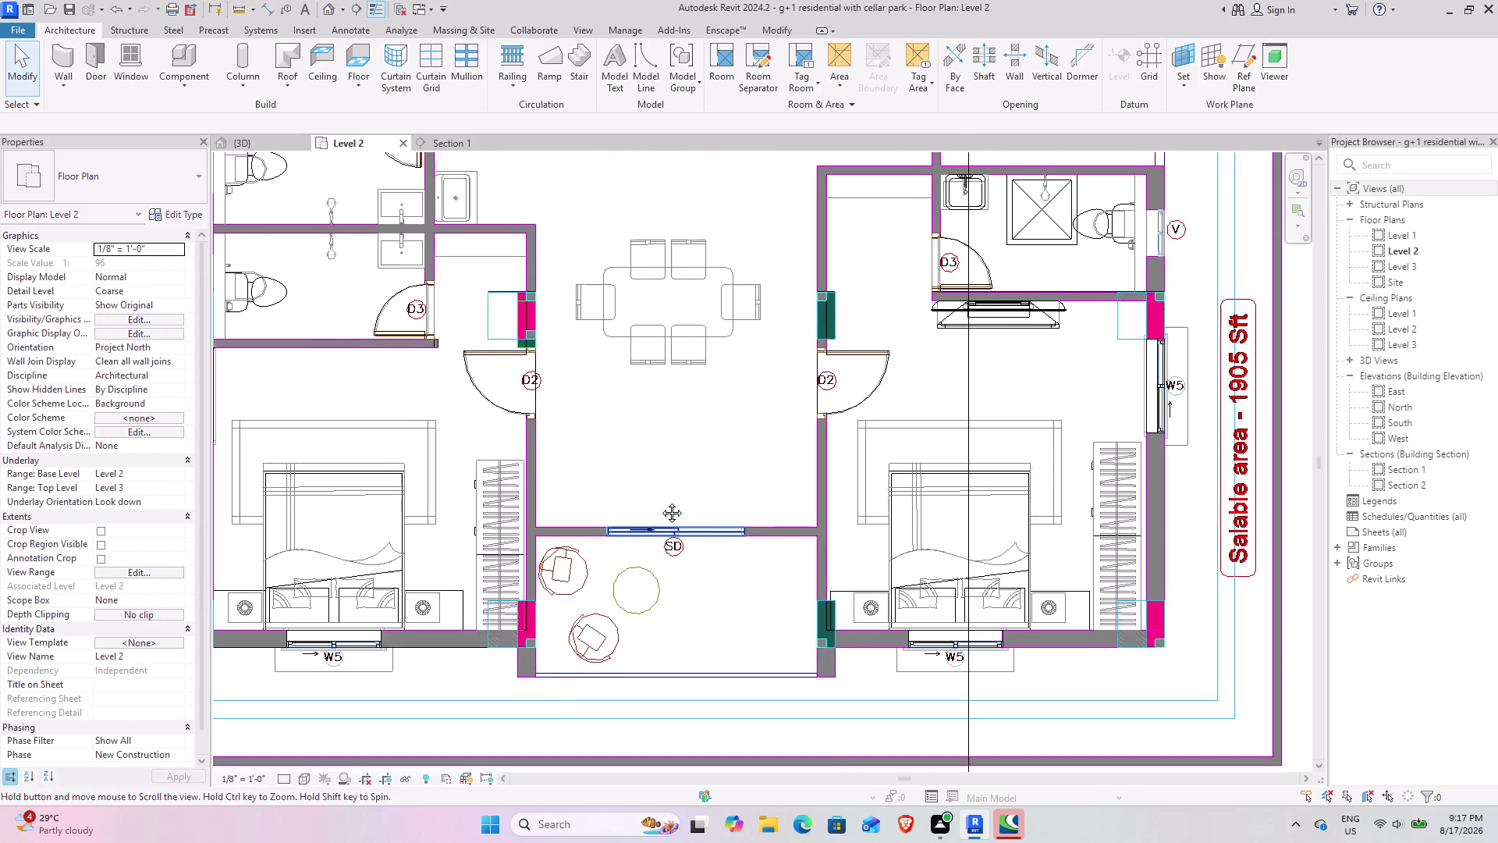
middle_drag(652, 537, 723, 330)
click(182, 54)
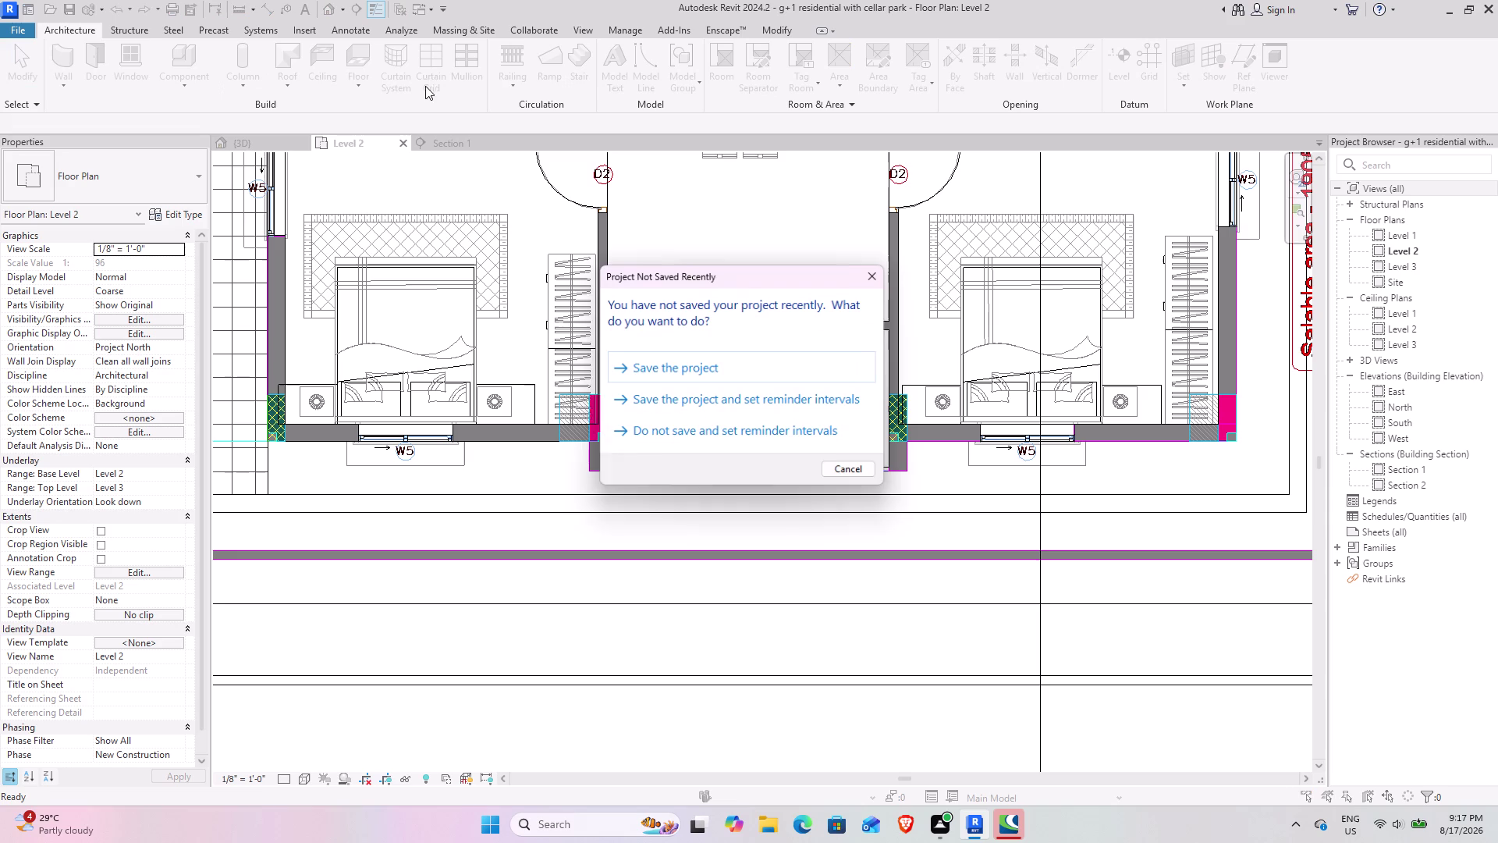
click(735, 368)
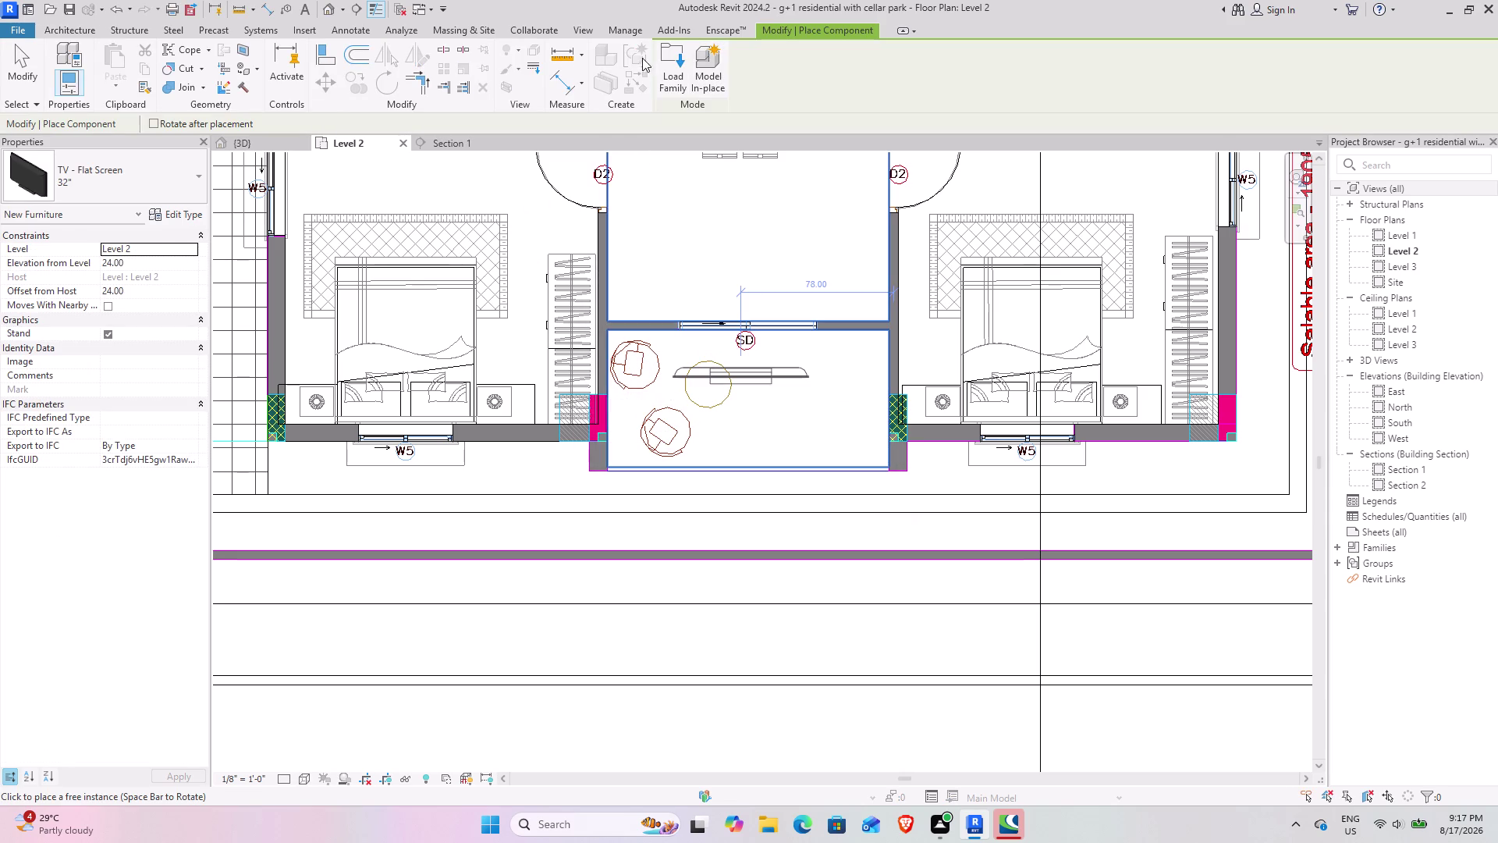
click(662, 53)
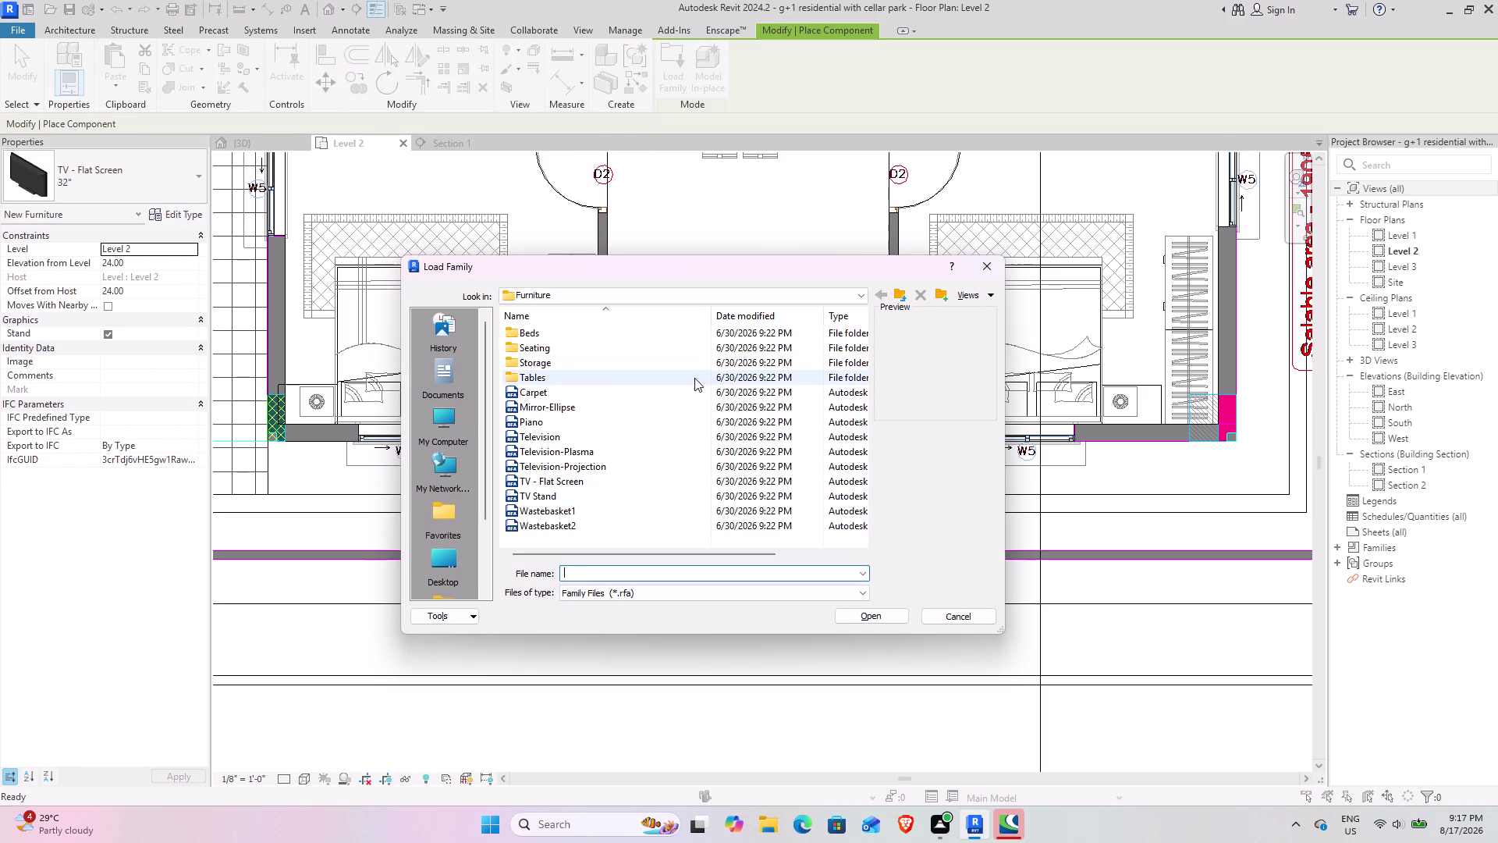
double_click(684, 349)
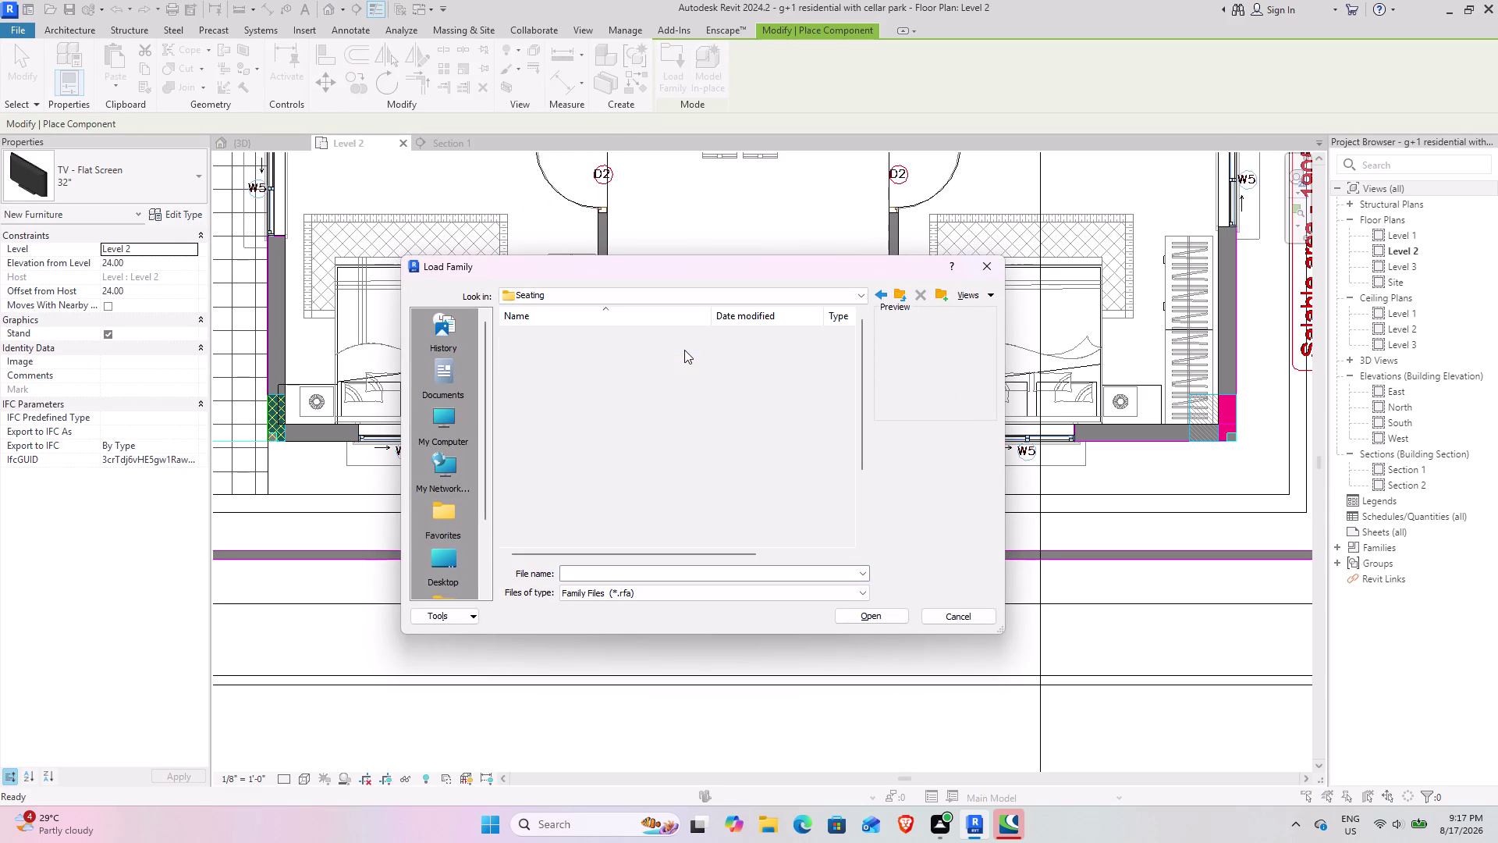
scroll(up, 3)
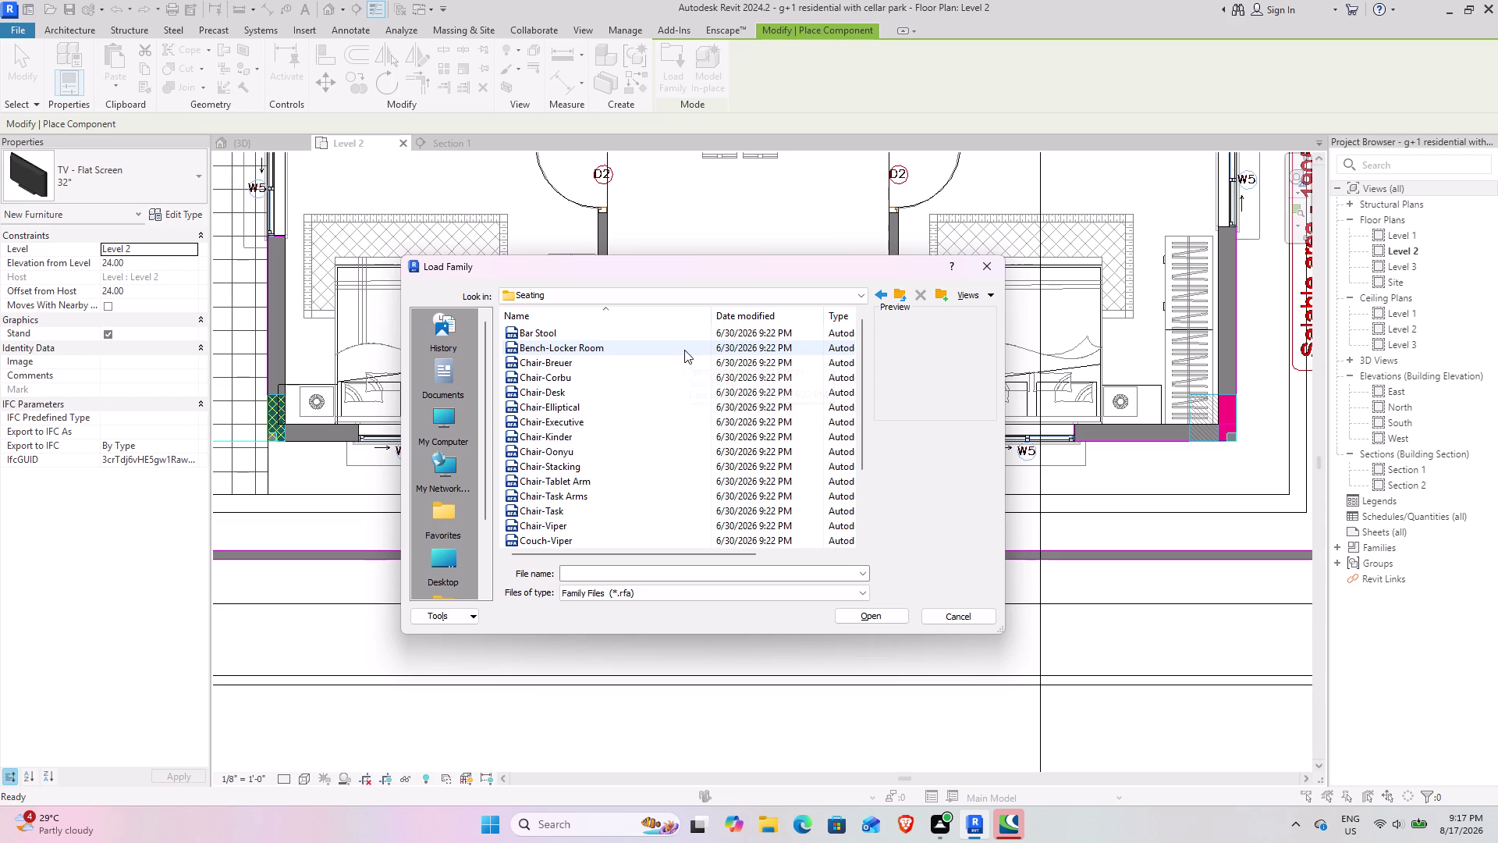
scroll(up, 3)
scroll(up, 3)
scroll(up, 3)
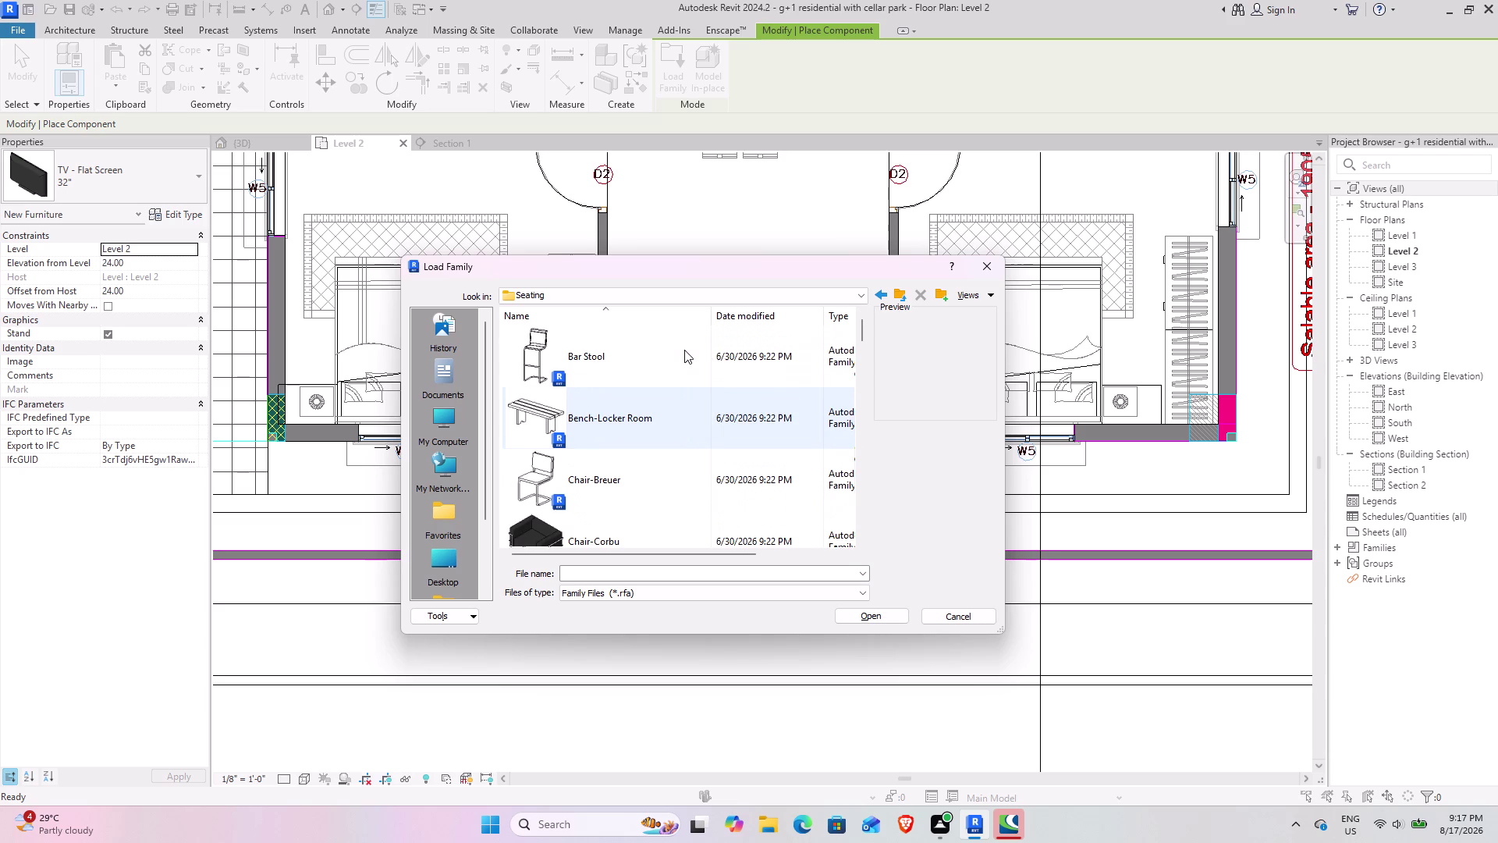
scroll(down, 3)
scroll(up, 3)
scroll(down, 3)
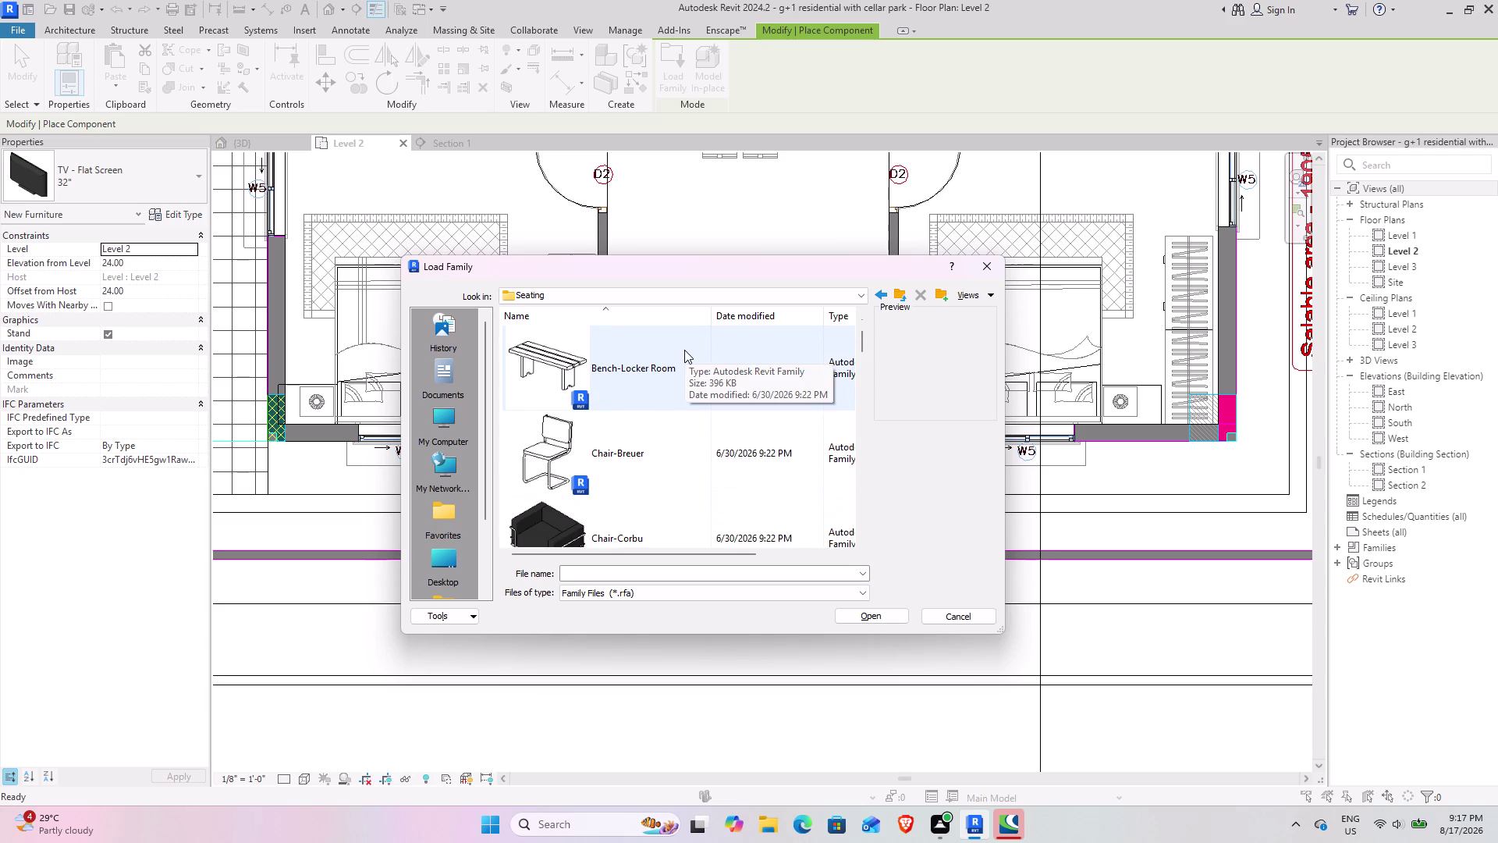
scroll(down, 3)
scroll(down, 3)
scroll(down, 3)
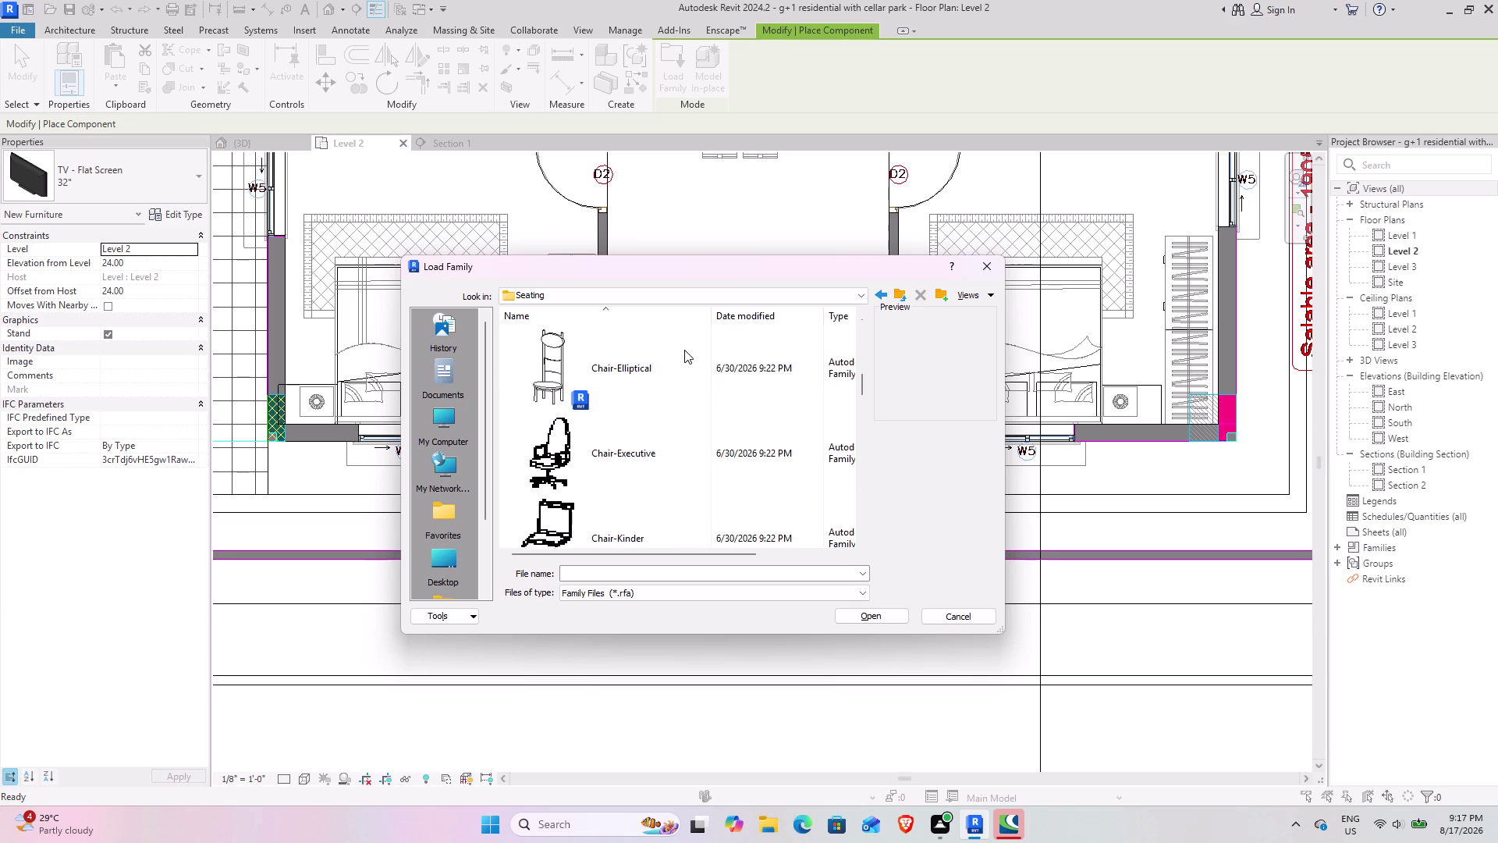
scroll(down, 3)
scroll(down, 3)
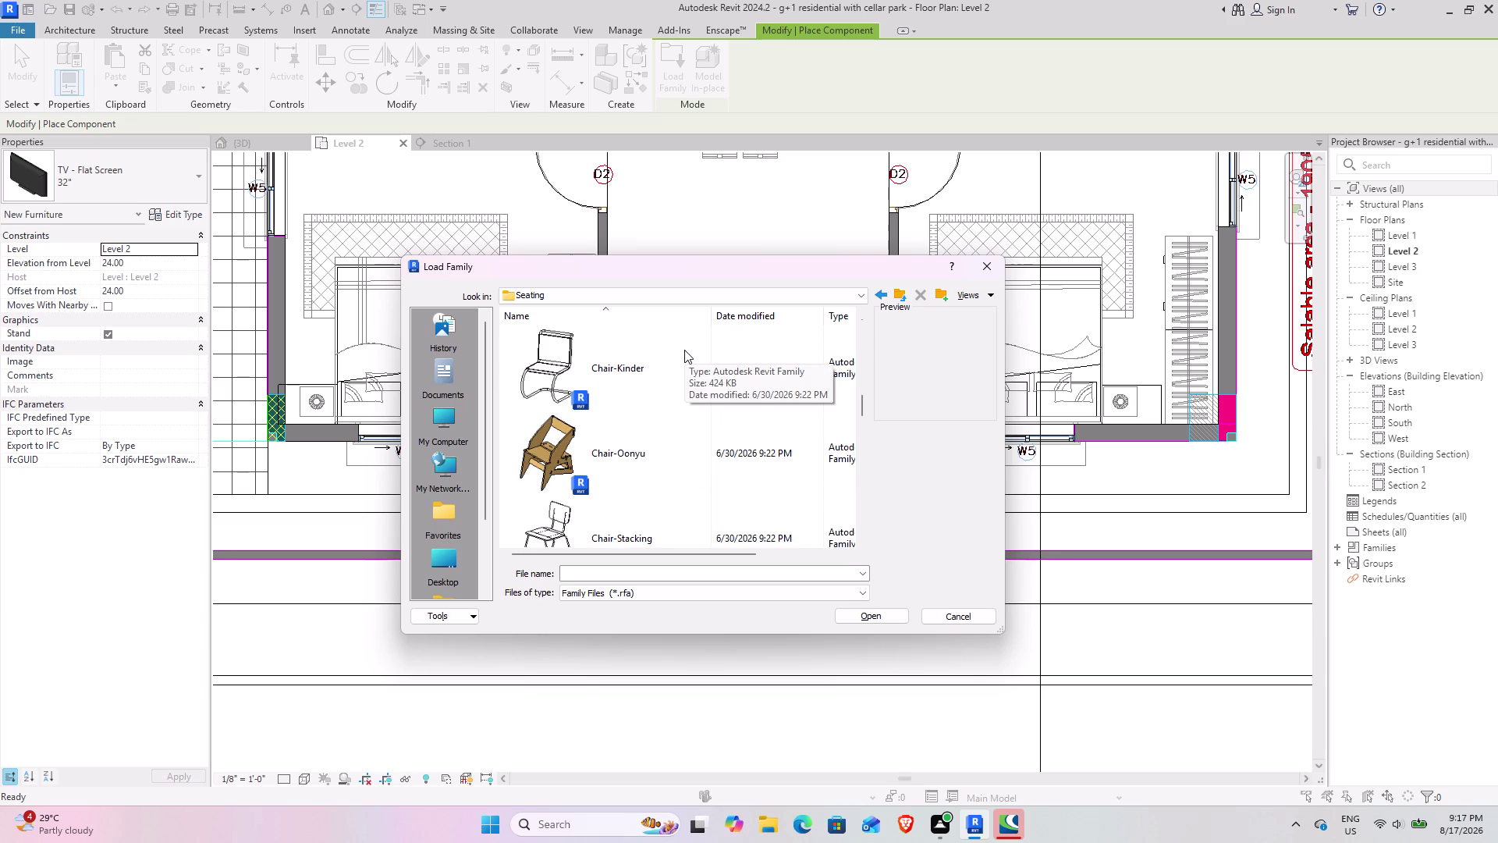
scroll(down, 3)
scroll(down, 3)
scroll(down, 3)
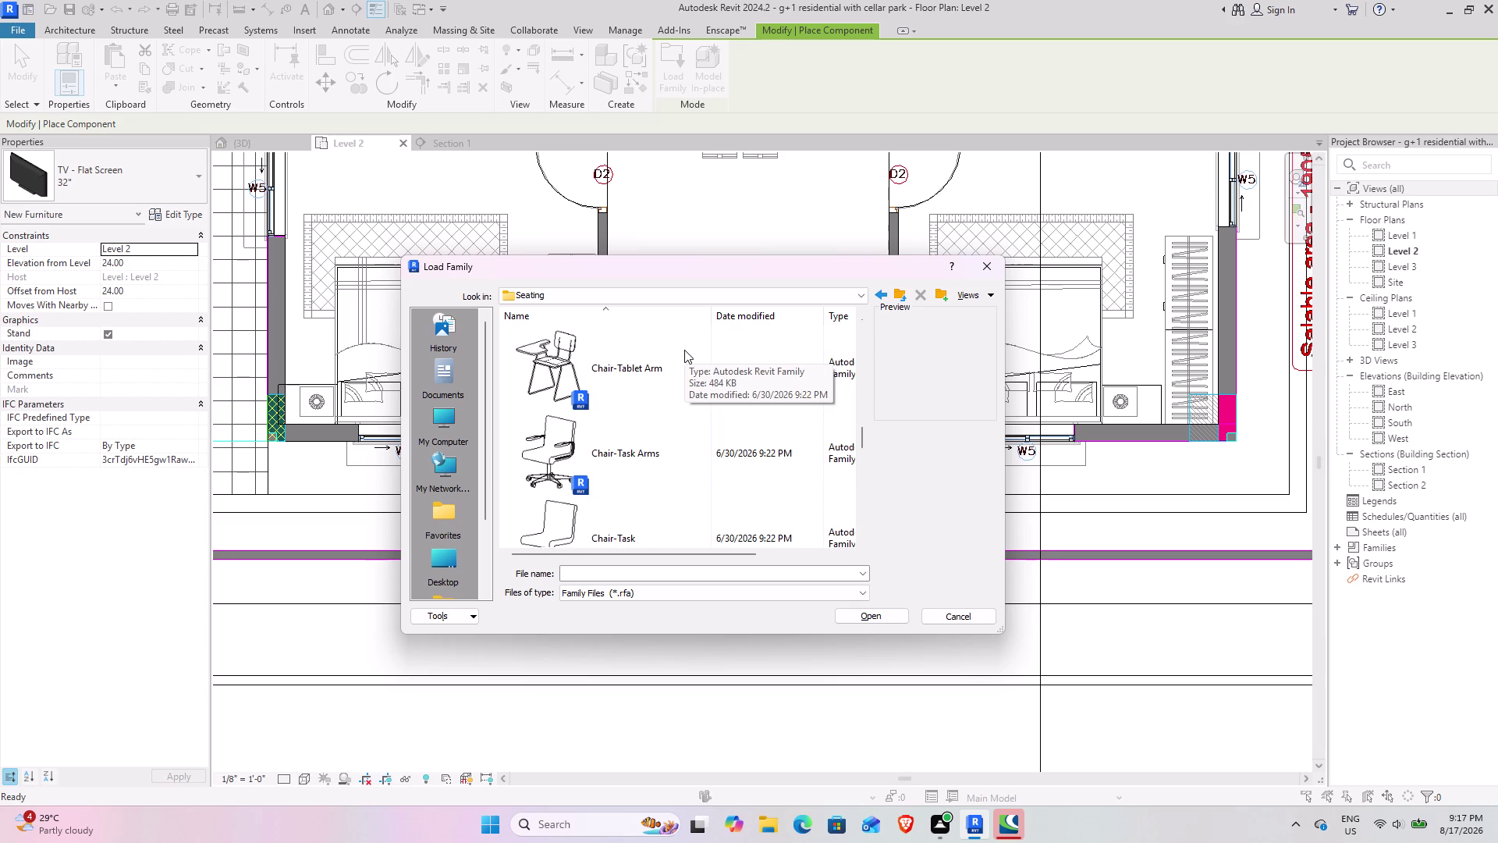
scroll(down, 3)
scroll(down, 3)
scroll(down, 3)
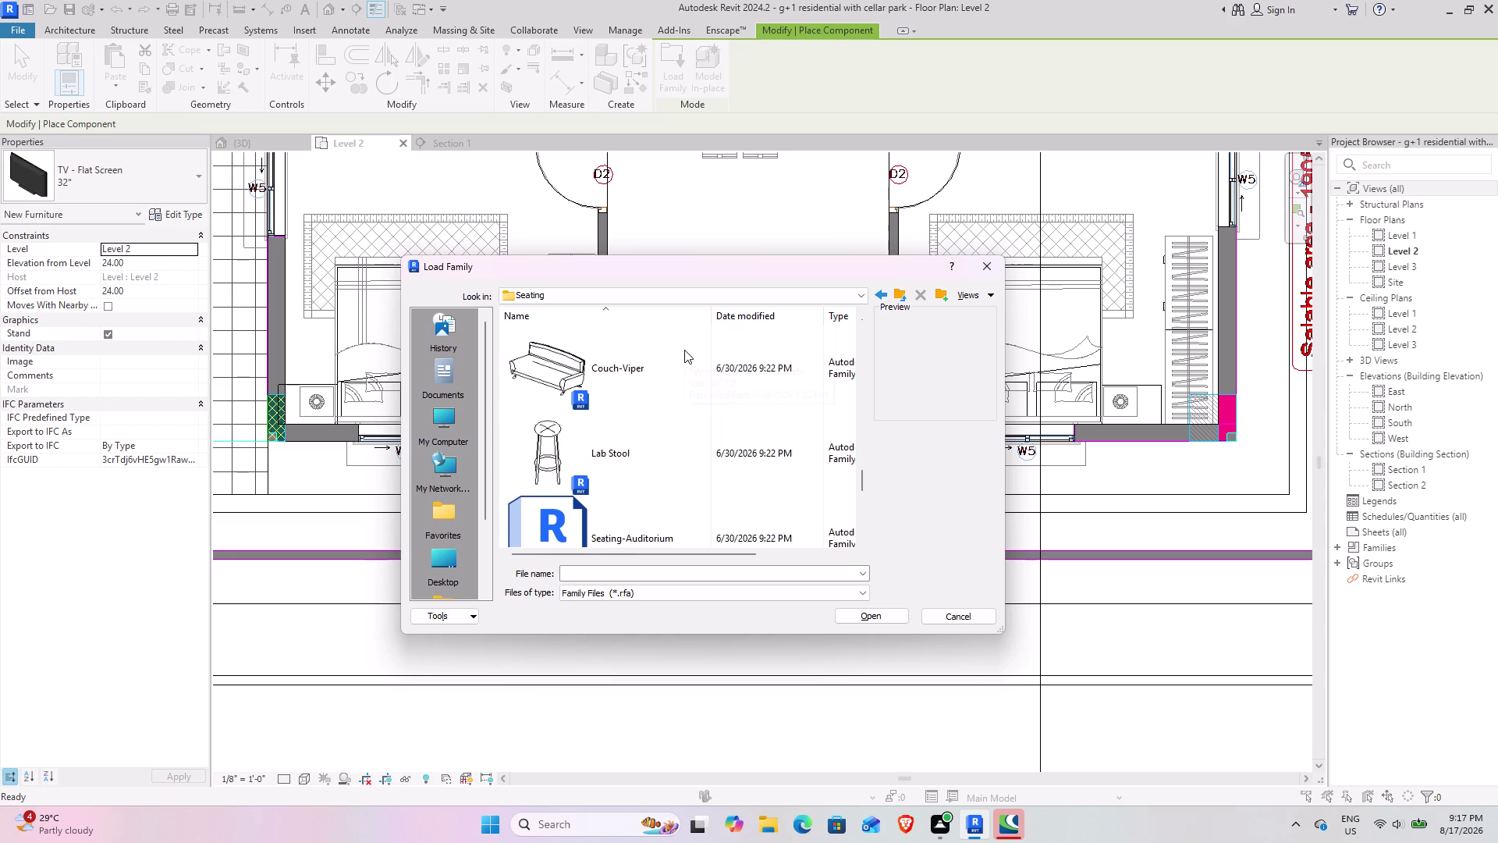
scroll(down, 3)
scroll(down, 3)
scroll(down, 3)
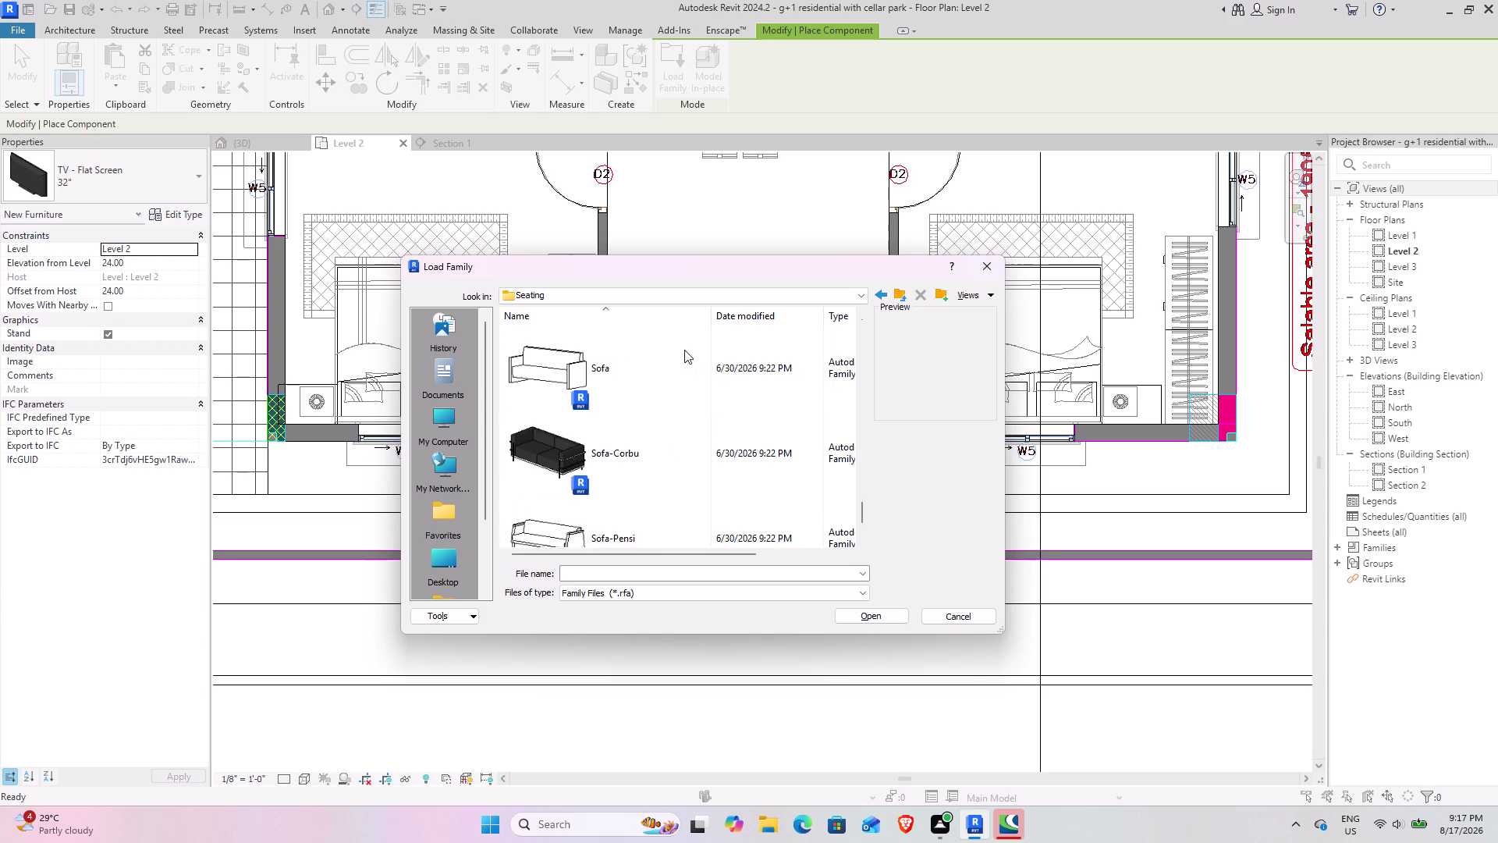
scroll(down, 3)
drag(775, 272, 384, 442)
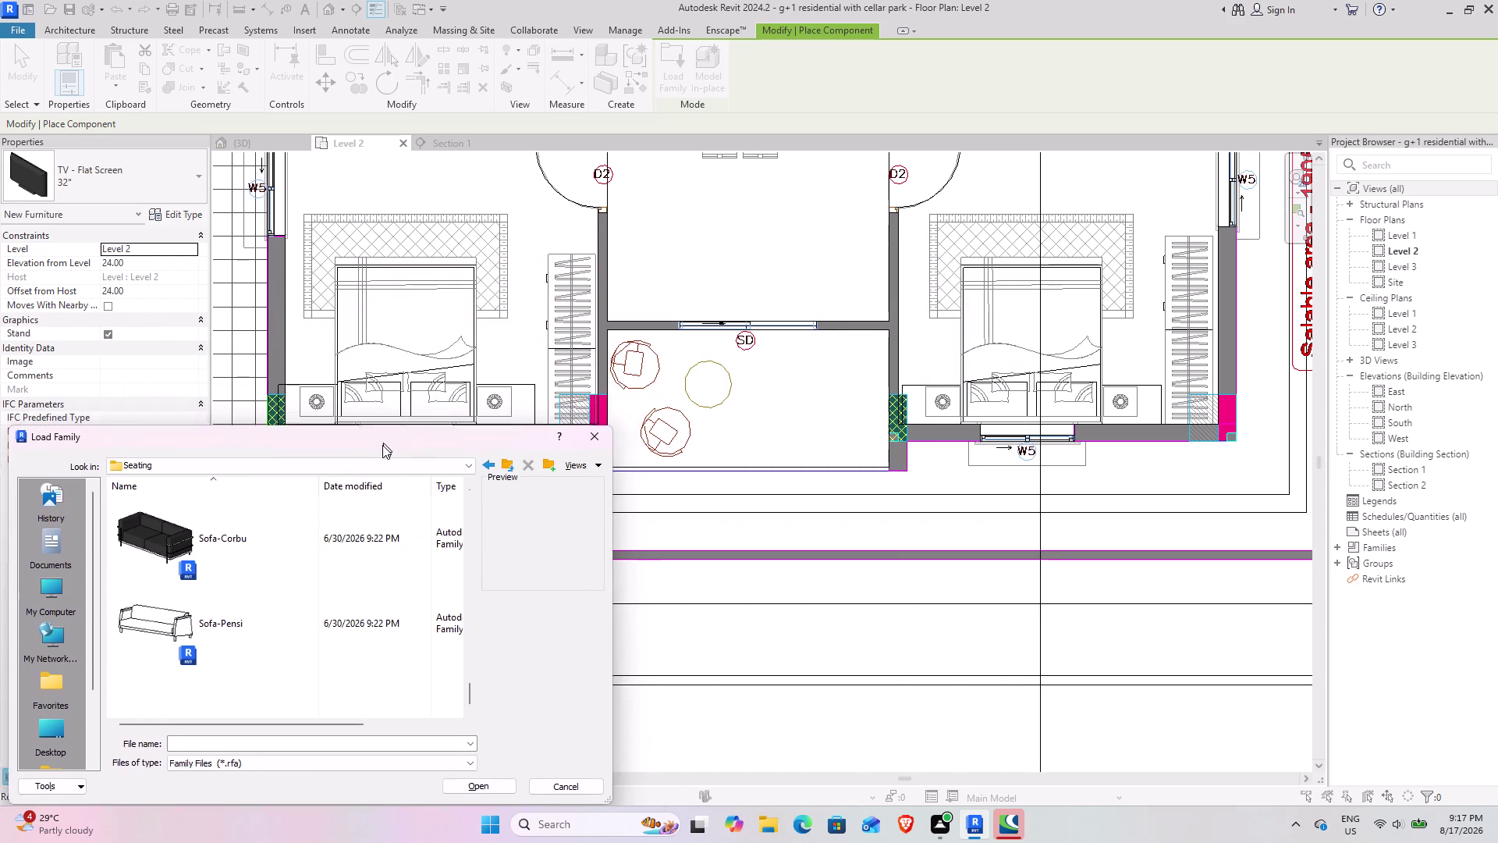
drag(384, 442, 760, 286)
scroll(up, 3)
scroll(up, 3)
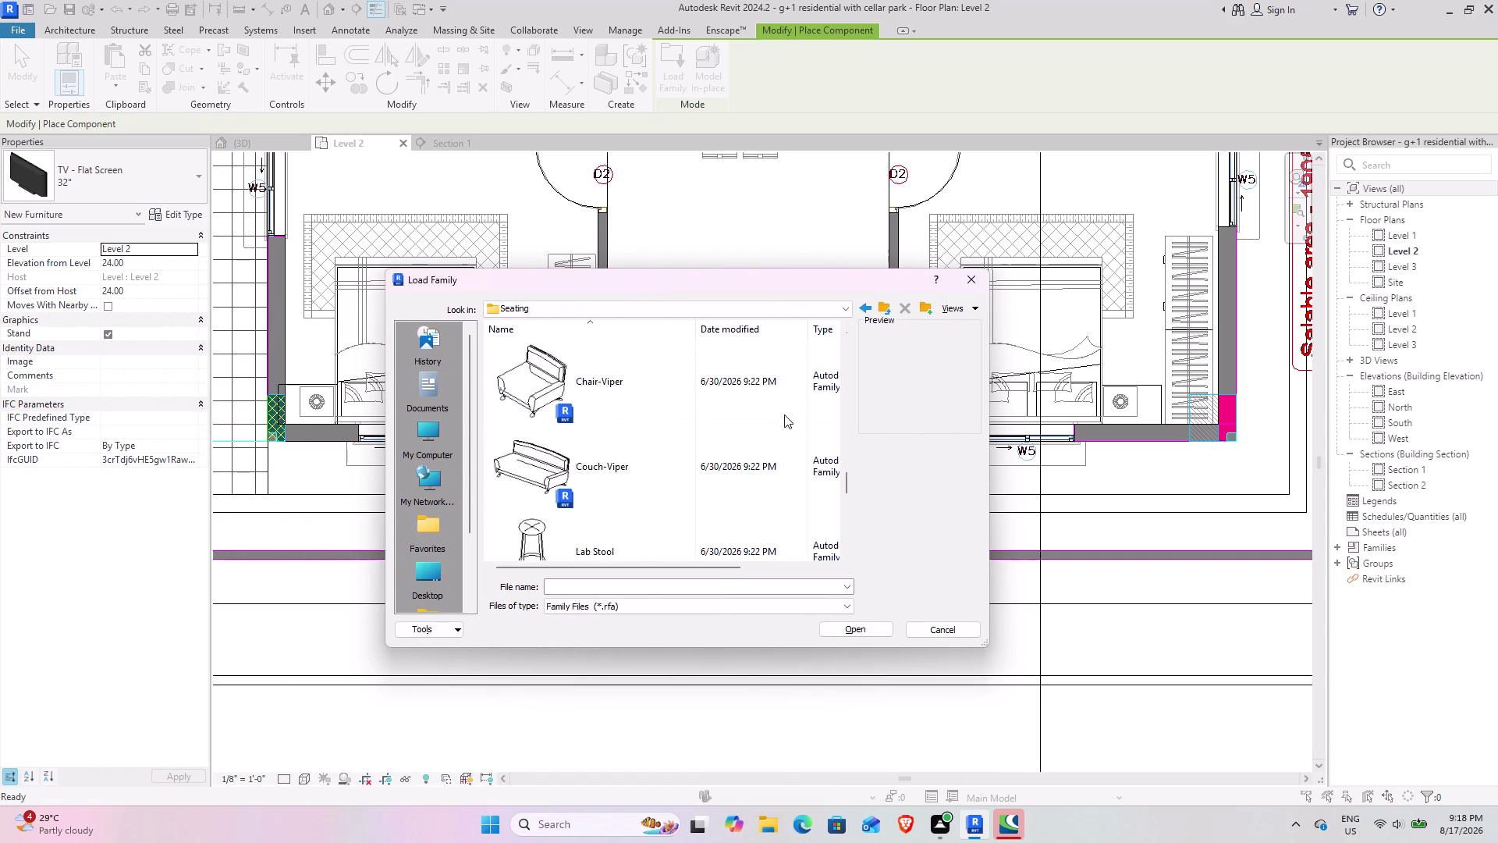
scroll(up, 3)
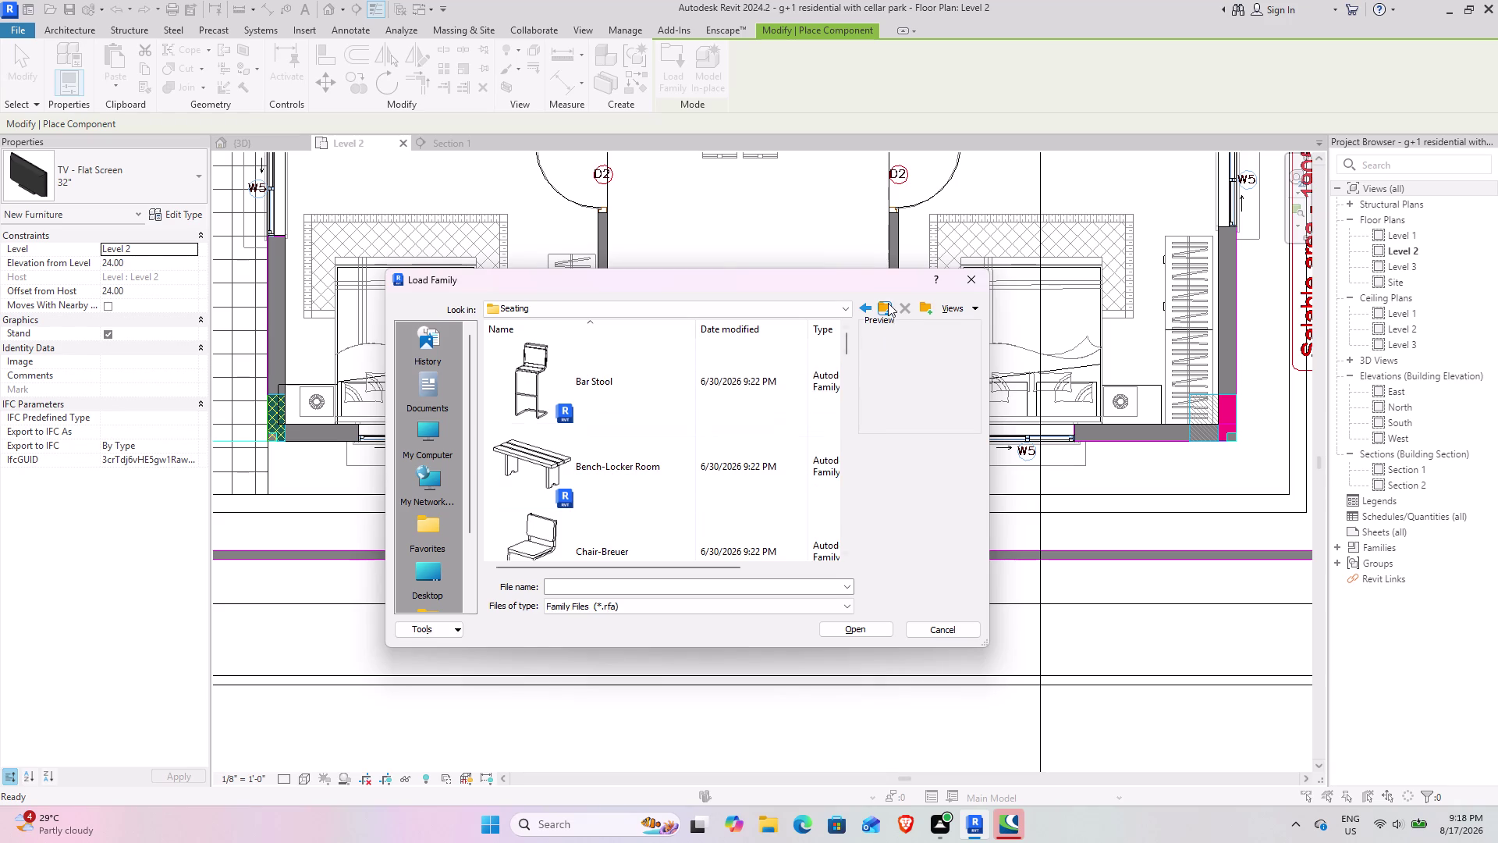
click(887, 302)
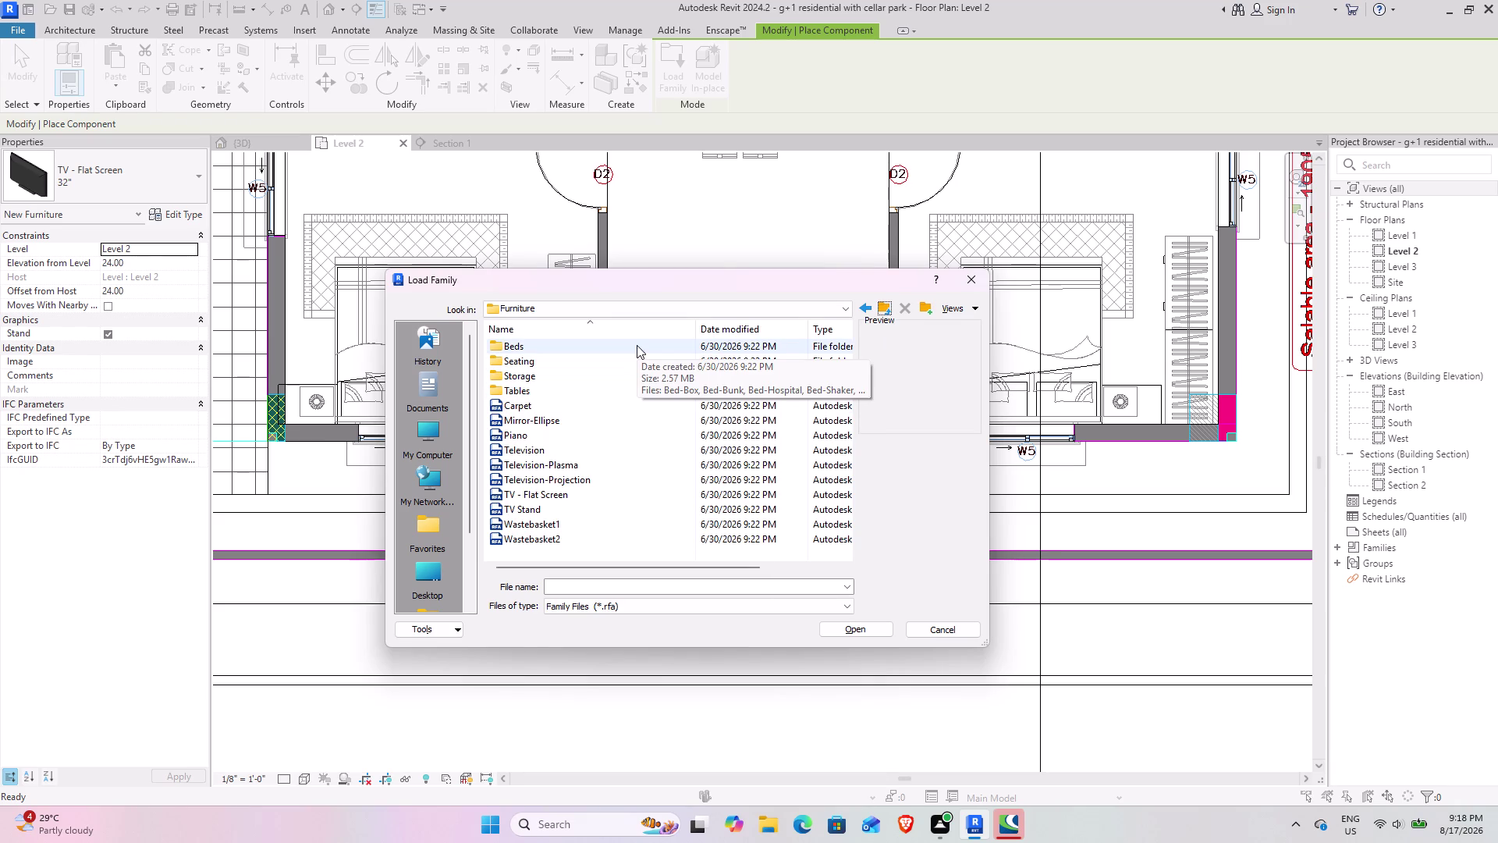
Return to the Furniture library and open the Seating folder.
scroll(up, 3)
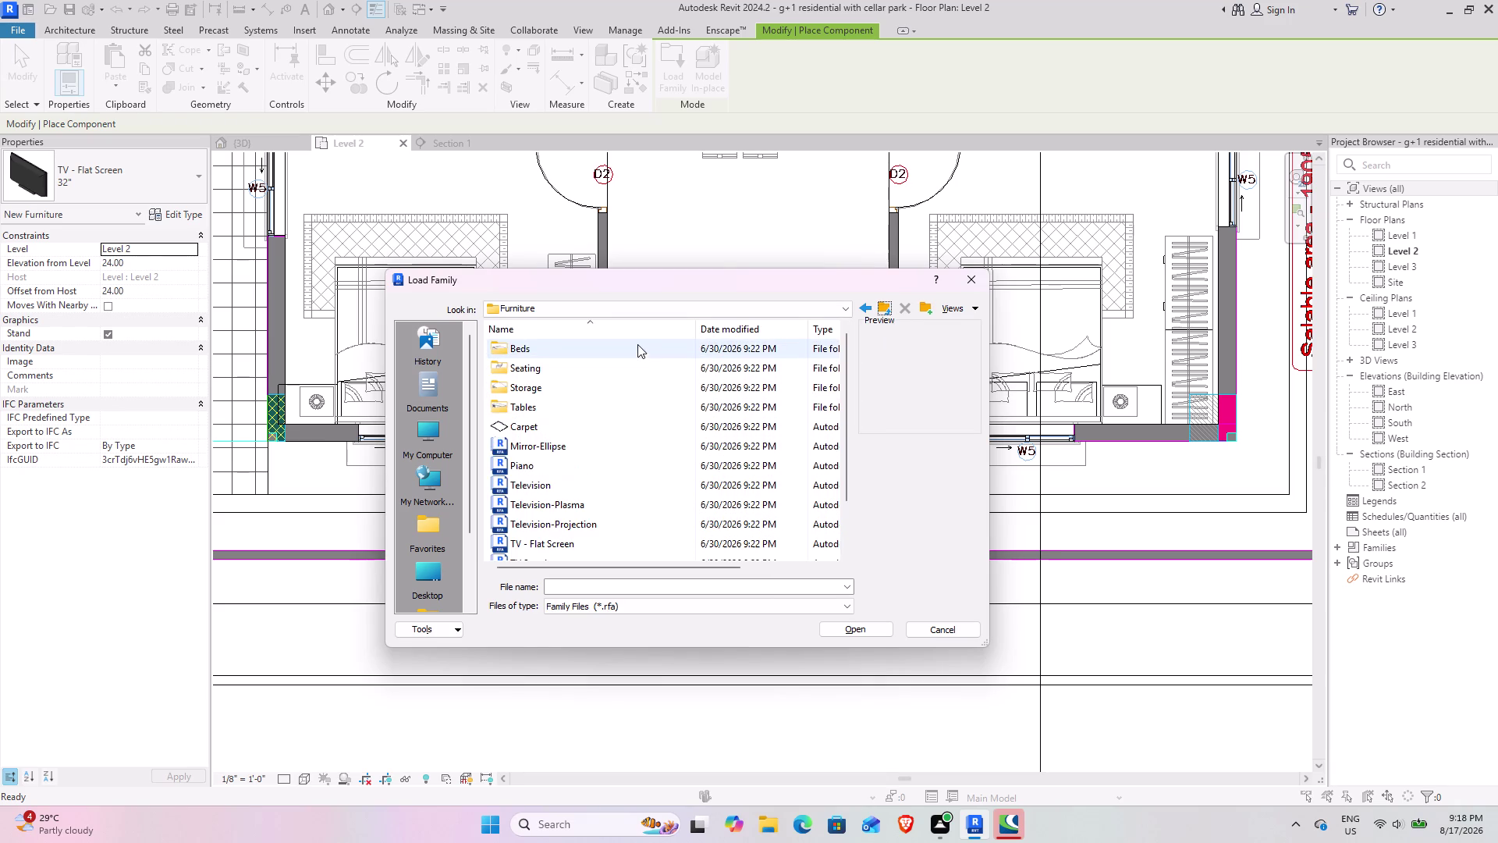
scroll(up, 3)
scroll(up, 3)
scroll(down, 3)
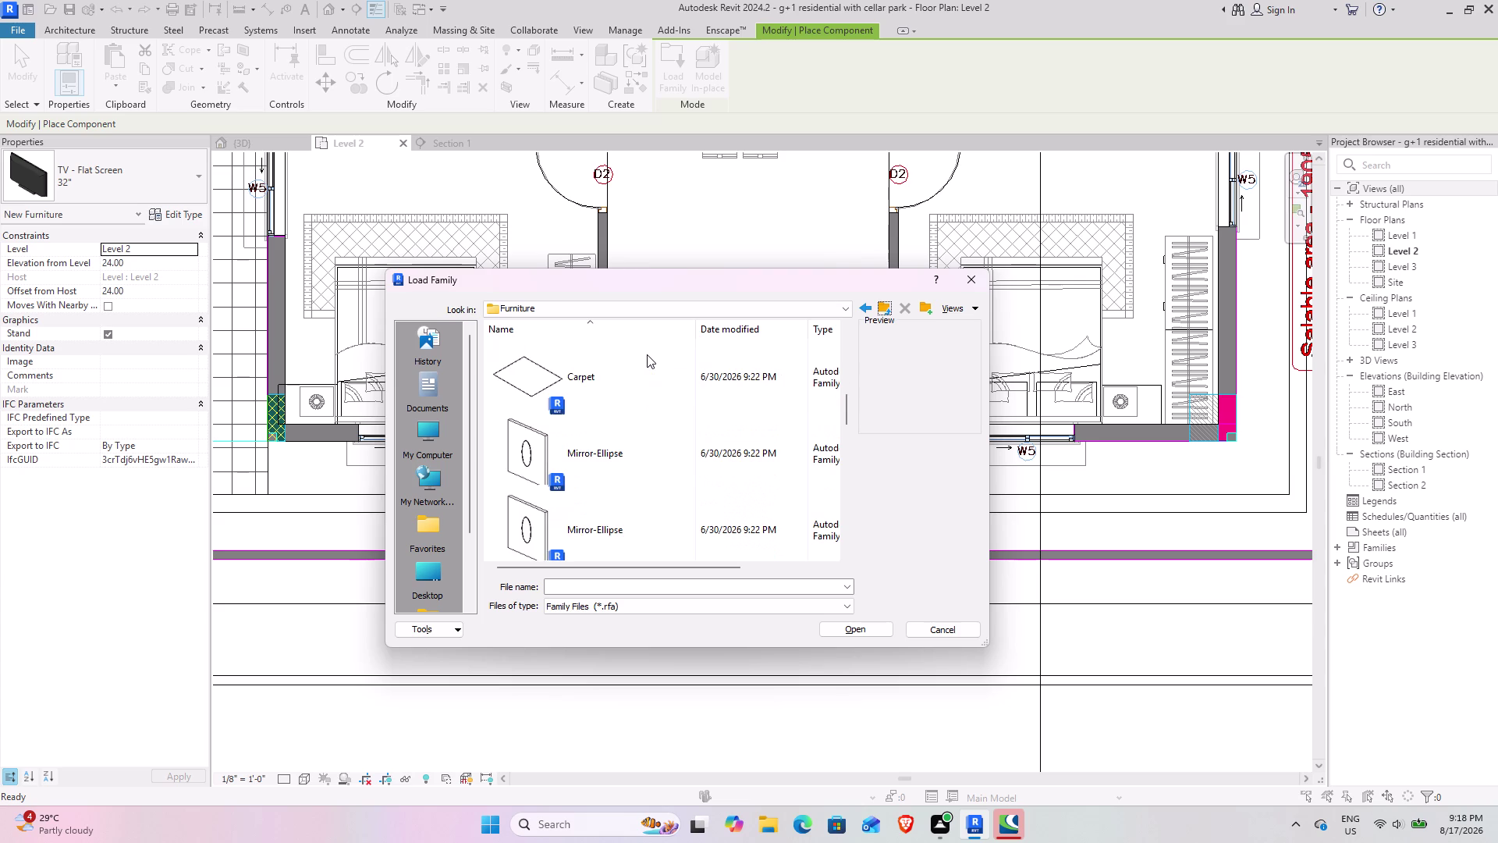
scroll(up, 3)
double_click(613, 382)
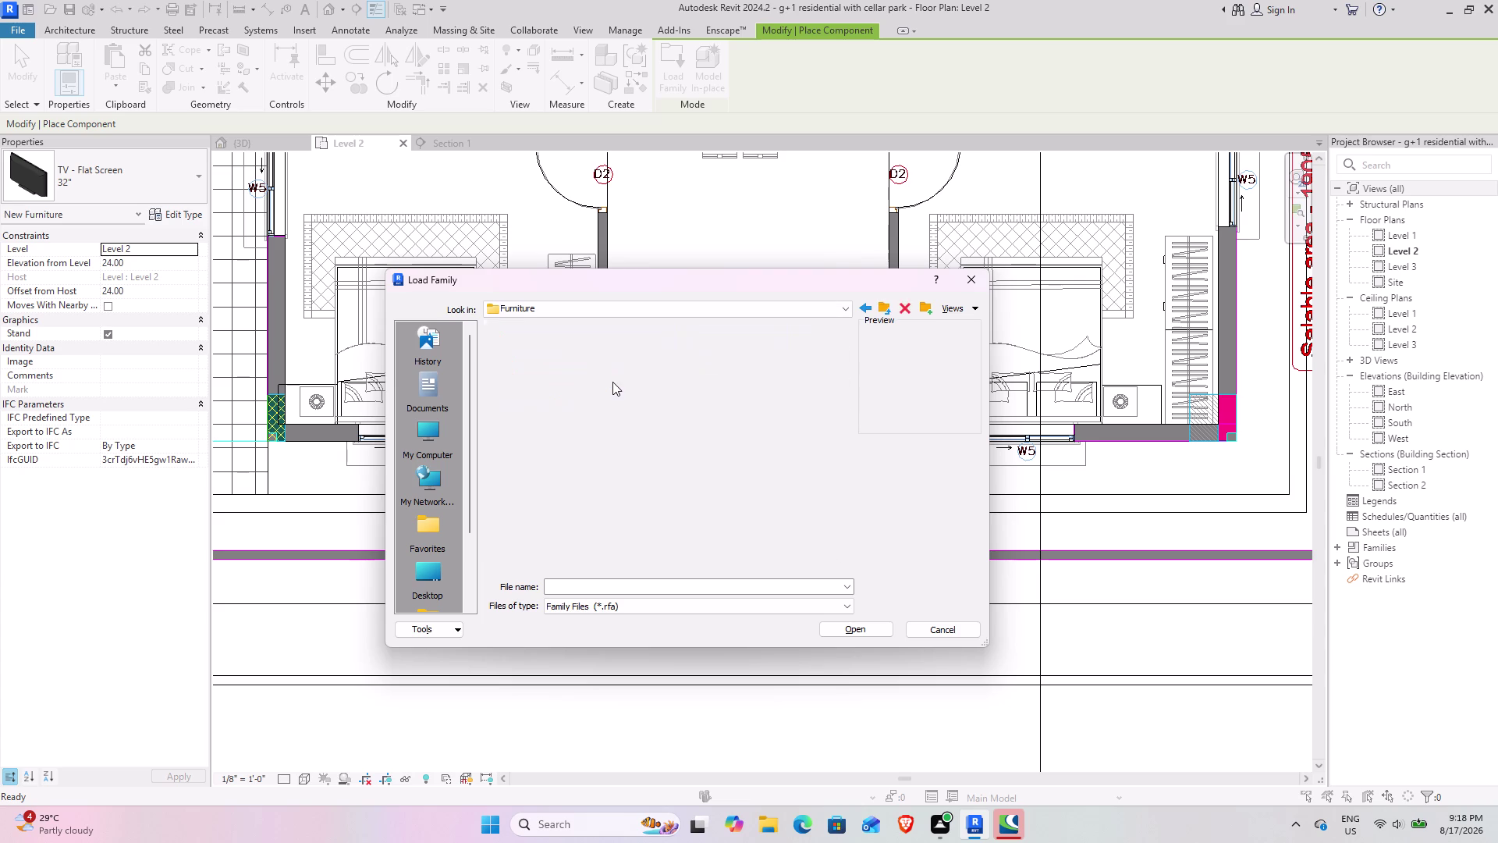
Browse the Seating families and load Chair-Stacking.rfa.
scroll(up, 3)
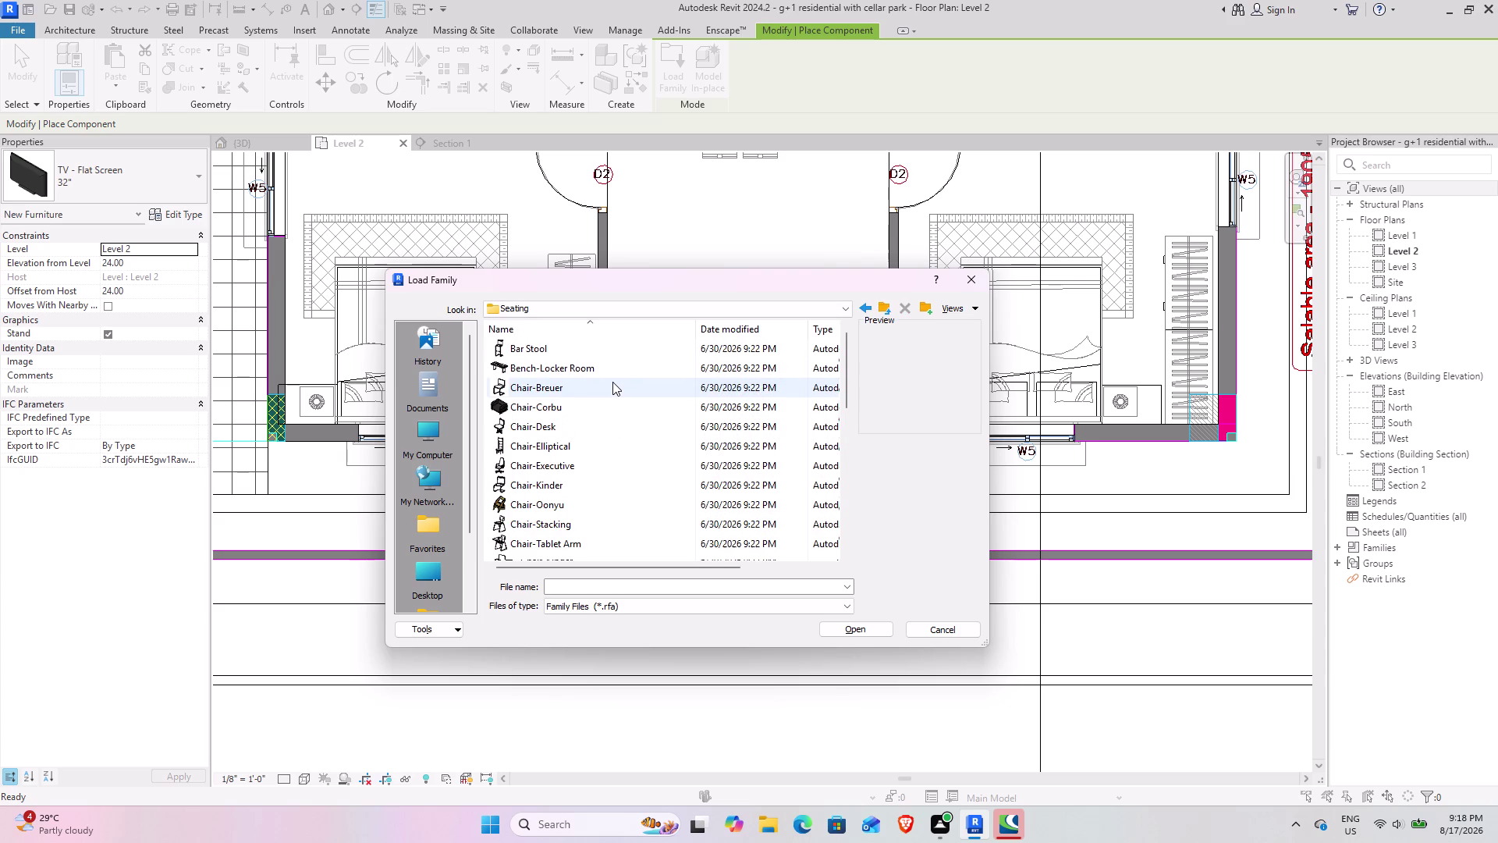
scroll(up, 3)
scroll(up, 3)
scroll(down, 3)
scroll(down, 3)
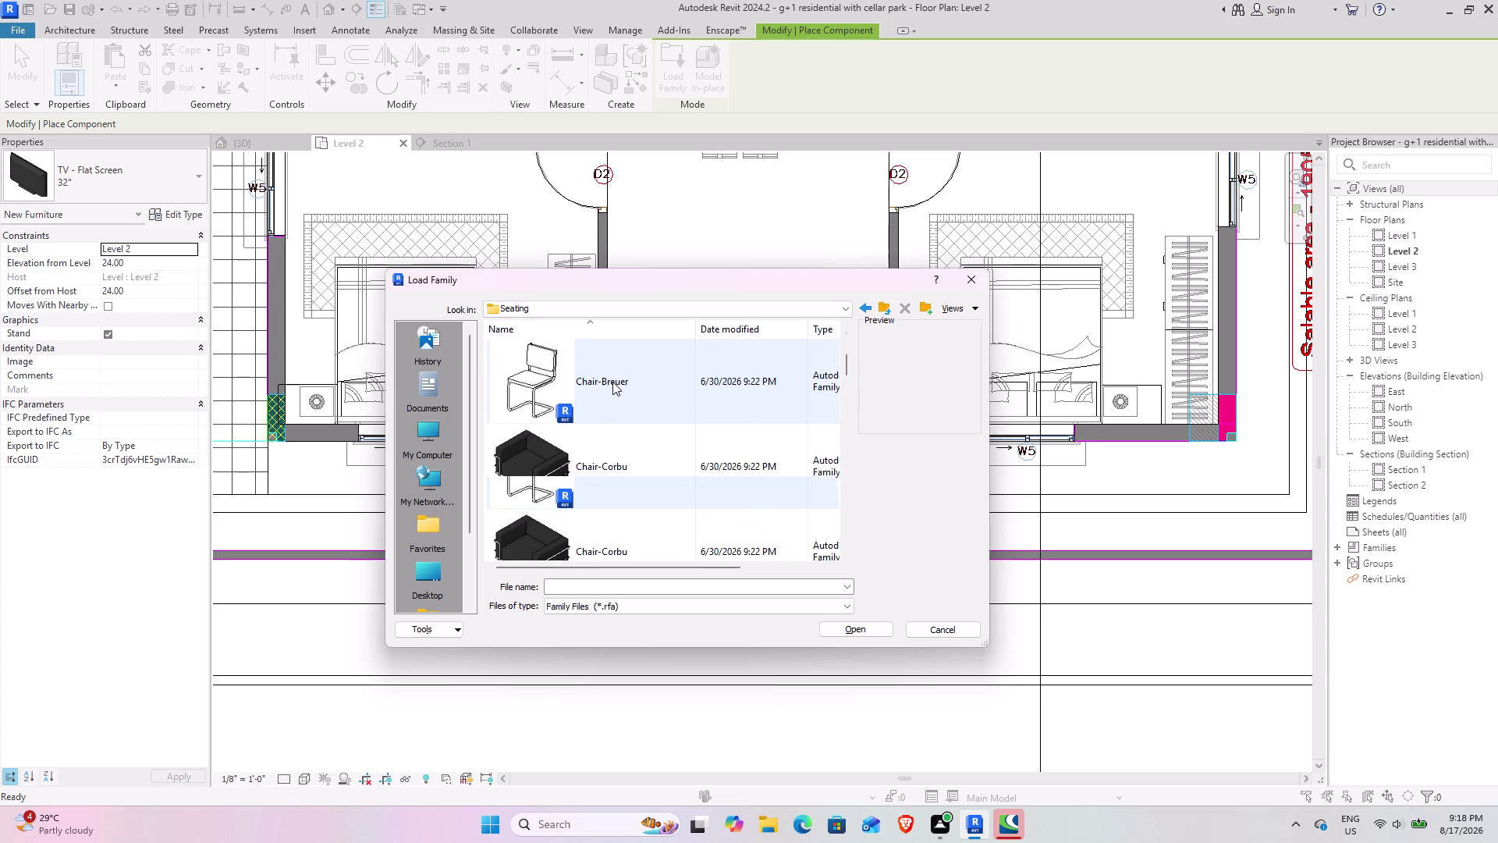
scroll(down, 3)
scroll(down, 3)
scroll(down, 3)
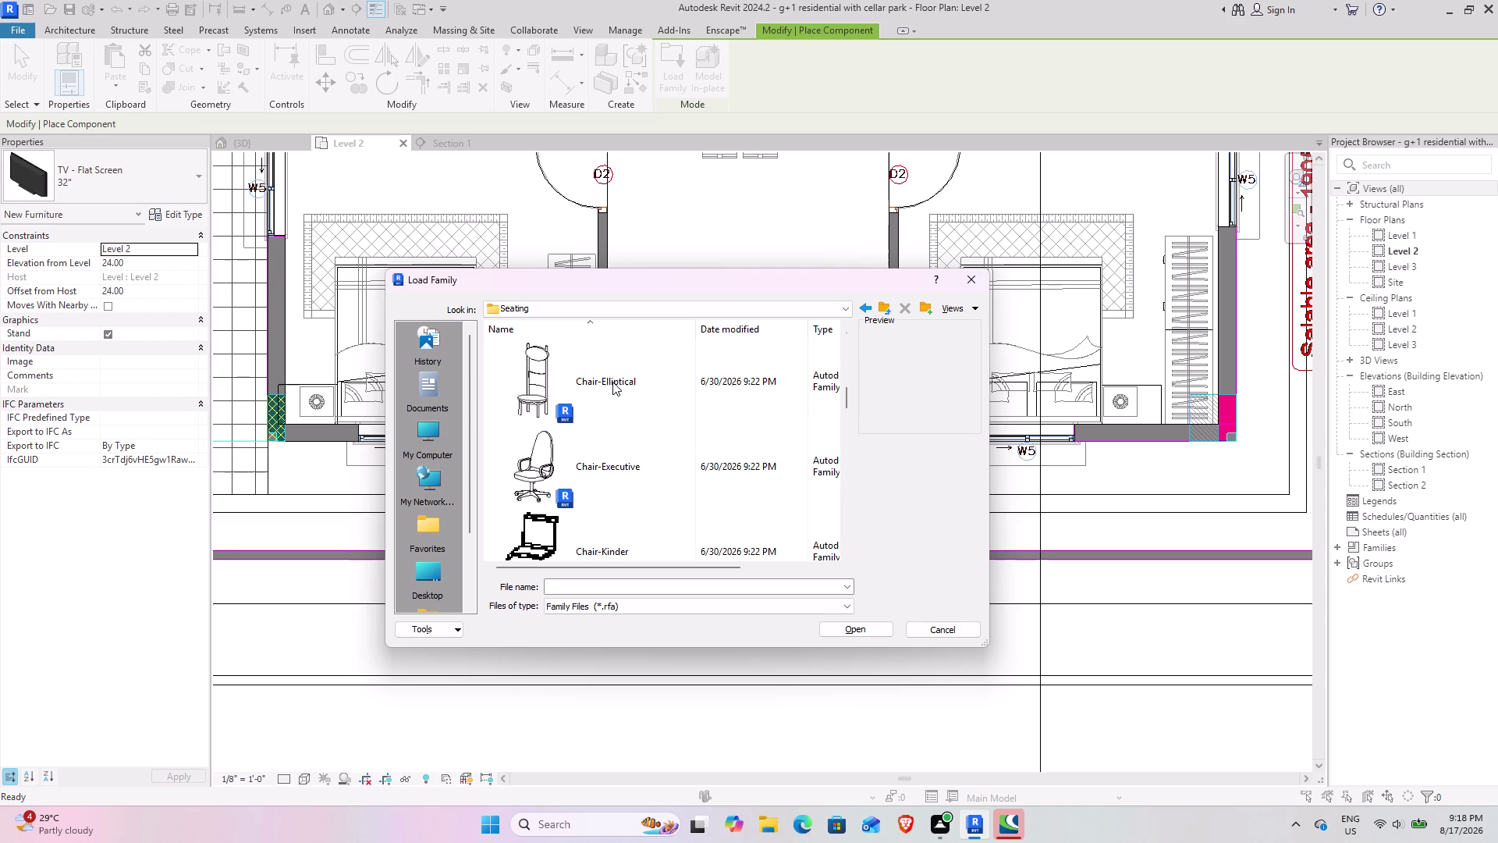
scroll(down, 3)
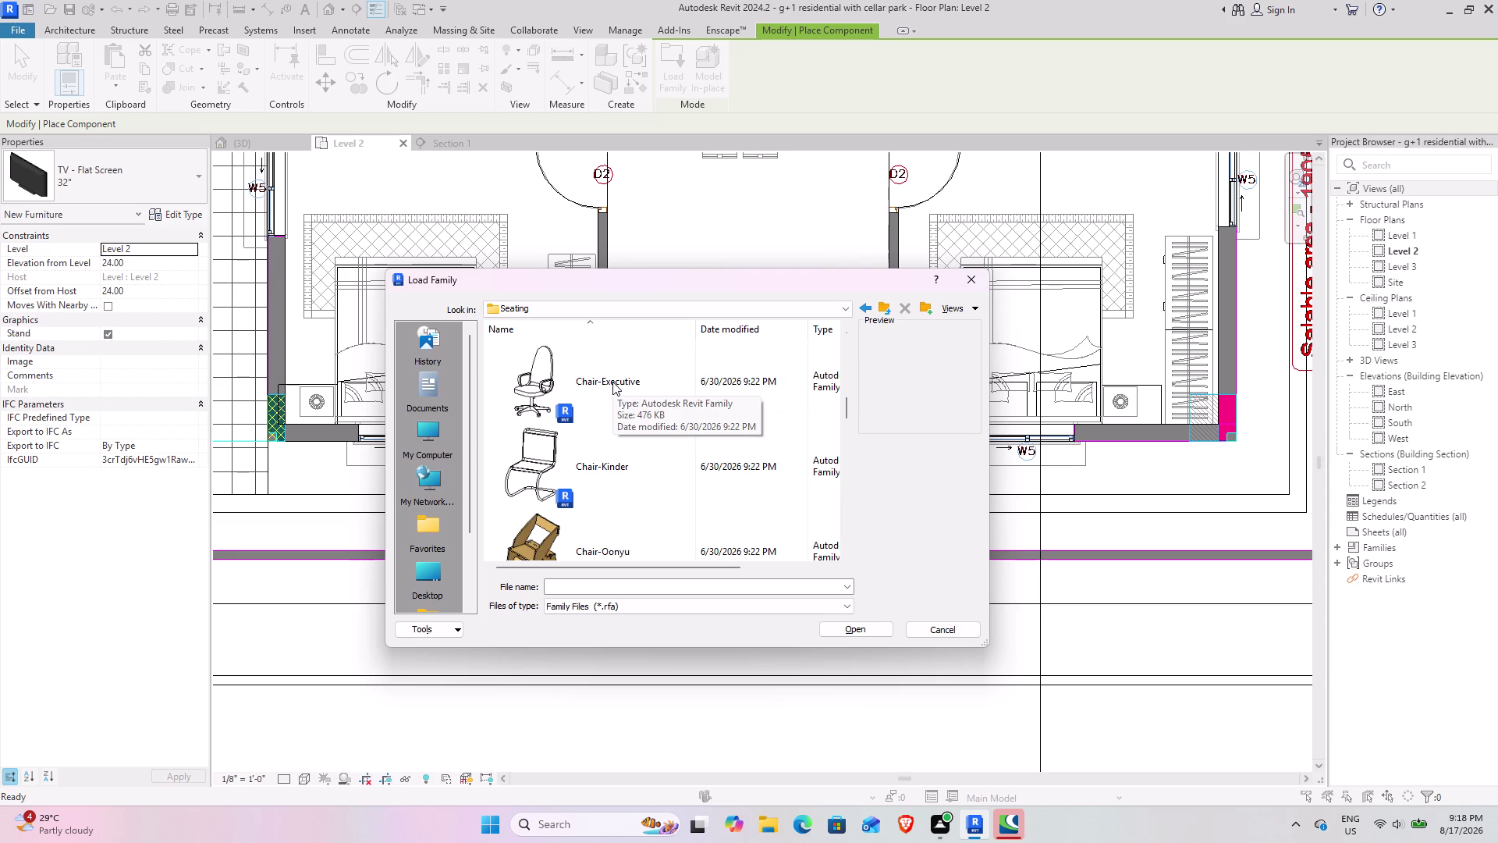
scroll(down, 3)
scroll(down, 3)
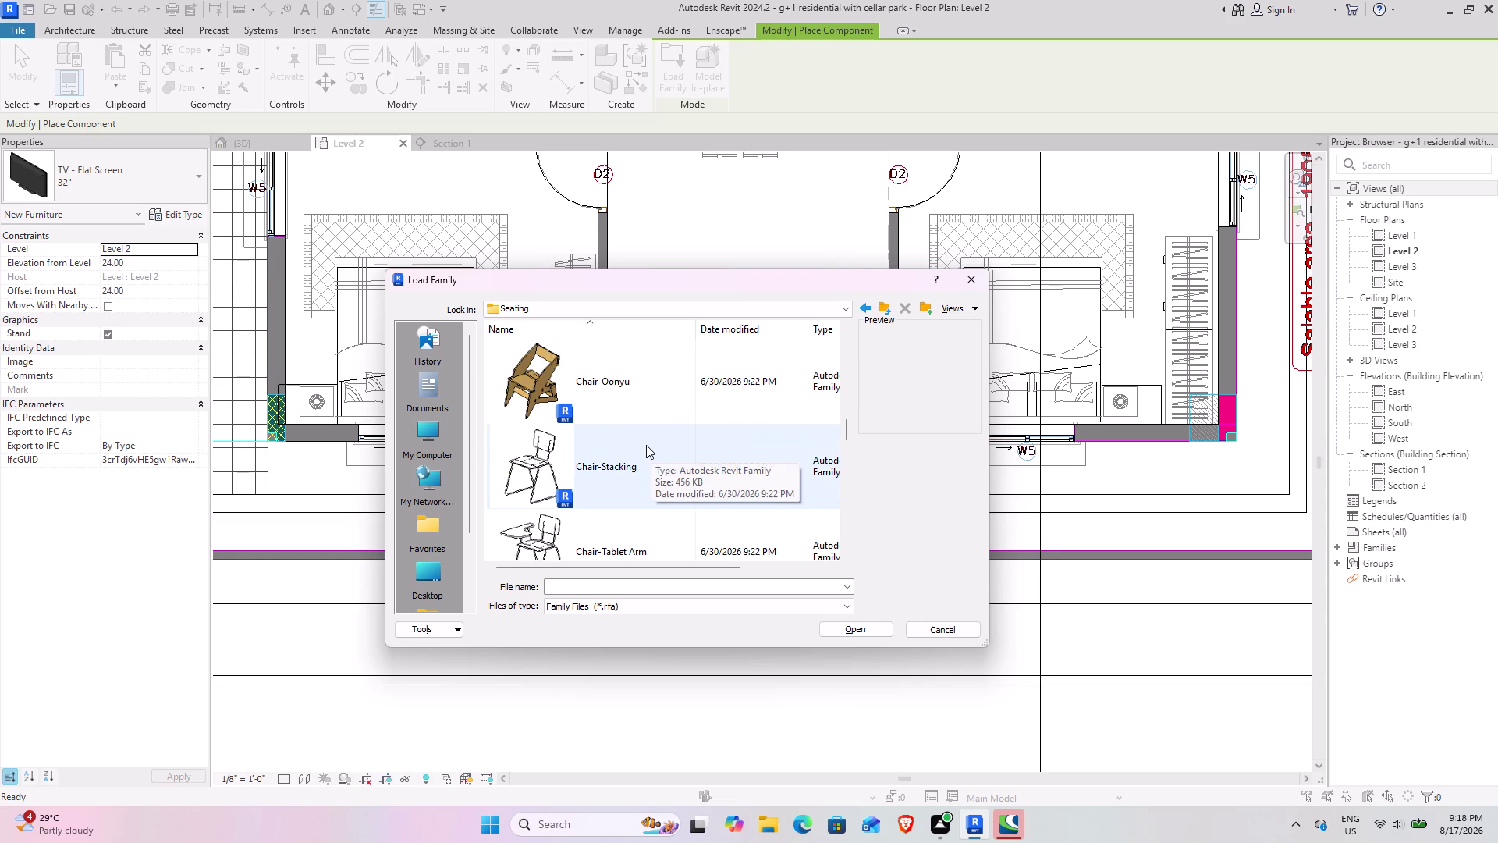
scroll(down, 3)
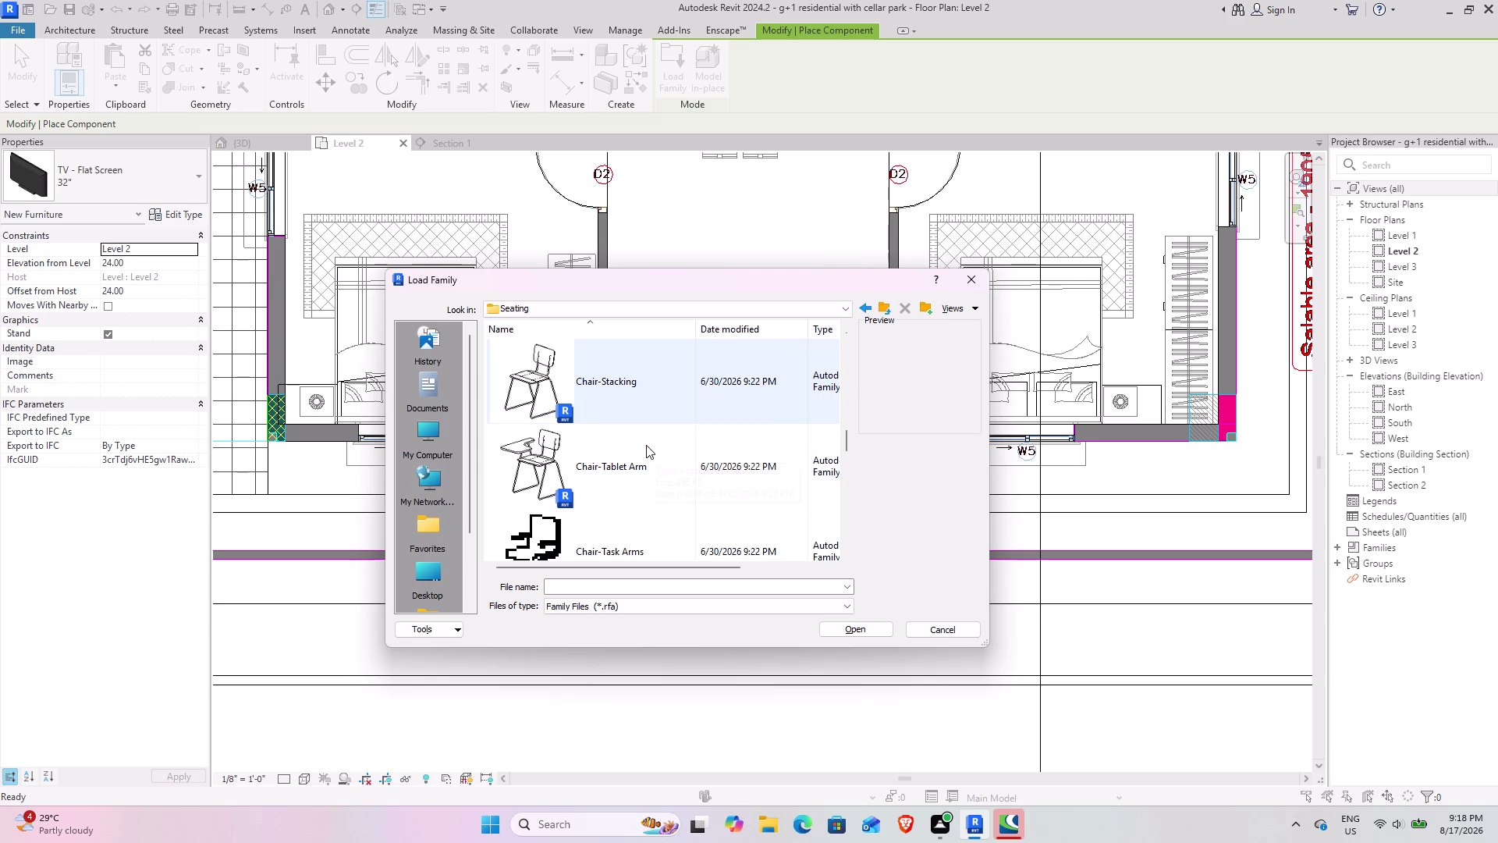
scroll(down, 3)
scroll(down, 3)
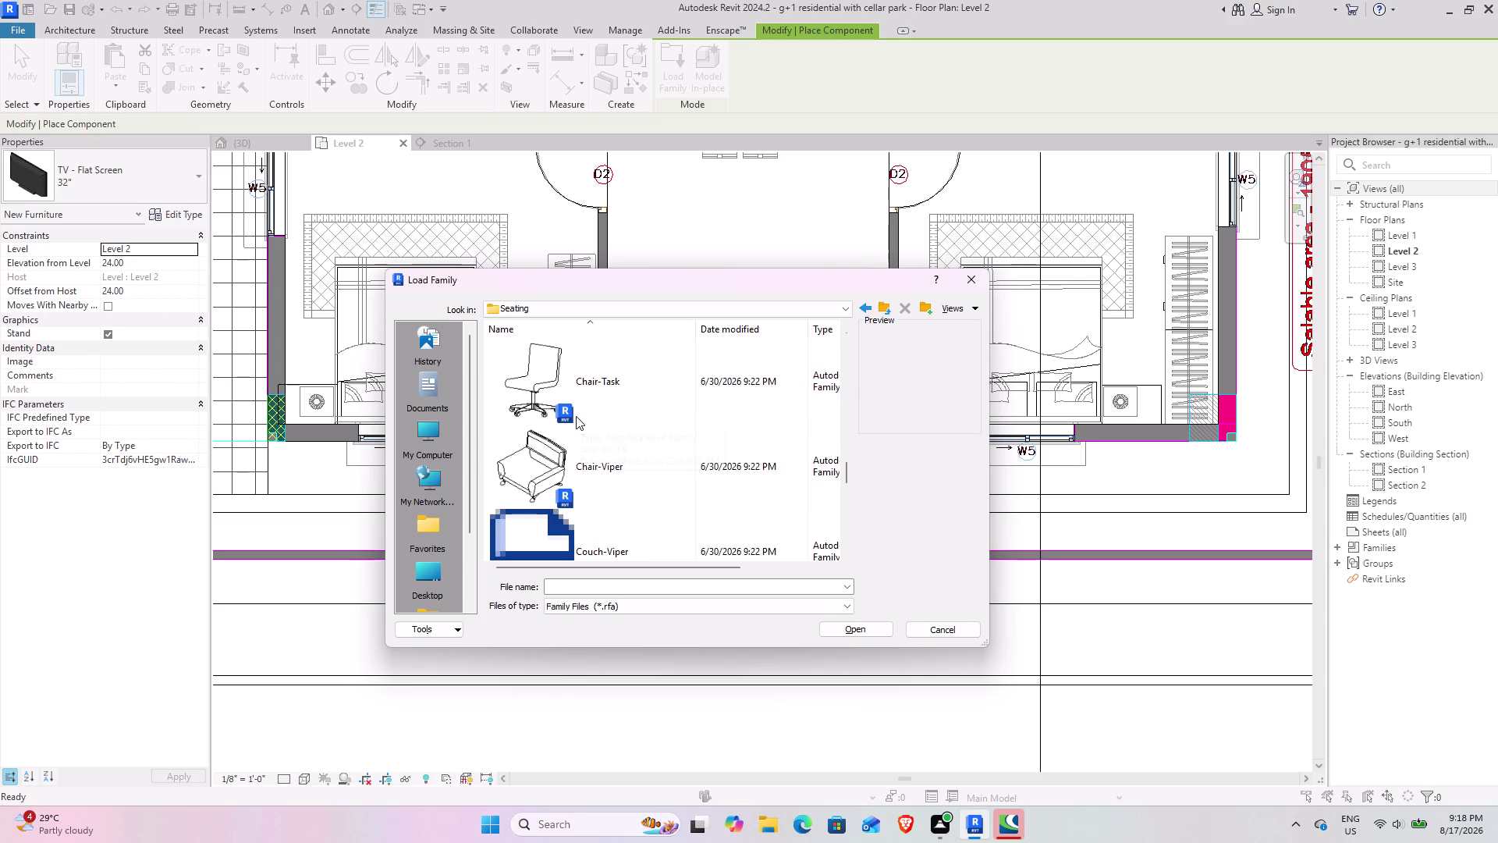
scroll(down, 3)
scroll(down, 3)
scroll(down, 3)
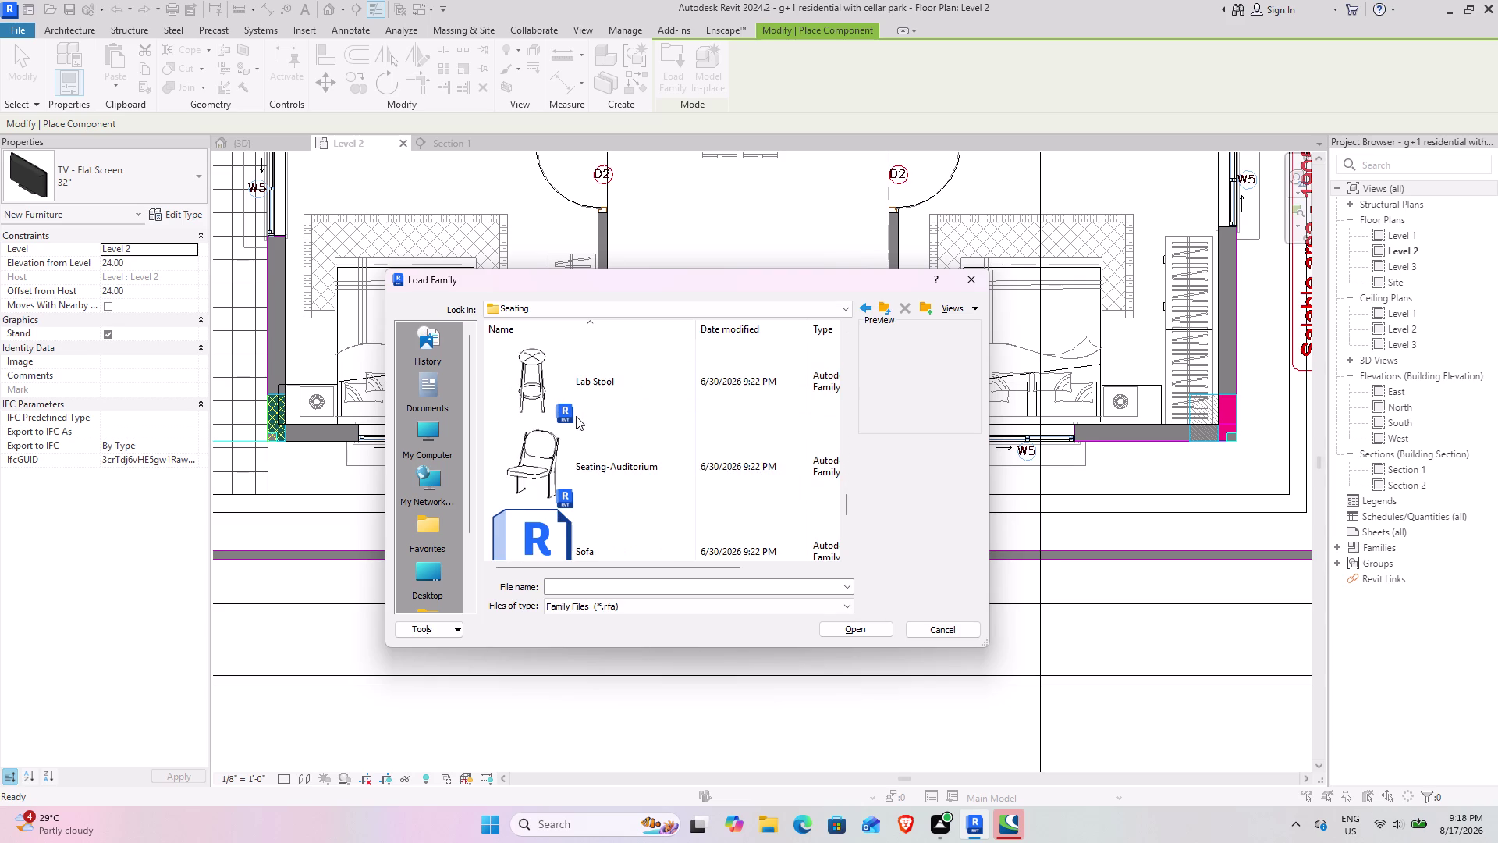
scroll(down, 3)
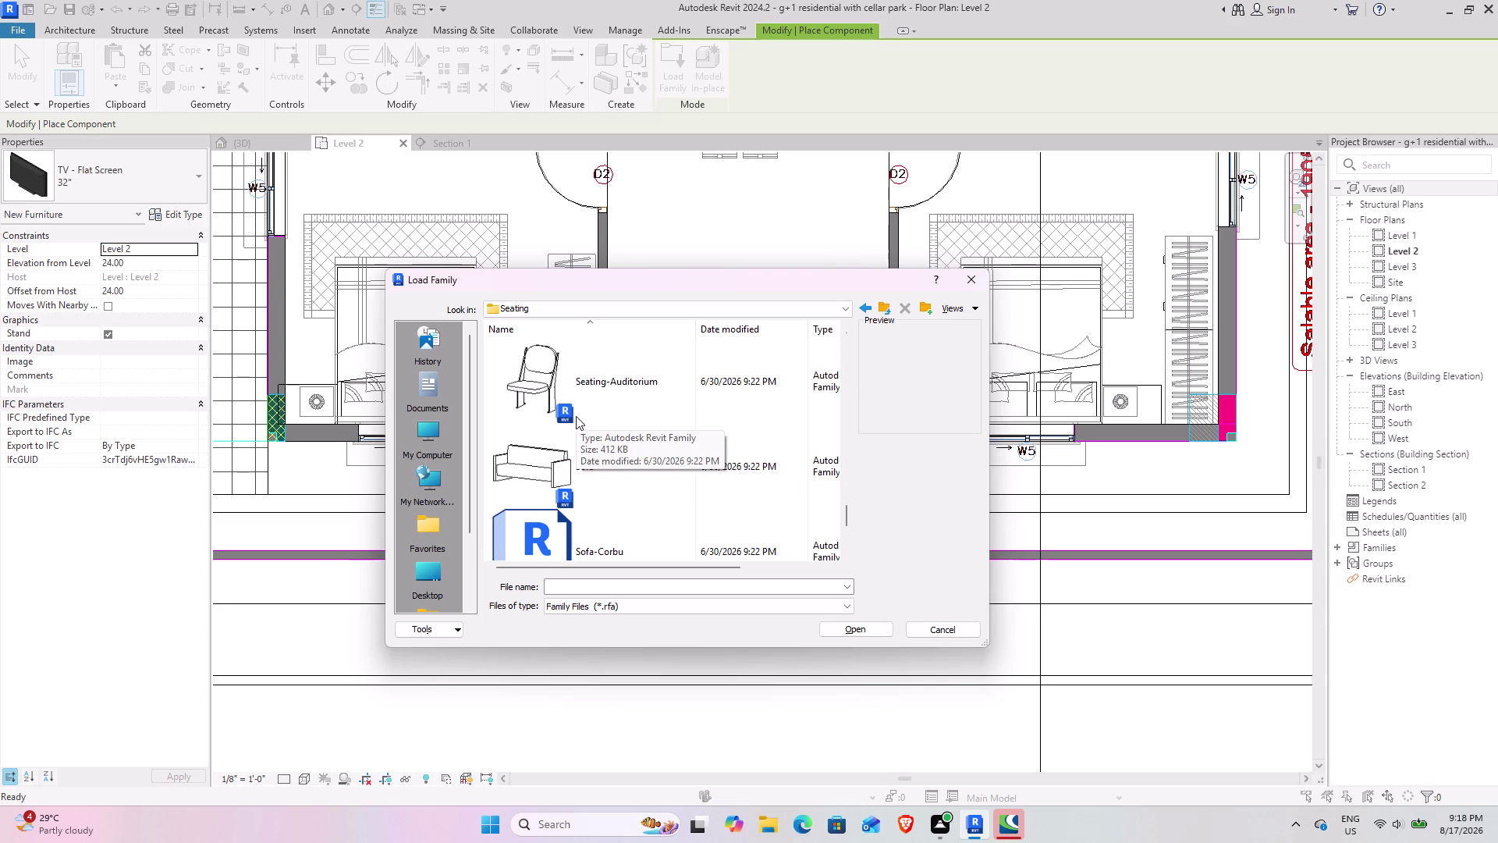
scroll(down, 3)
scroll(up, 3)
scroll(up, 3)
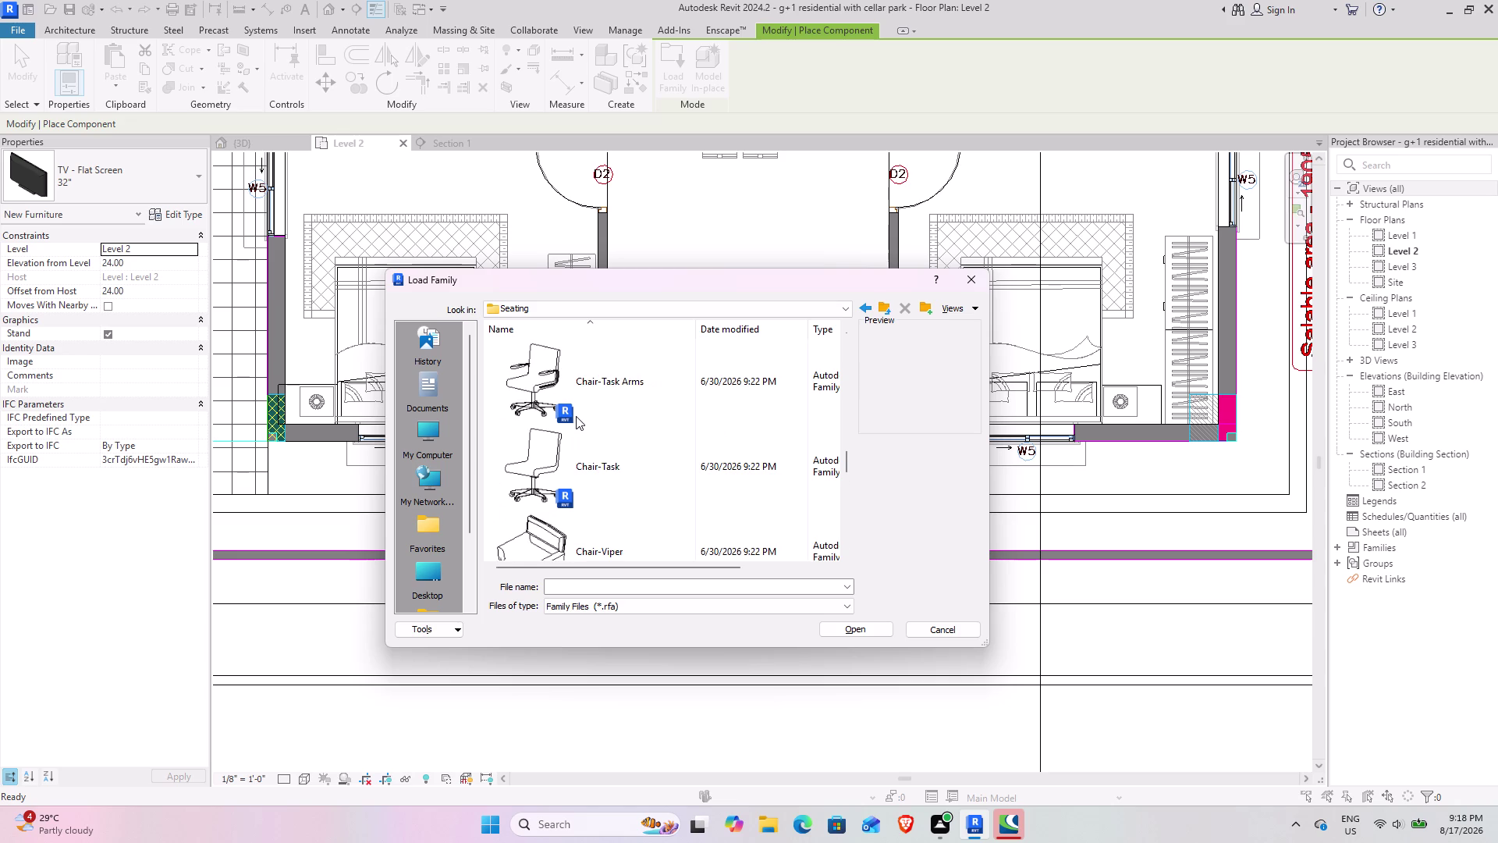
scroll(up, 3)
scroll(up, 3)
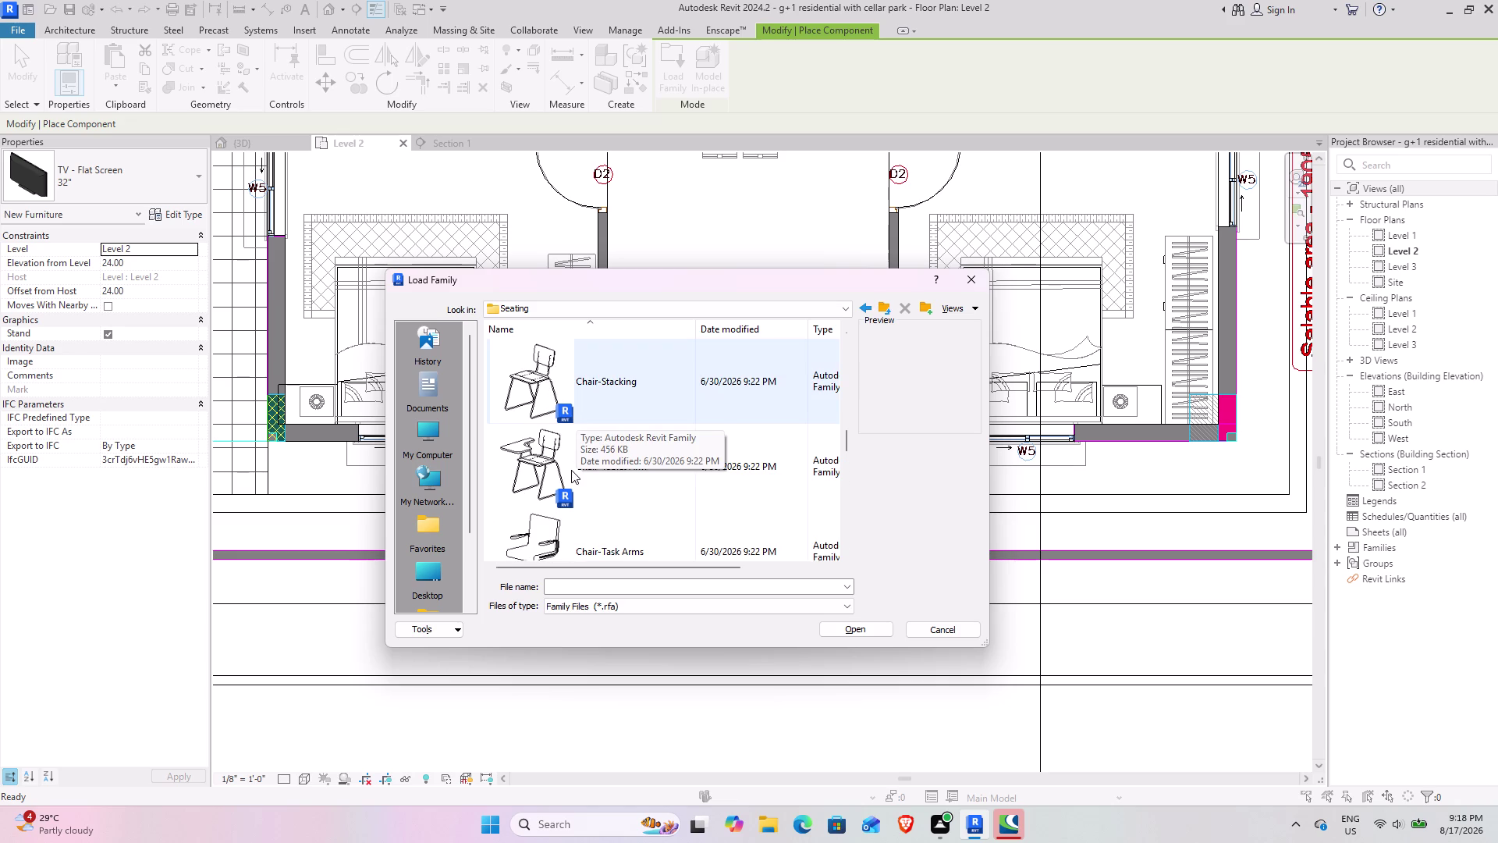
click(646, 383)
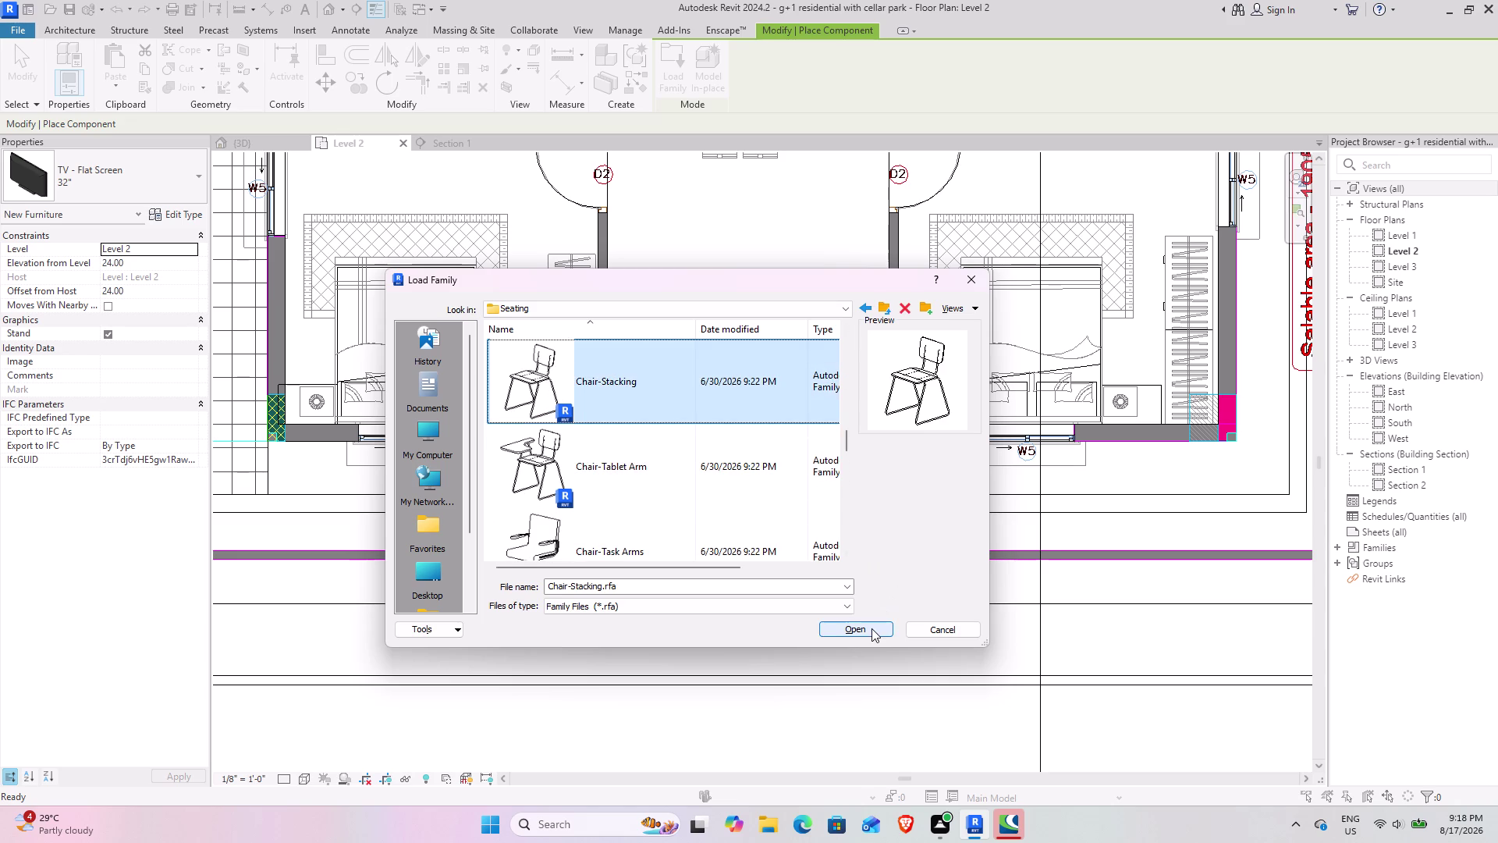
click(872, 628)
scroll(up, 3)
Rotate the stacking chair three times and place it beside the upper round table.
scroll(up, 3)
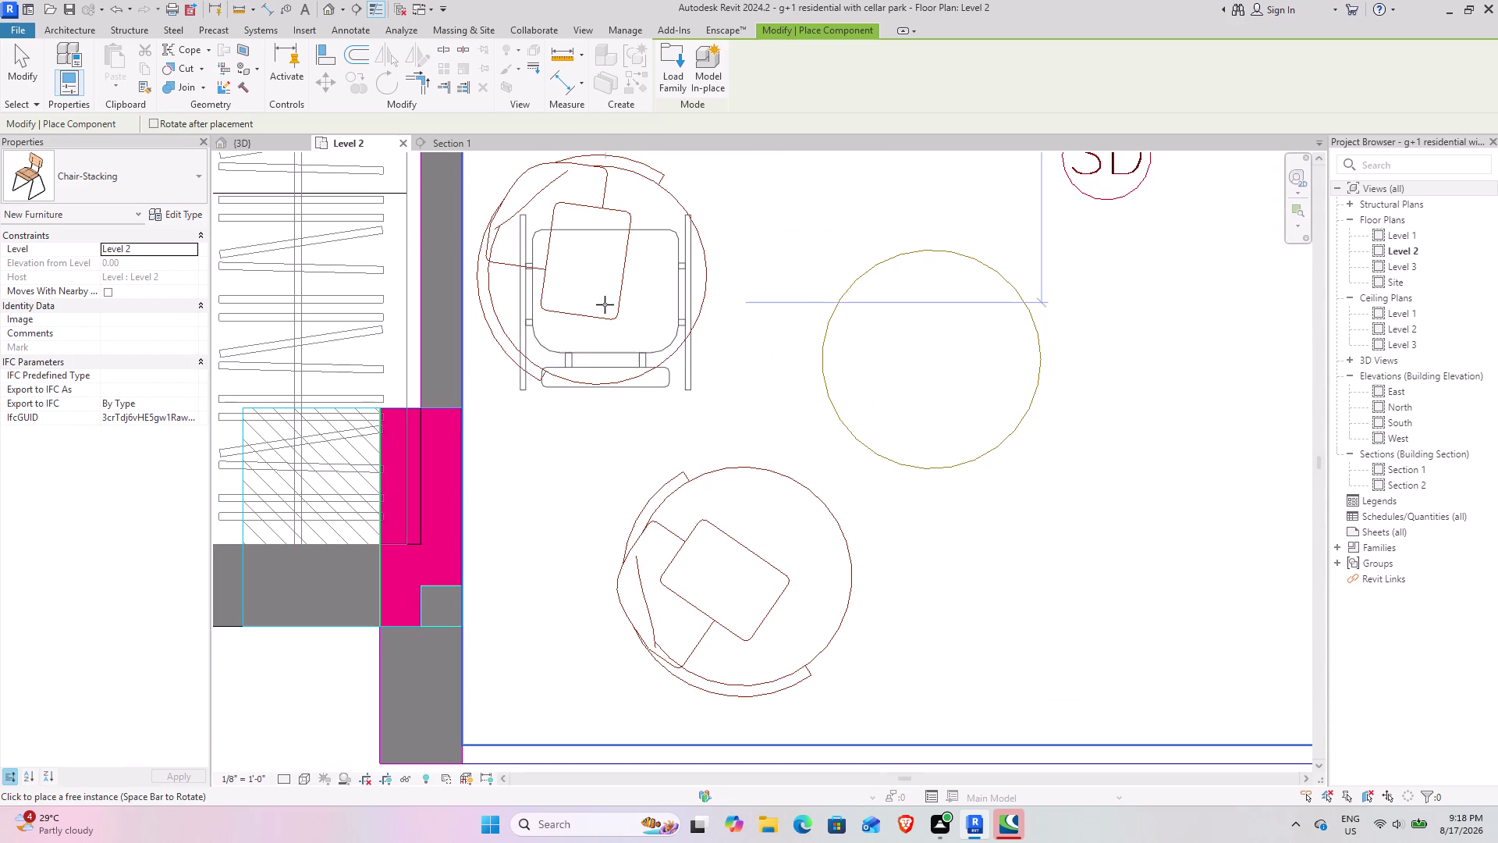
key(space)
key(space)
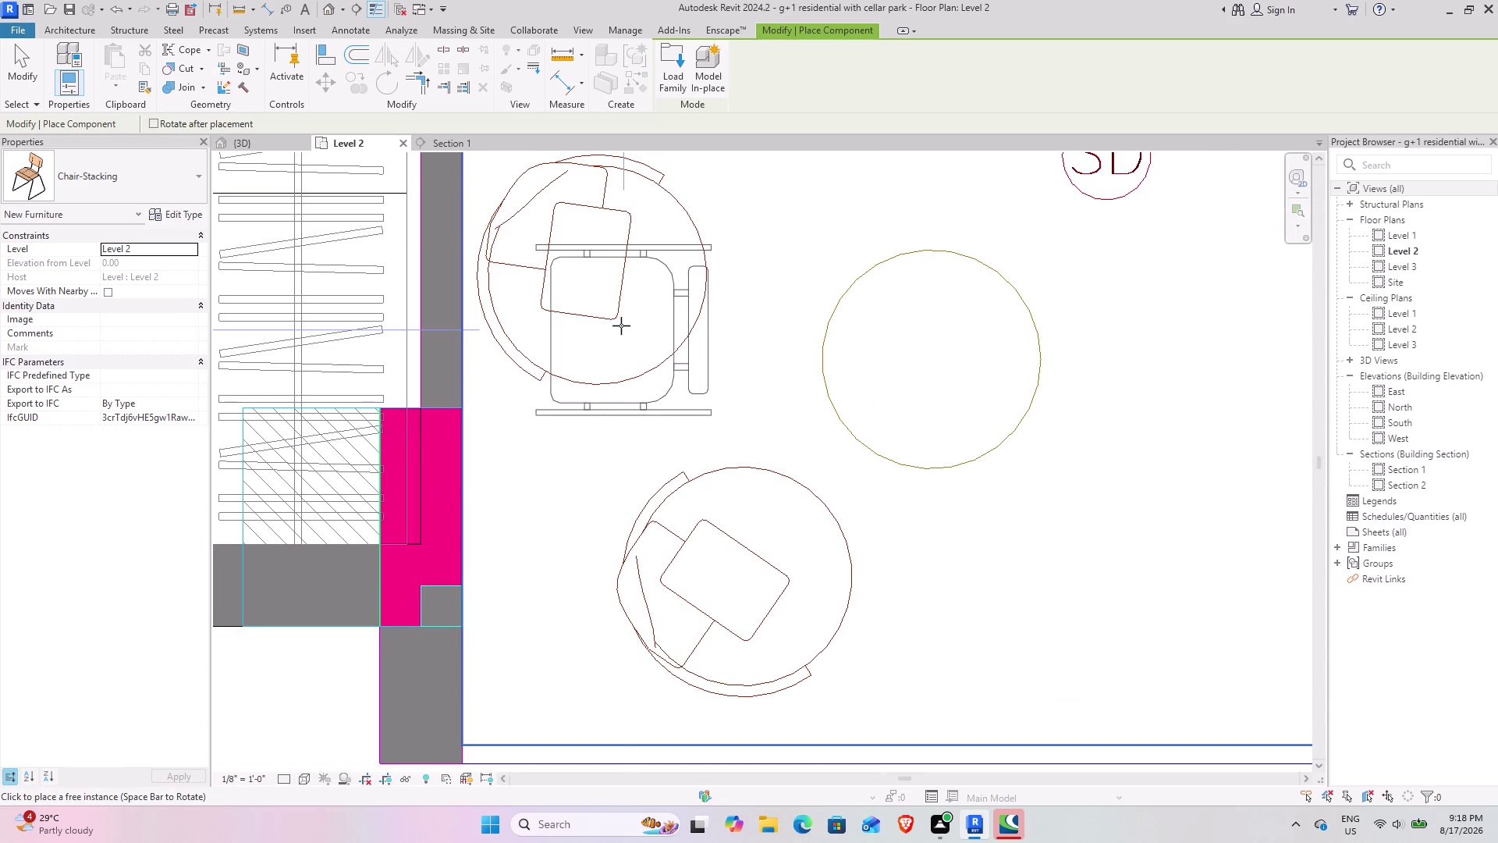
key(space)
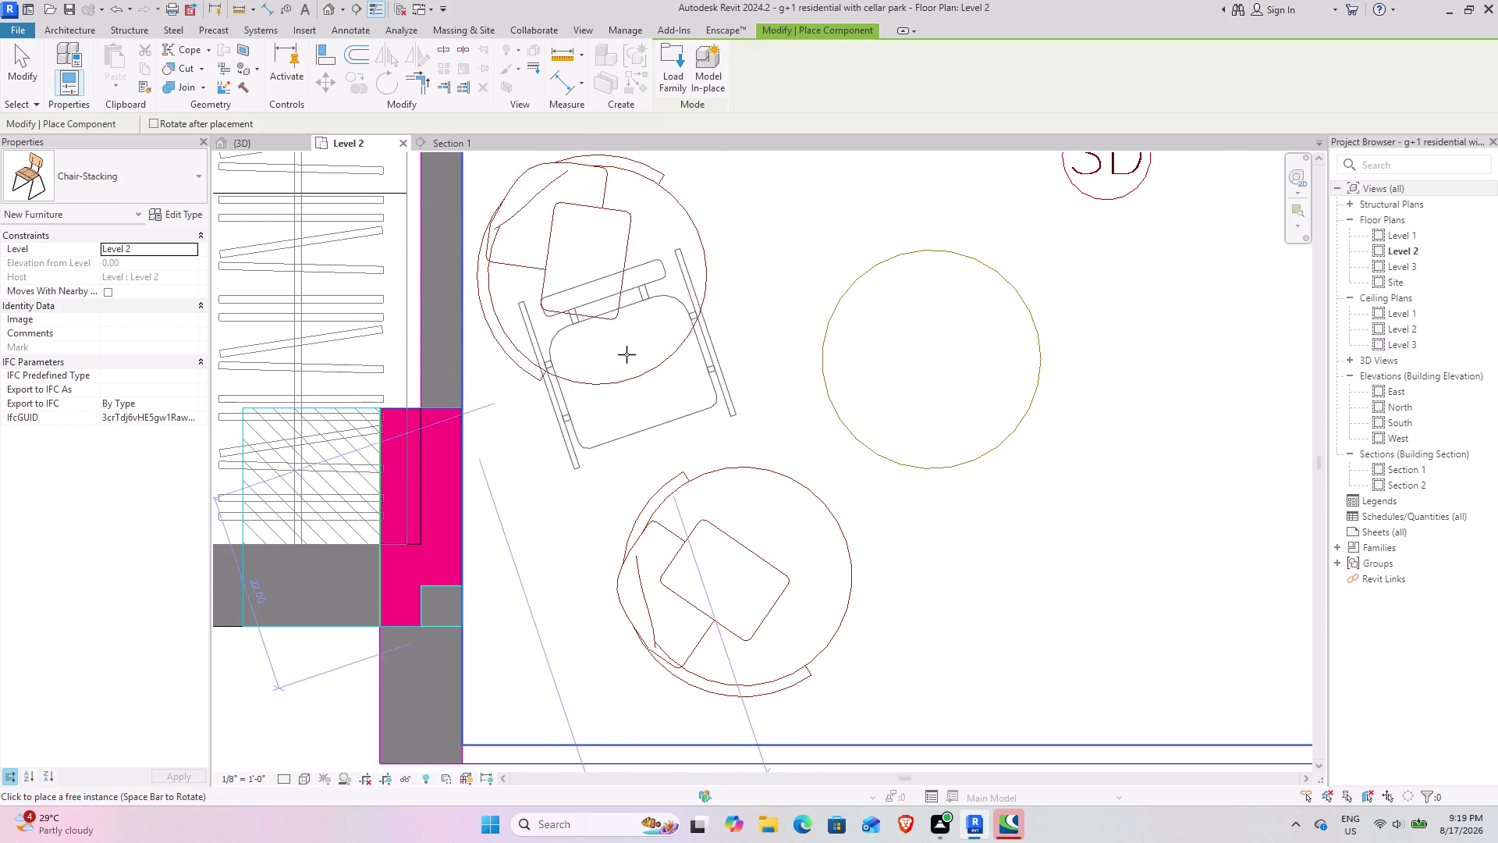
click(627, 329)
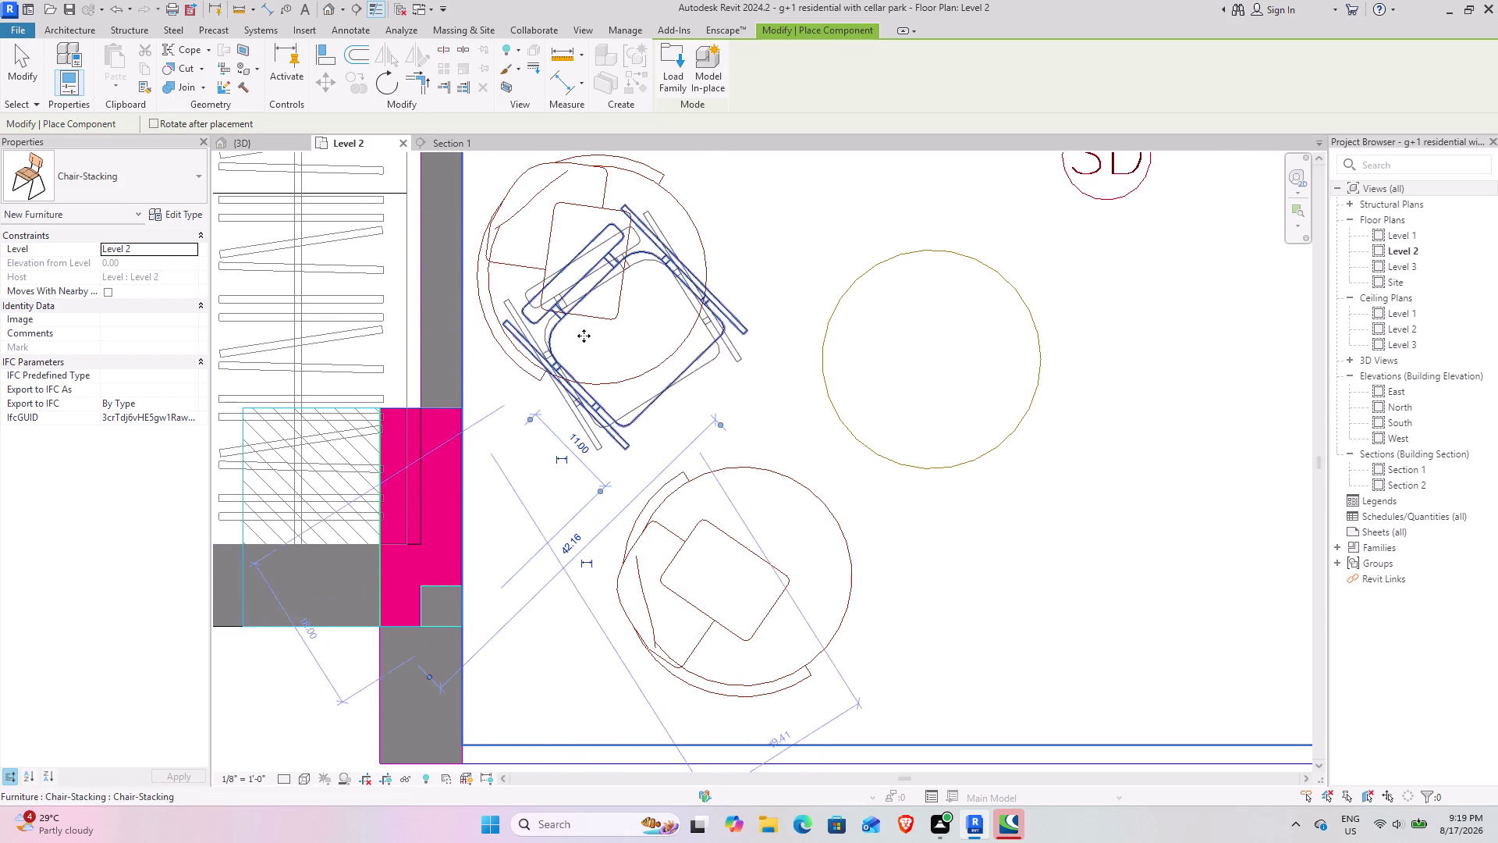
click(25, 65)
click(238, 143)
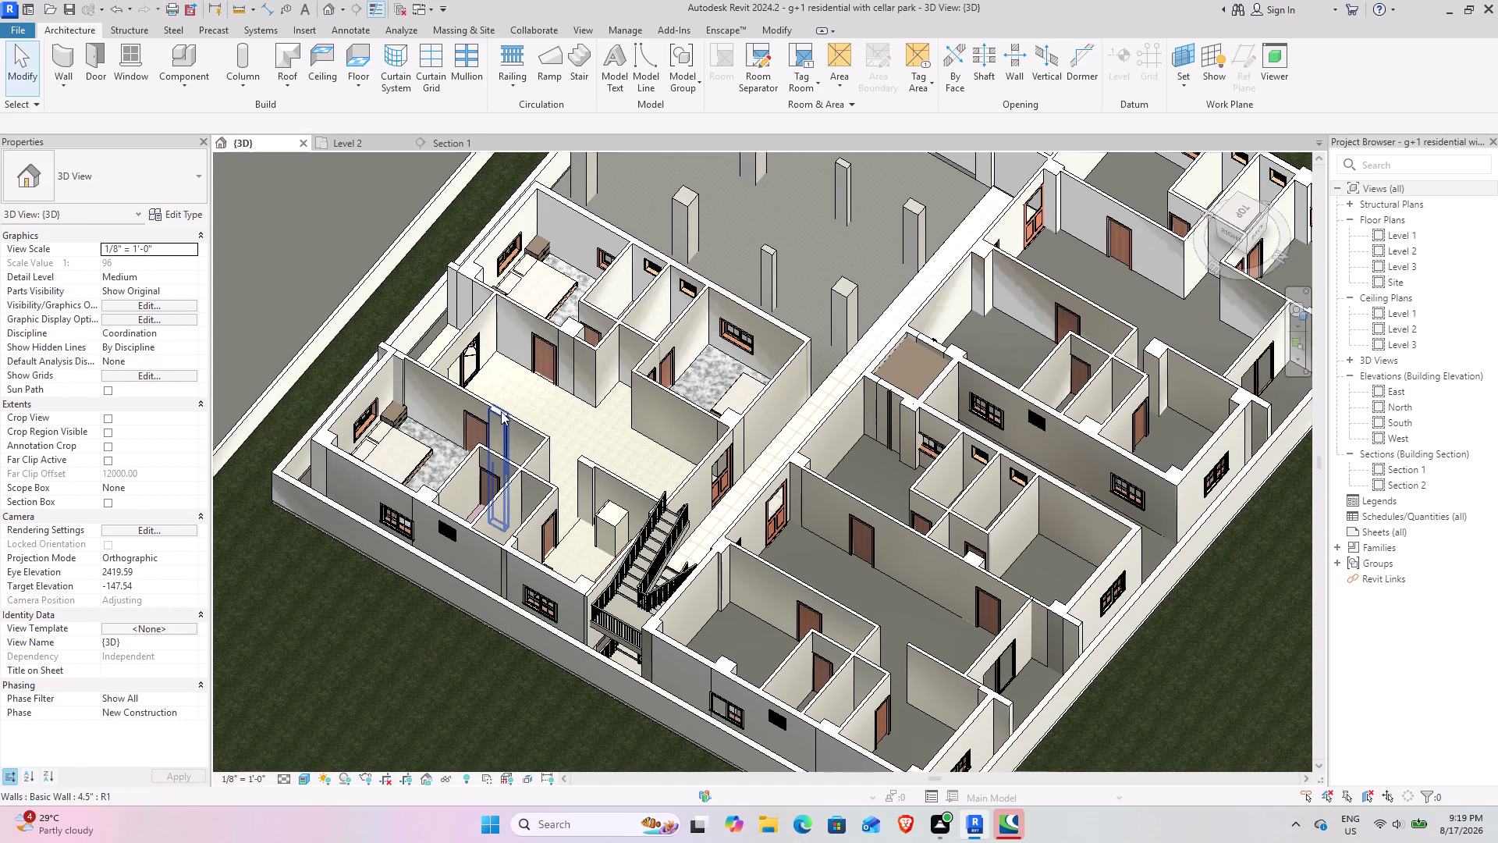
Locate and select the stacking chair on the Level 2 plan.
middle_drag(495, 412, 596, 453)
scroll(up, 3)
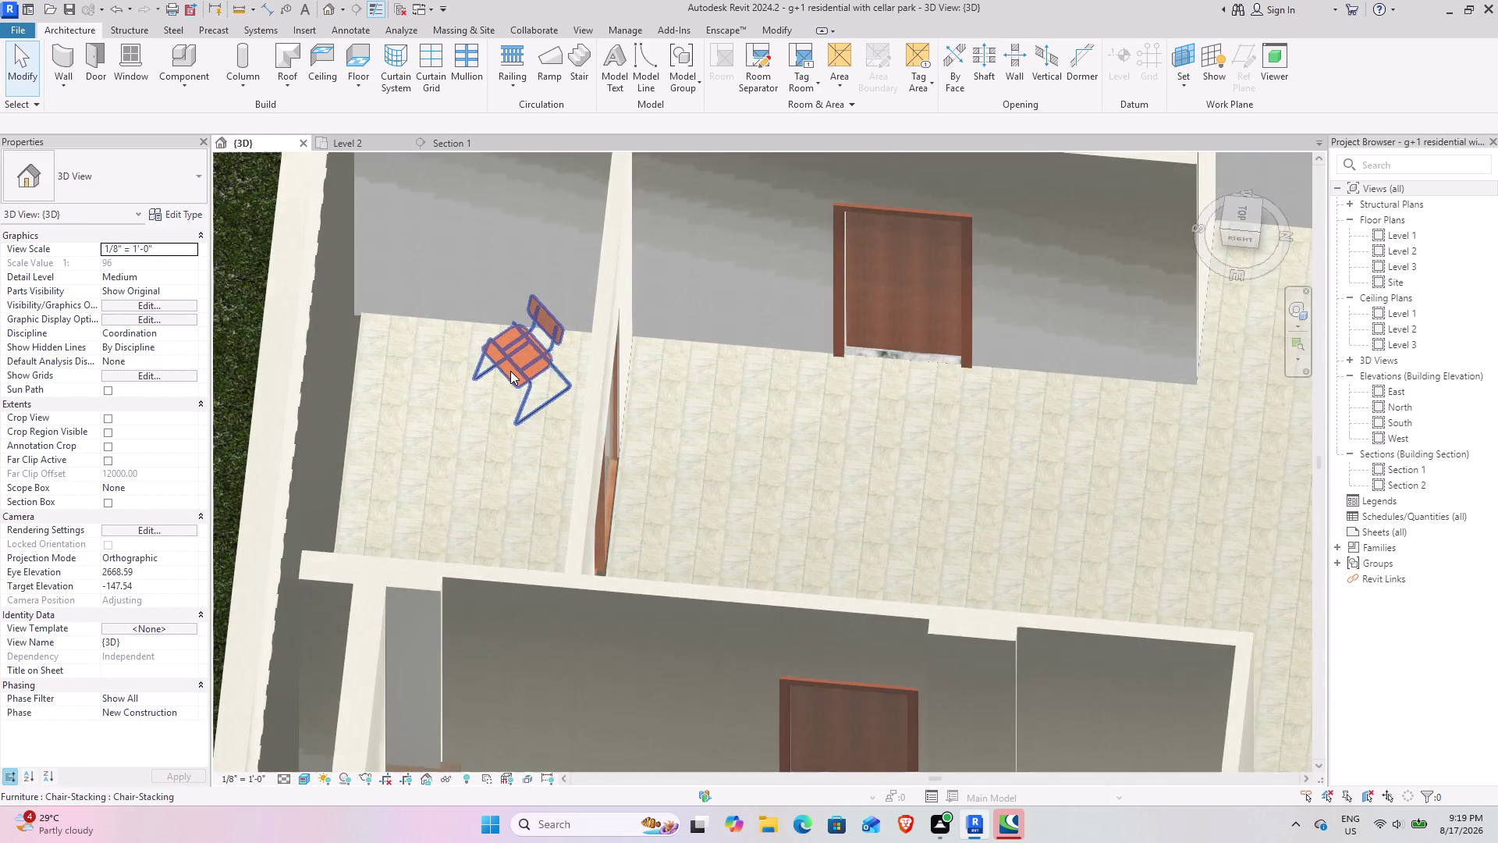
middle_drag(495, 387, 550, 407)
middle_drag(596, 412, 418, 397)
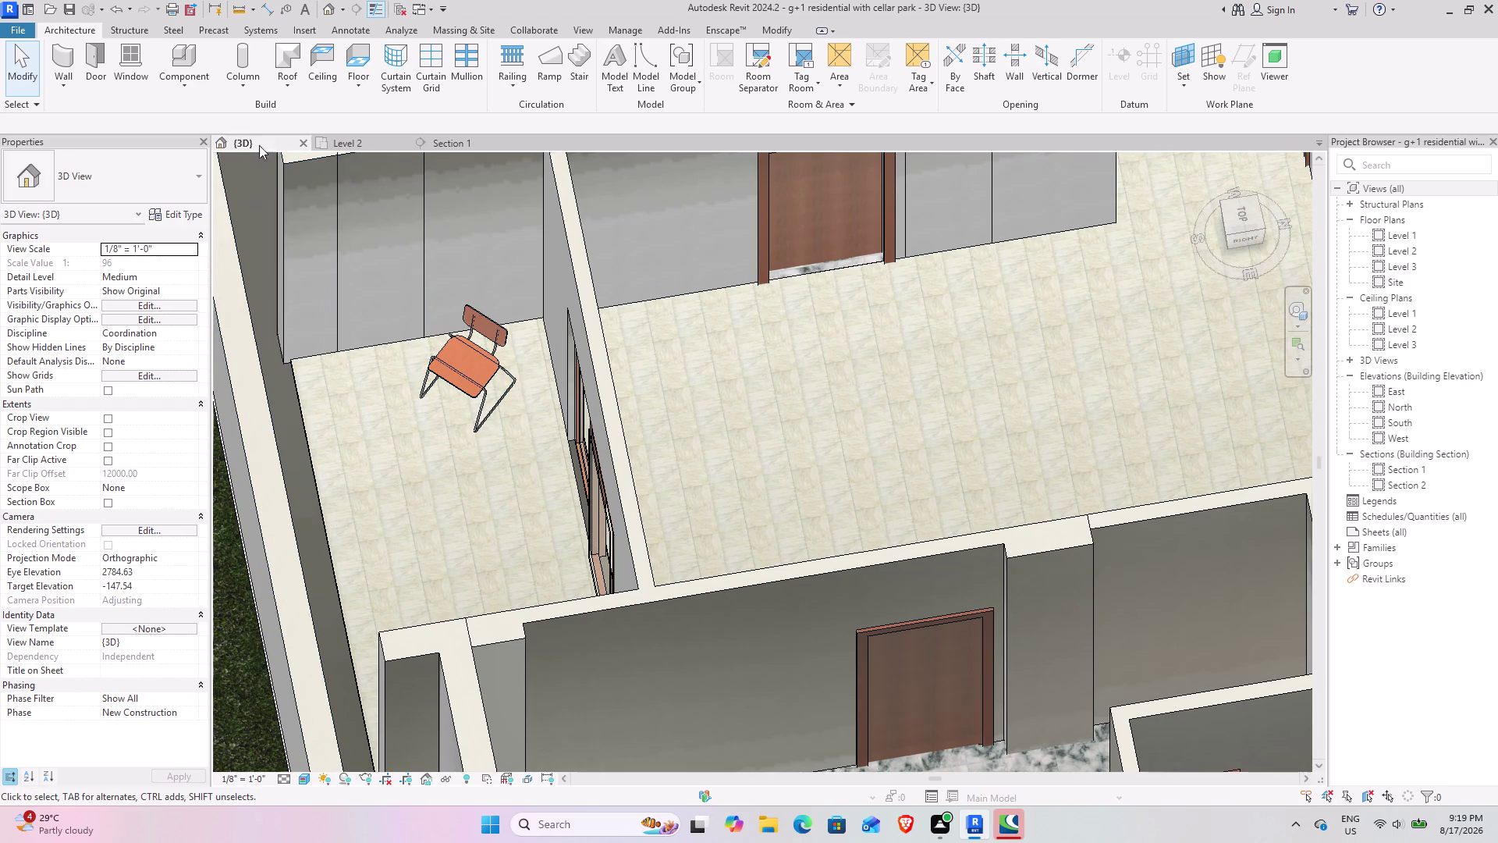
click(378, 141)
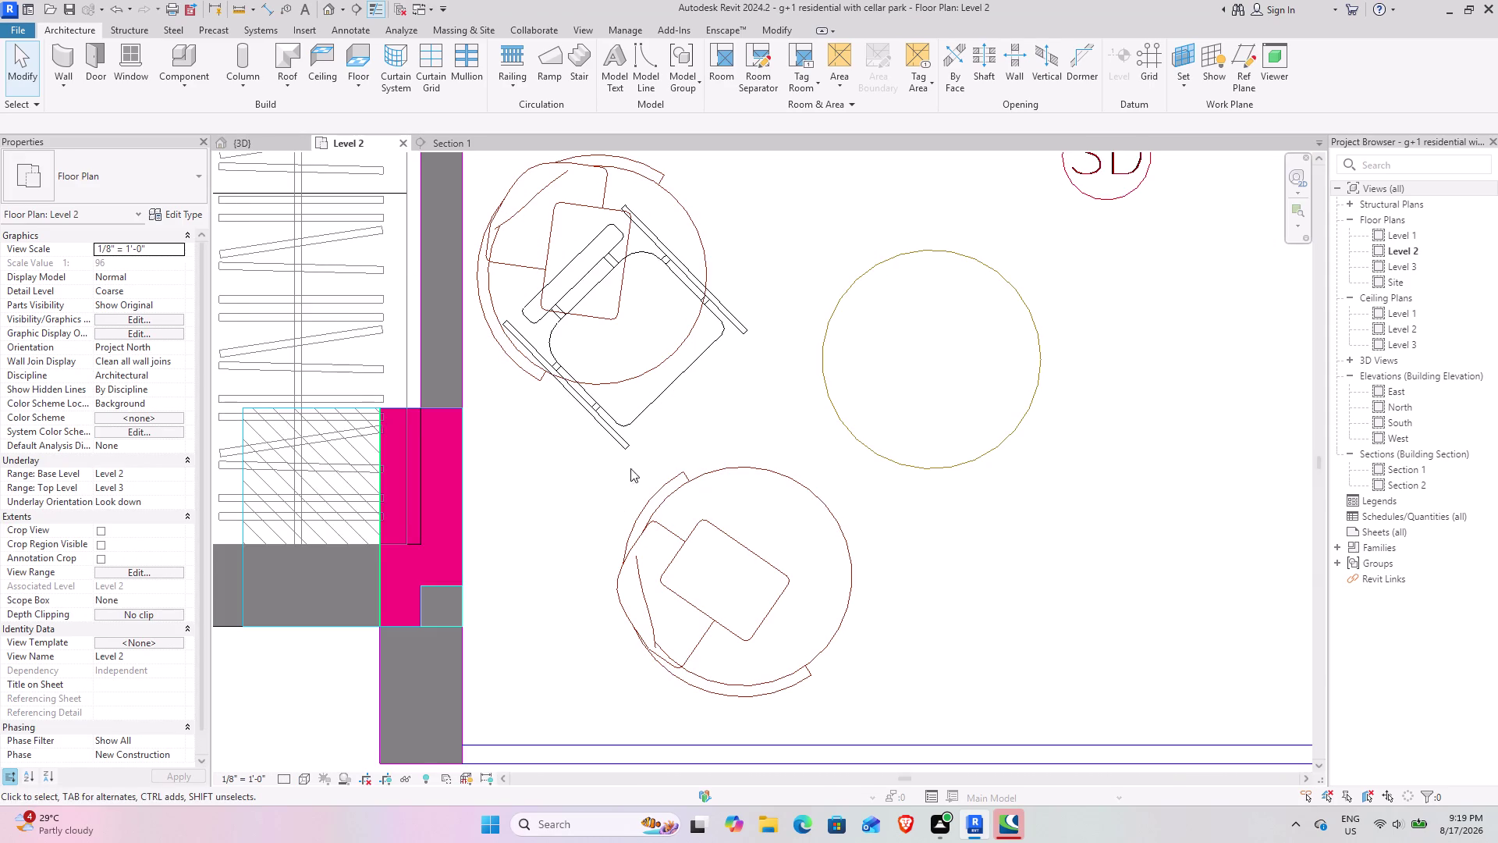
middle_drag(621, 406, 503, 448)
click(551, 424)
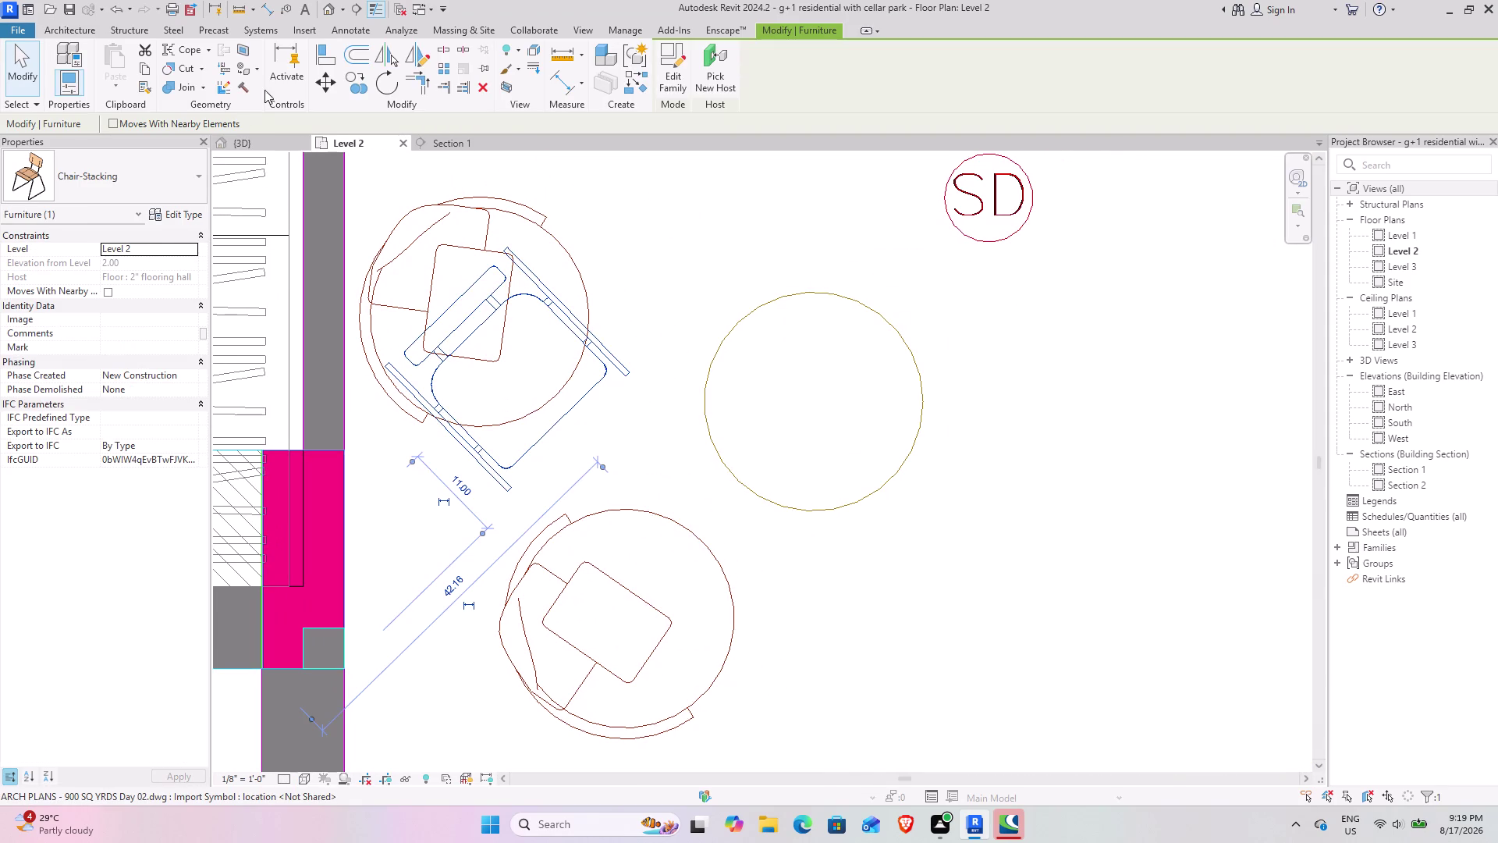
Nudge the chair into the upper circle with 15 Up and 2 Left arrow presses.
key(Up)
key(Up)
key(Up)
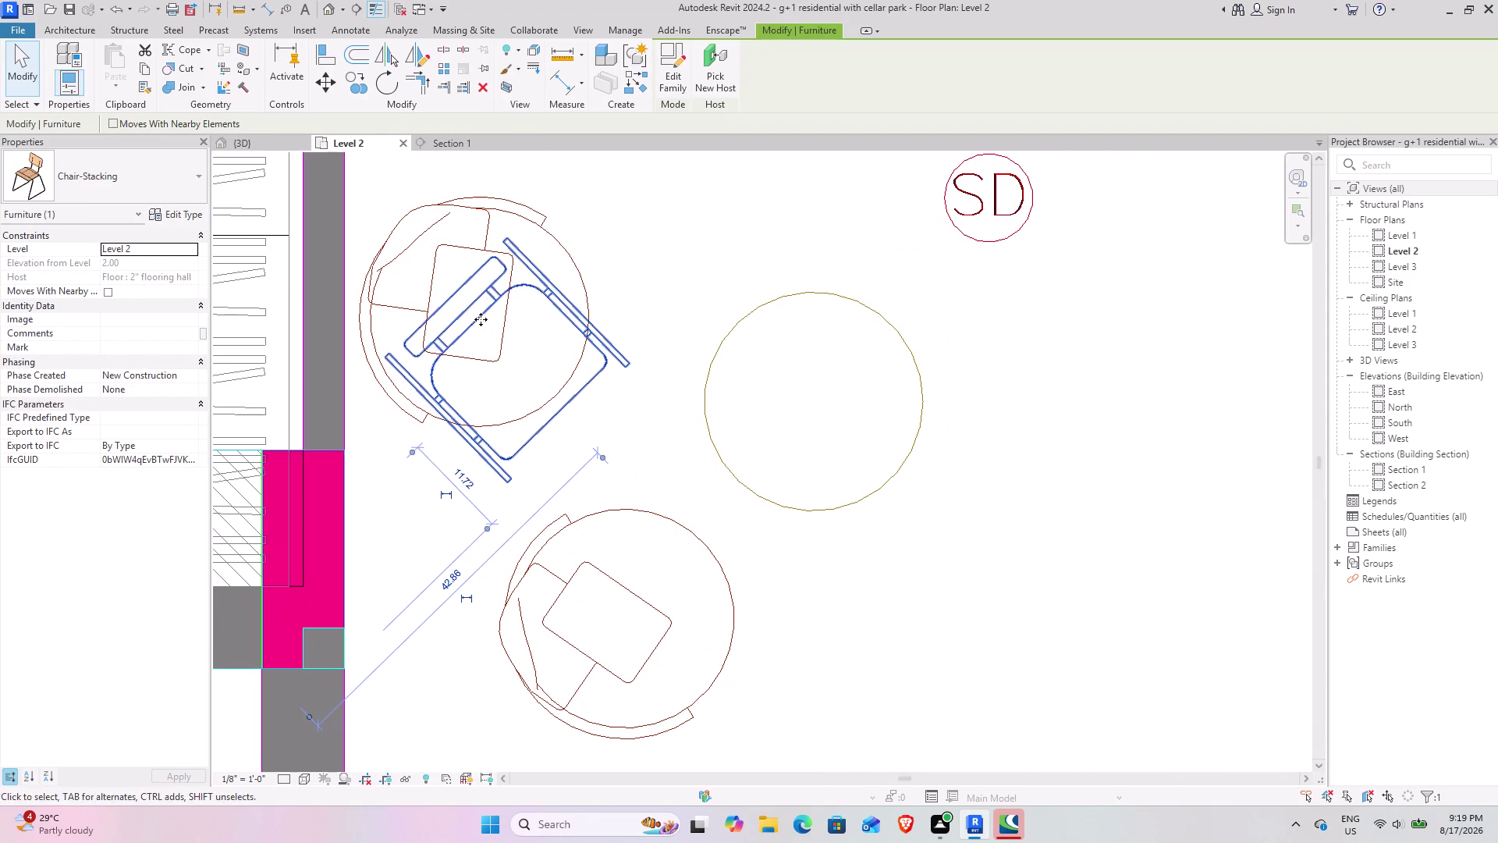
key(Up)
key(Up)
key(Up)
key(Up)
key(Up)
key(Up)
key(Up)
key(Up)
key(Up)
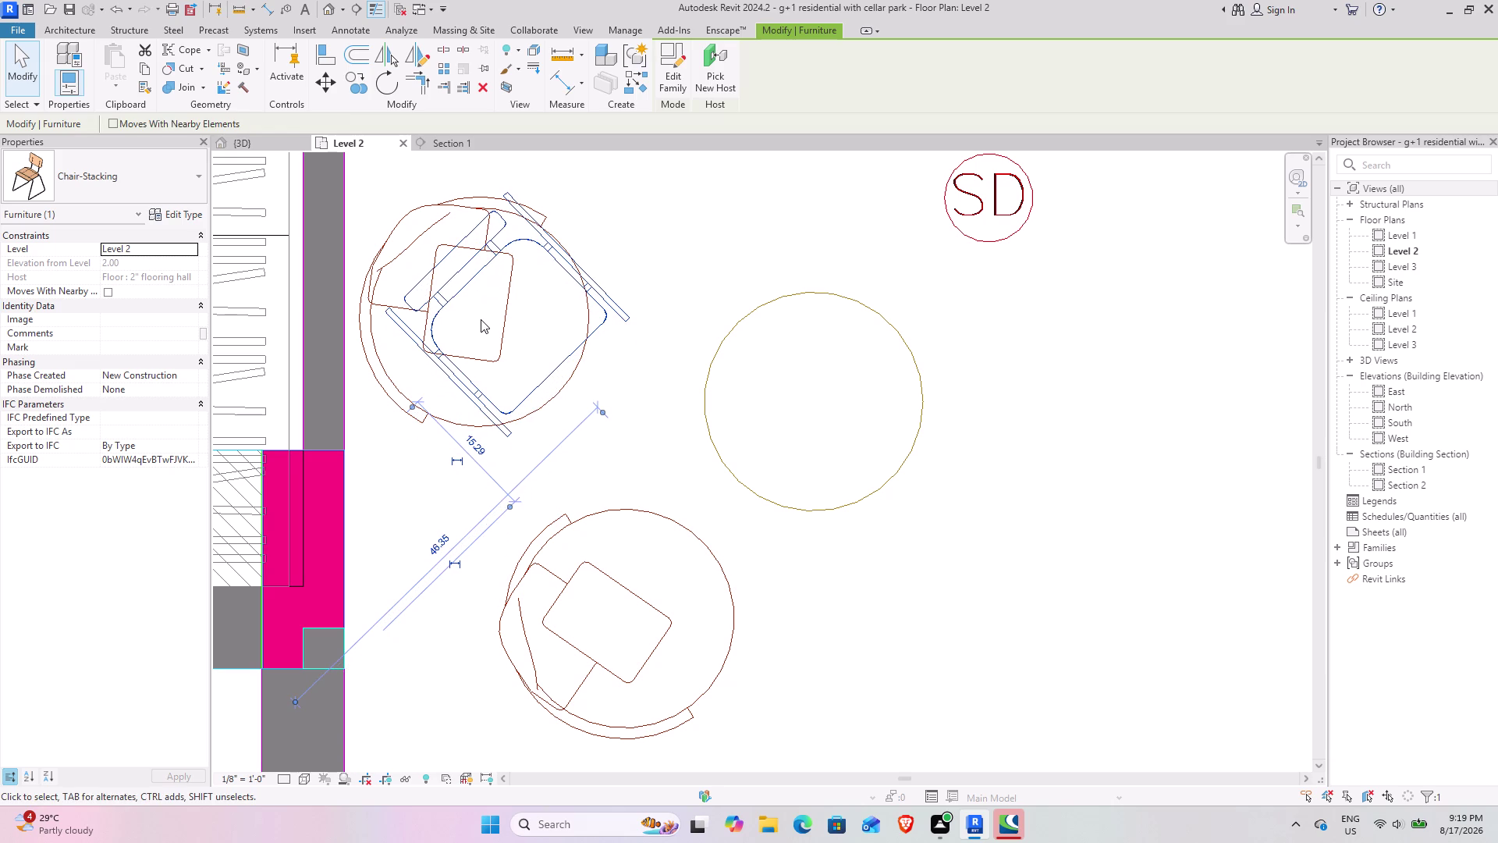
key(Left)
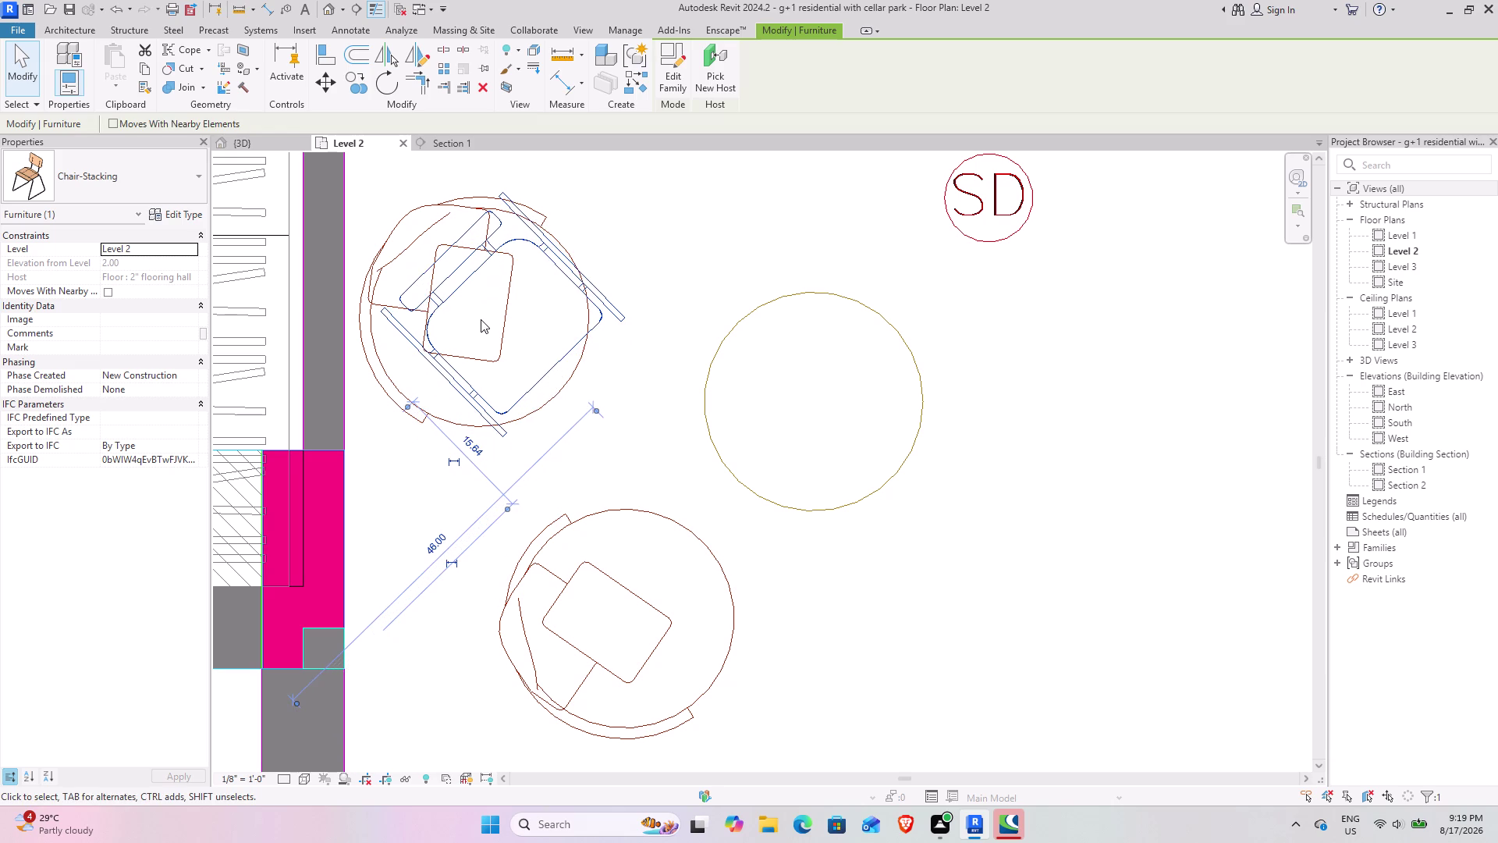
key(Up)
key(Up)
key(Up)
key(Left)
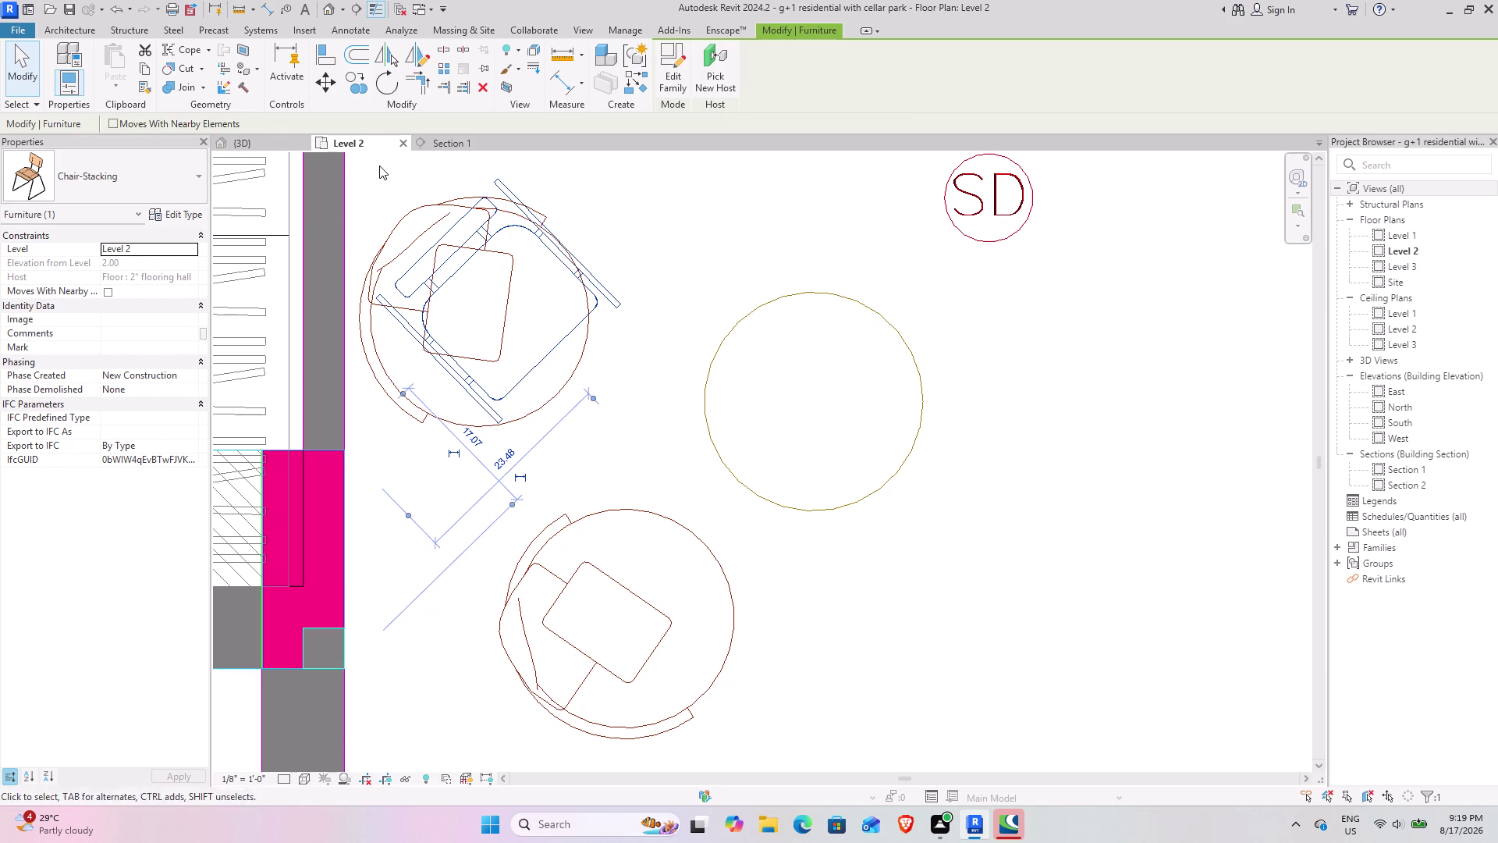
Copy the chair and move the copy into the lower circle.
click(370, 88)
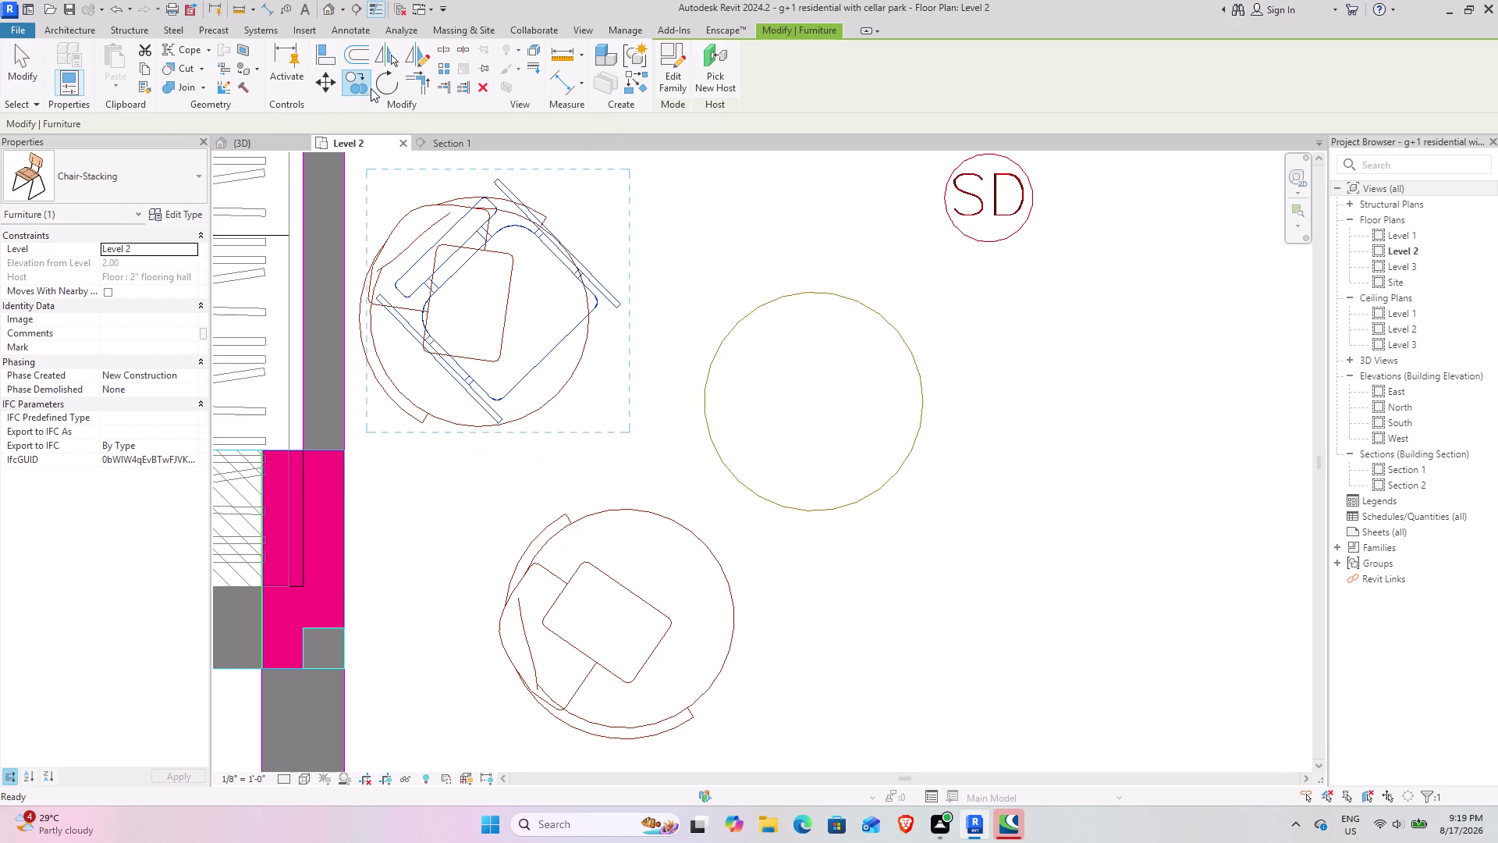
click(387, 61)
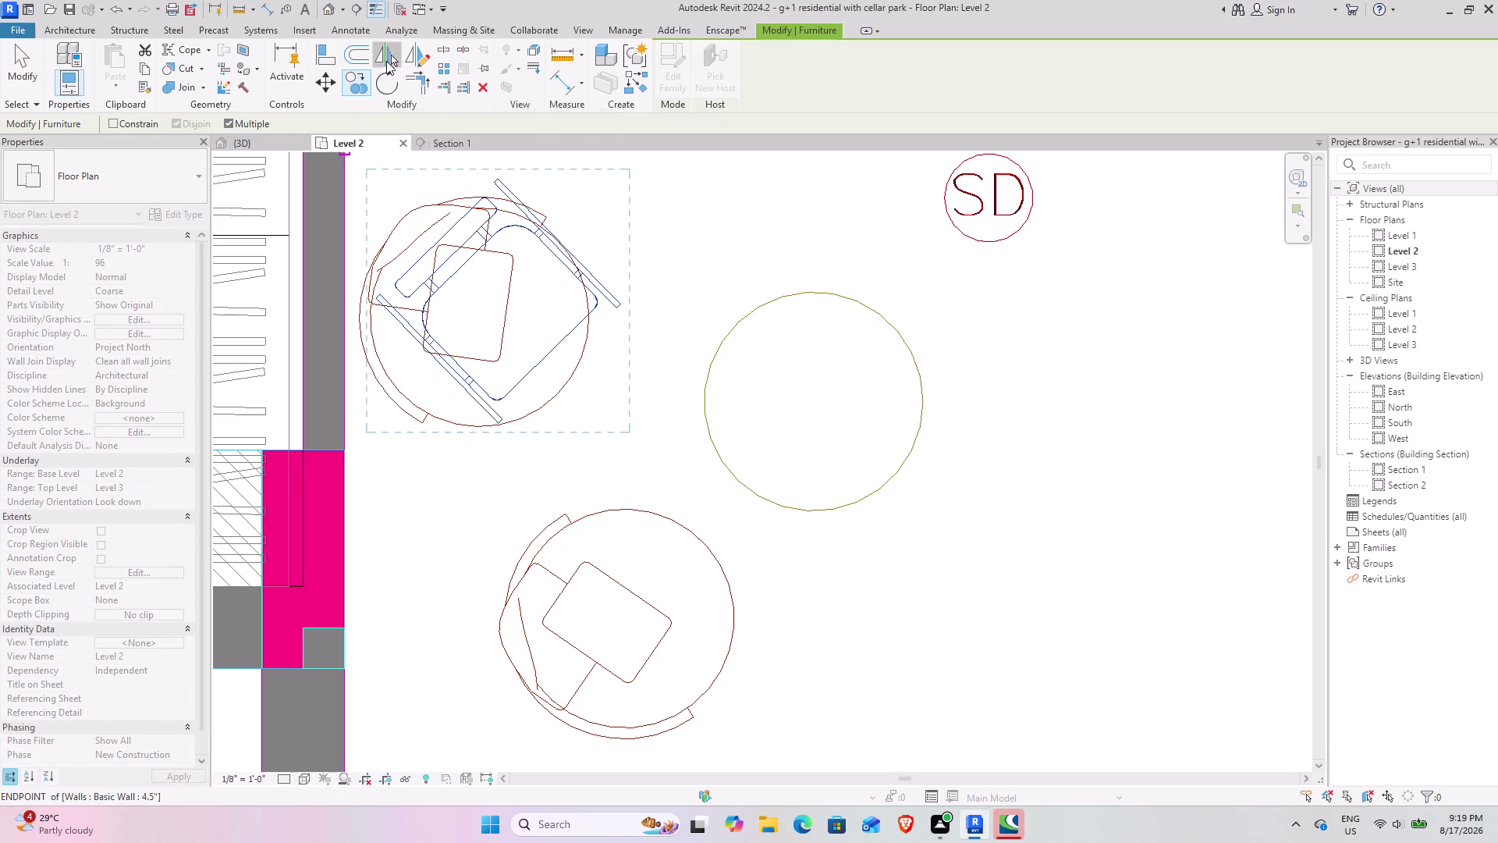
click(308, 449)
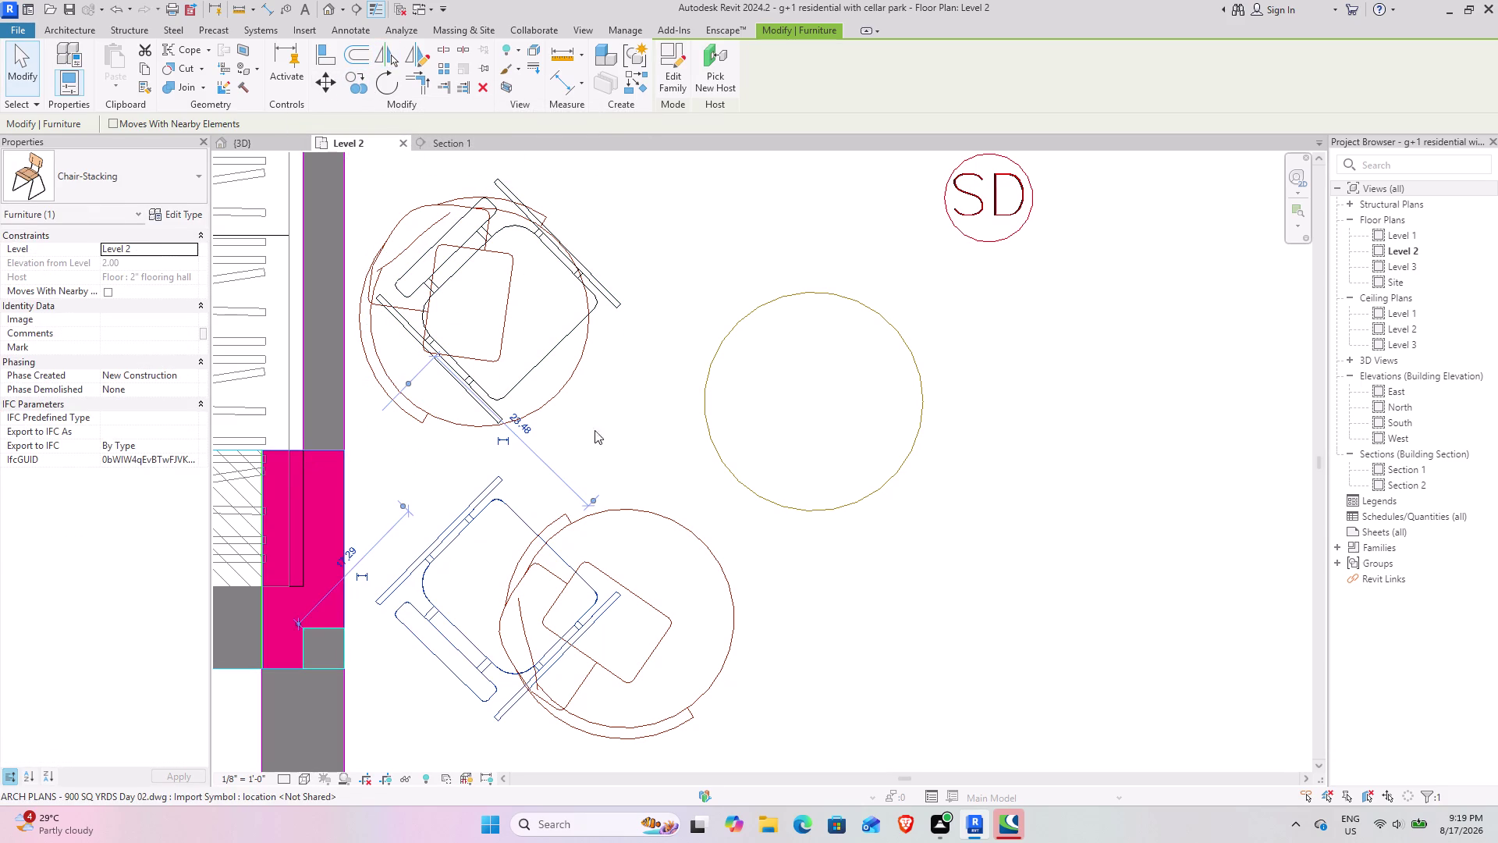
click(314, 90)
click(543, 545)
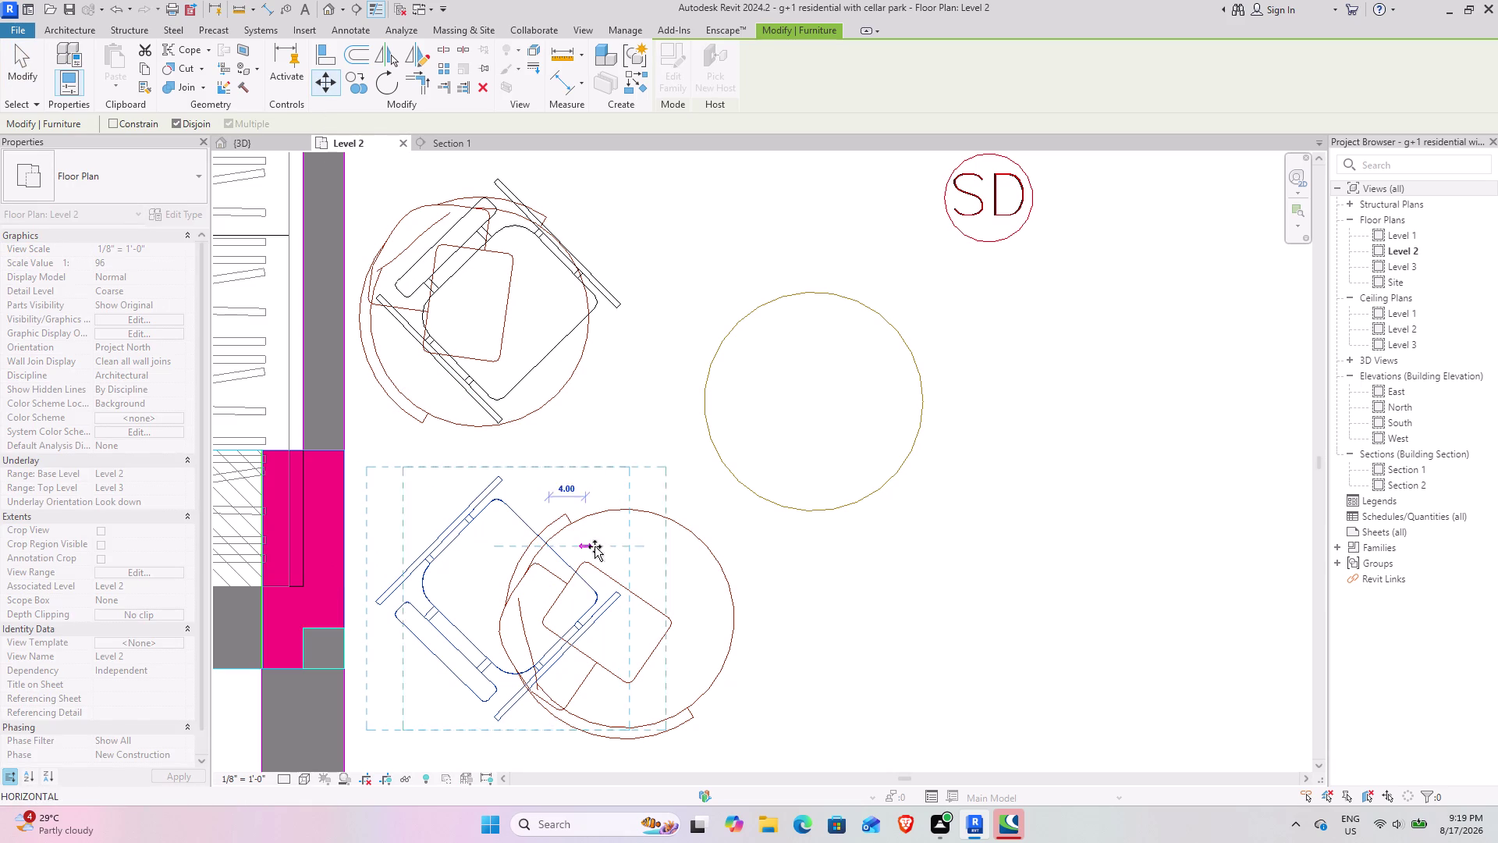
click(648, 549)
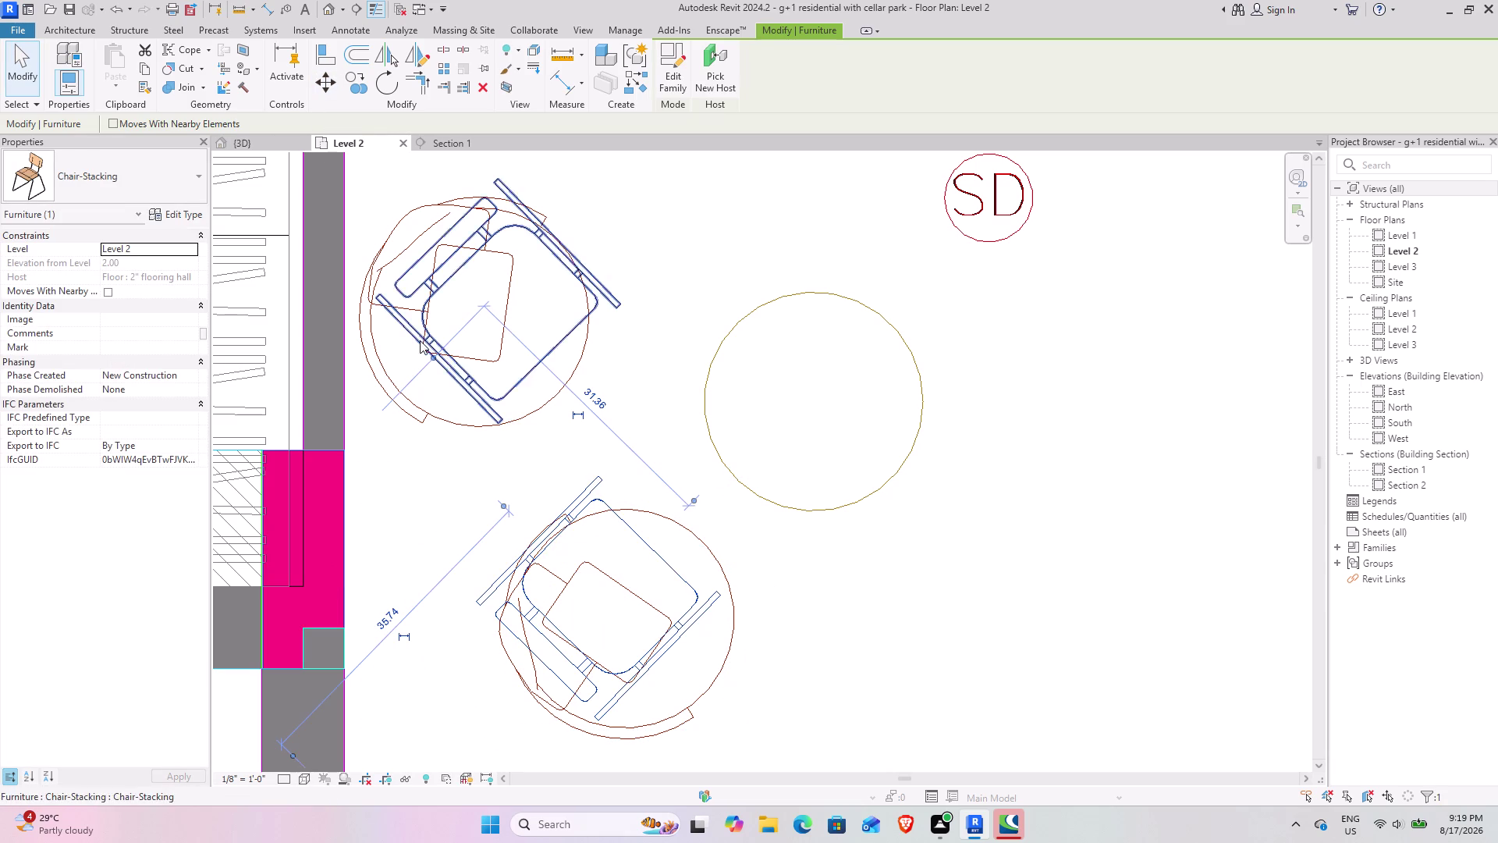
click(236, 143)
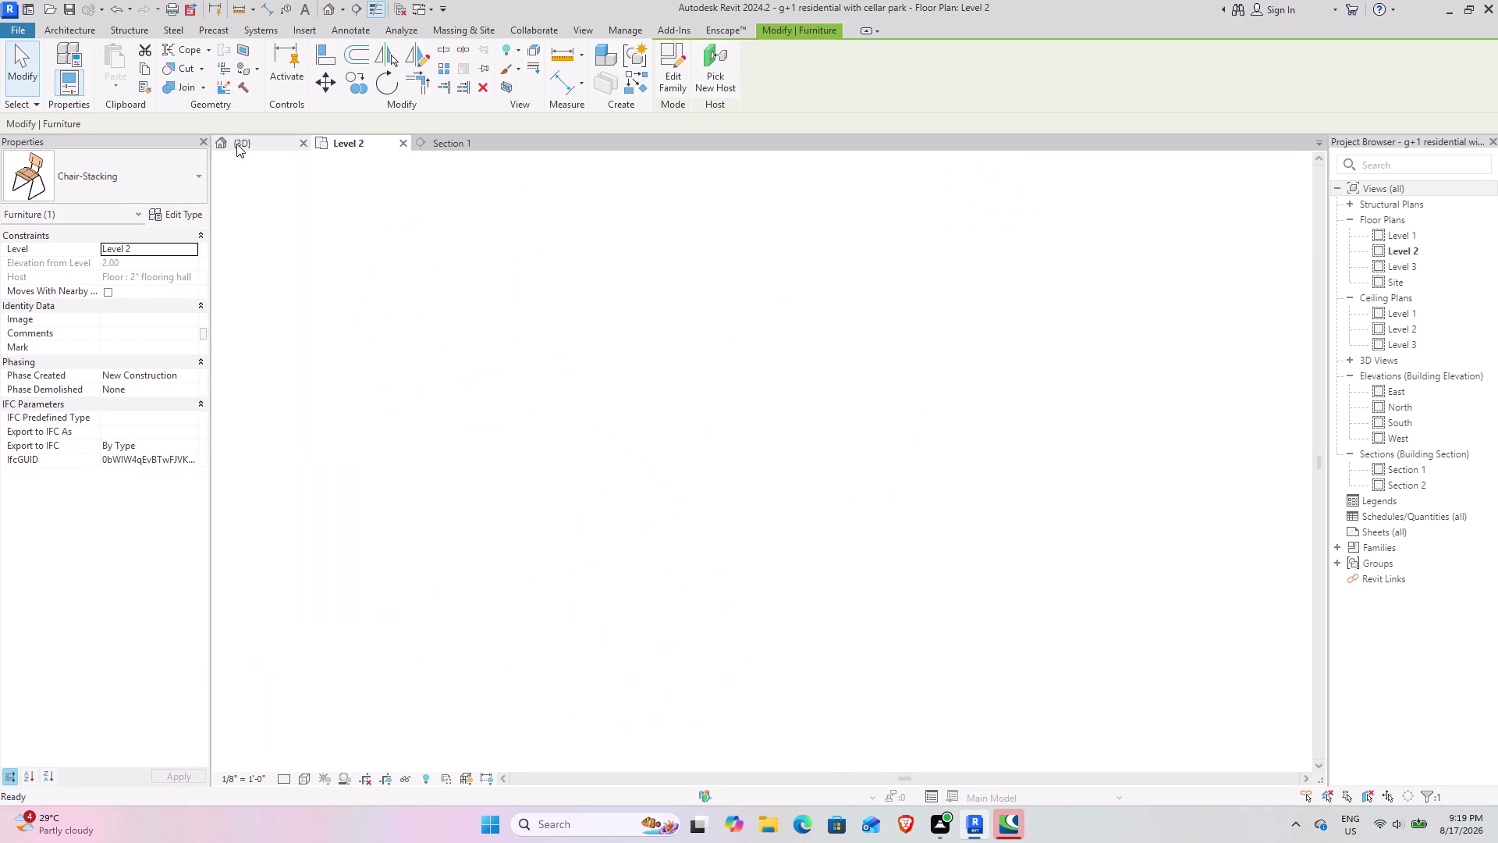
Review both stacking chairs in 3D, then start placing another component on Level 2.
click(479, 506)
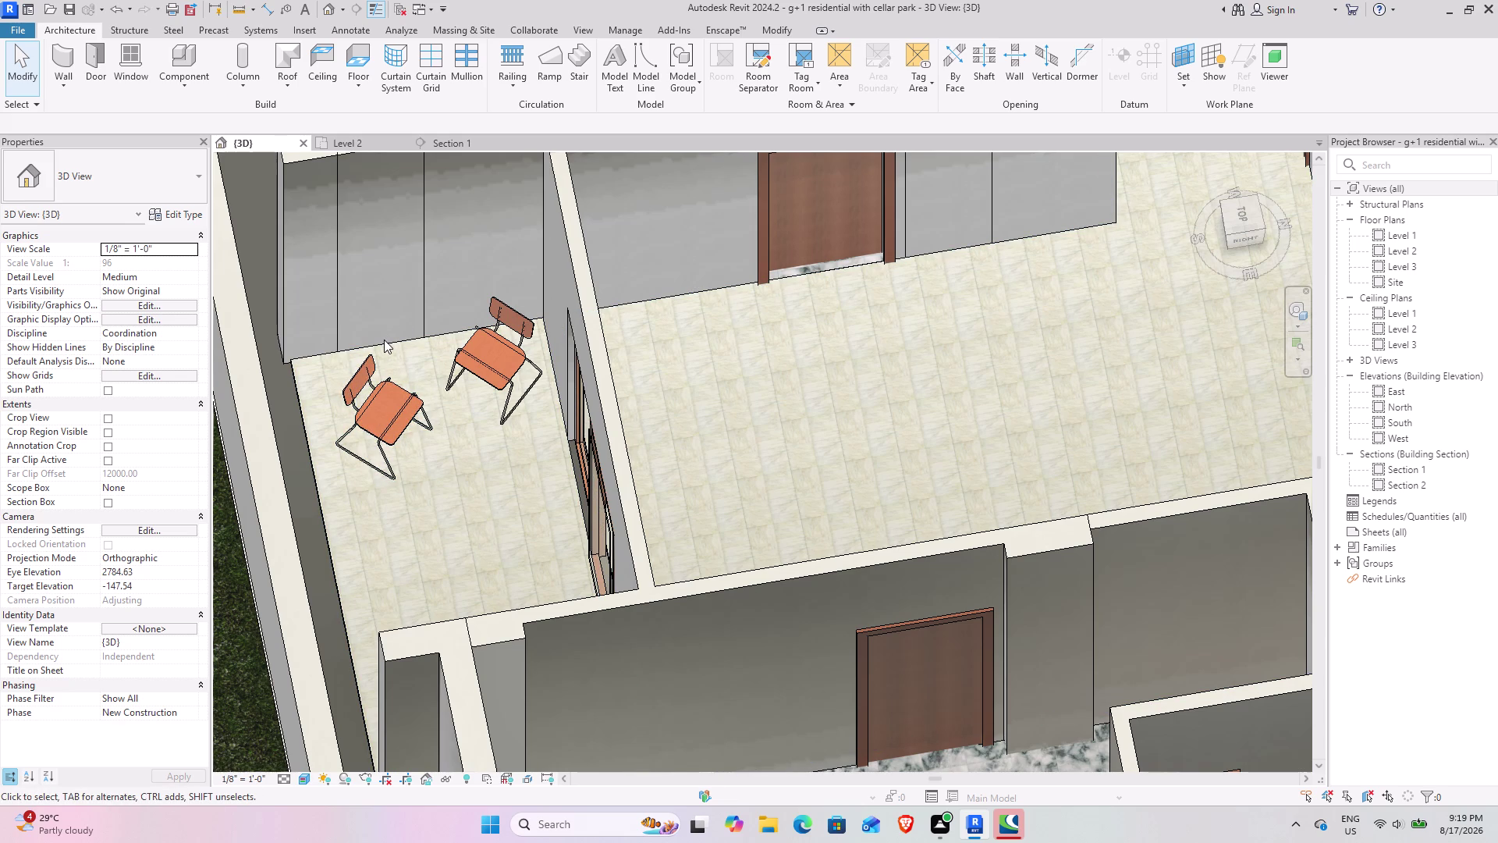
click(342, 144)
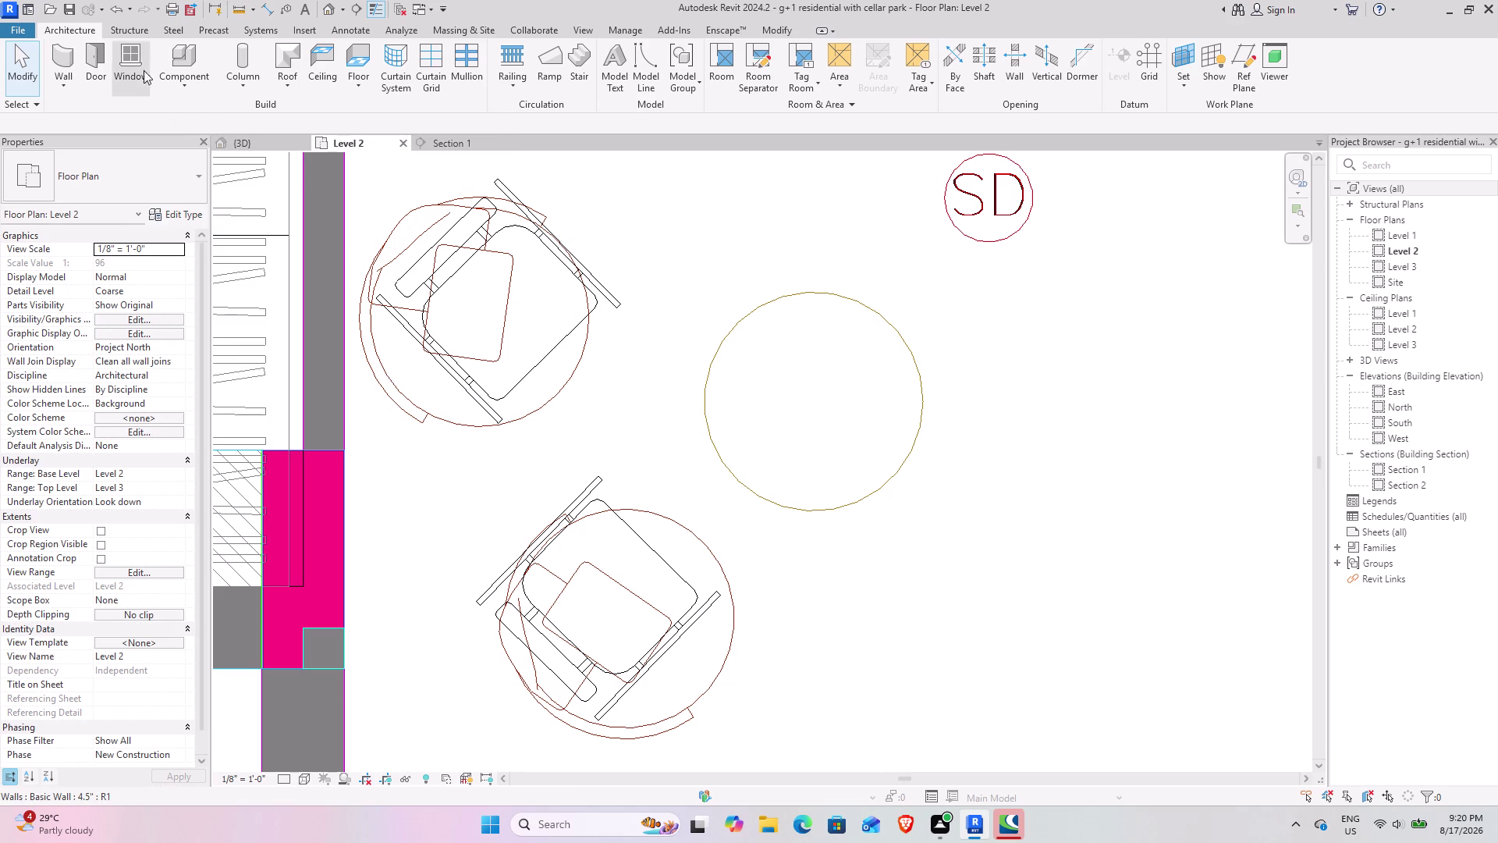
click(183, 60)
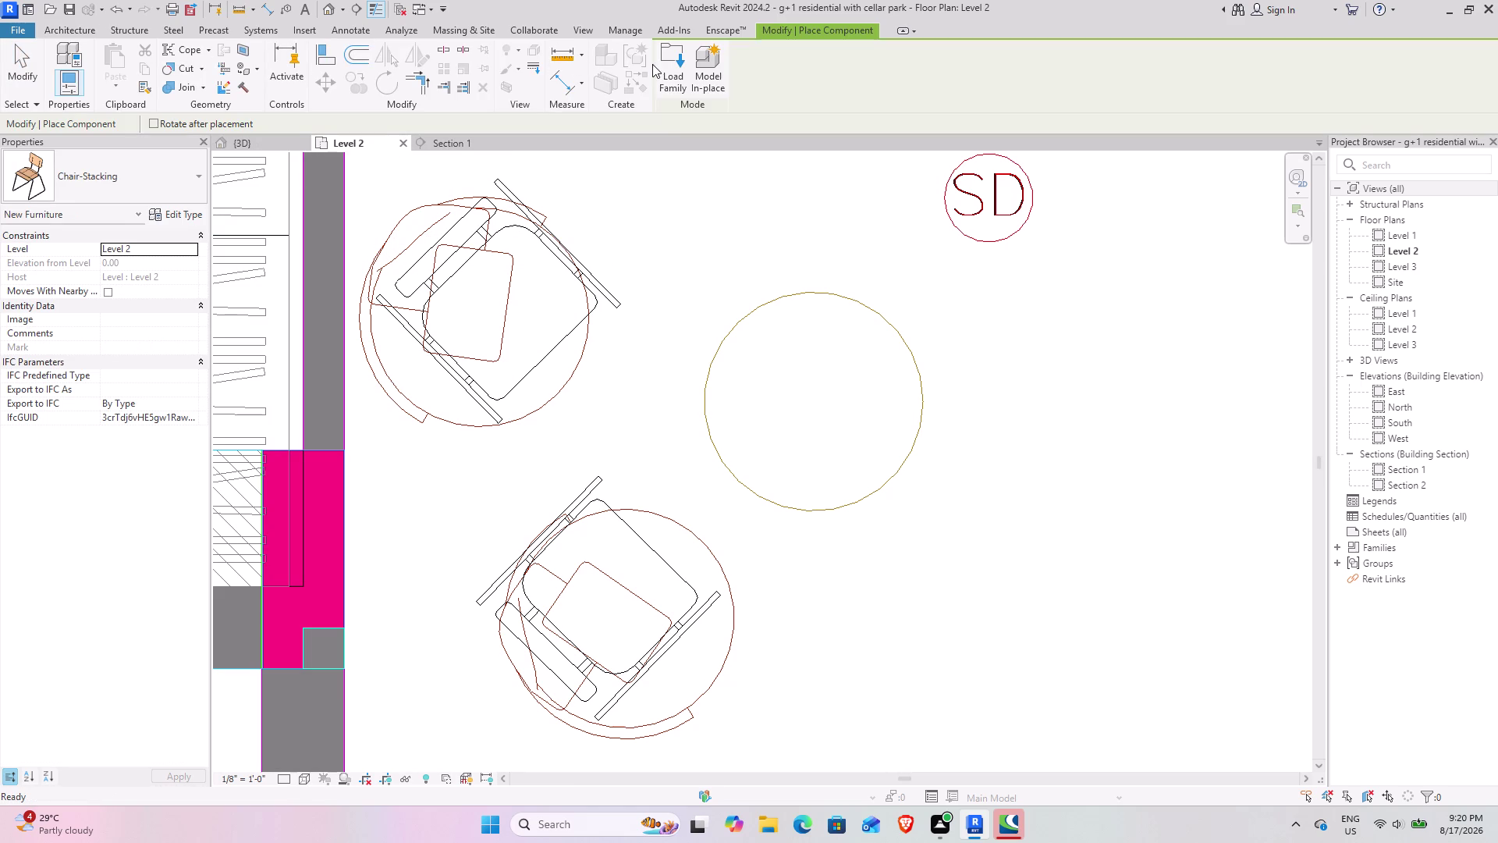
Load the Table-Trio End 20" Diameter family from the Furniture Tables library.
click(668, 66)
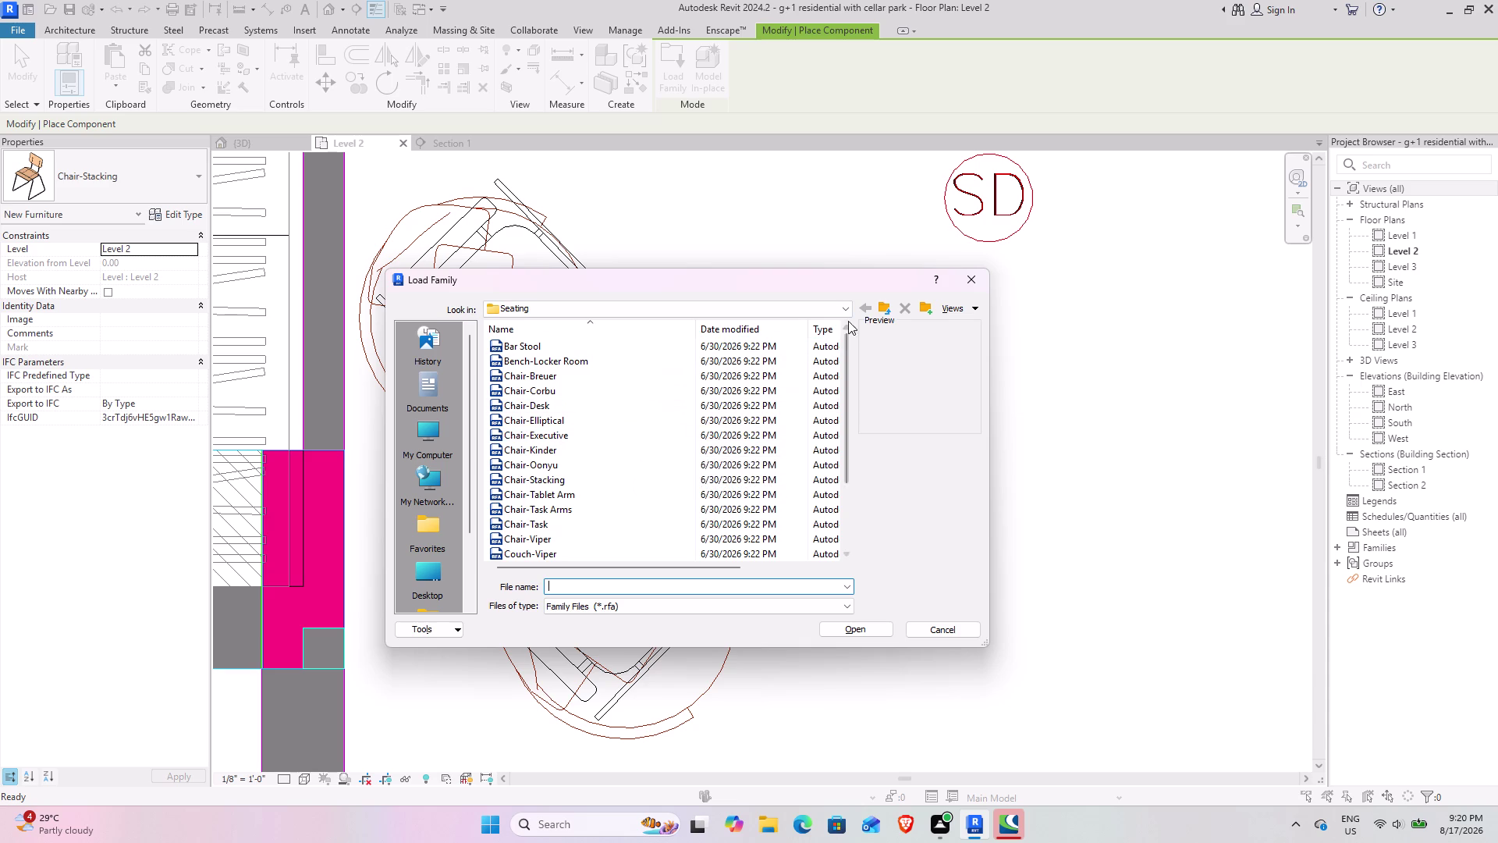
click(886, 301)
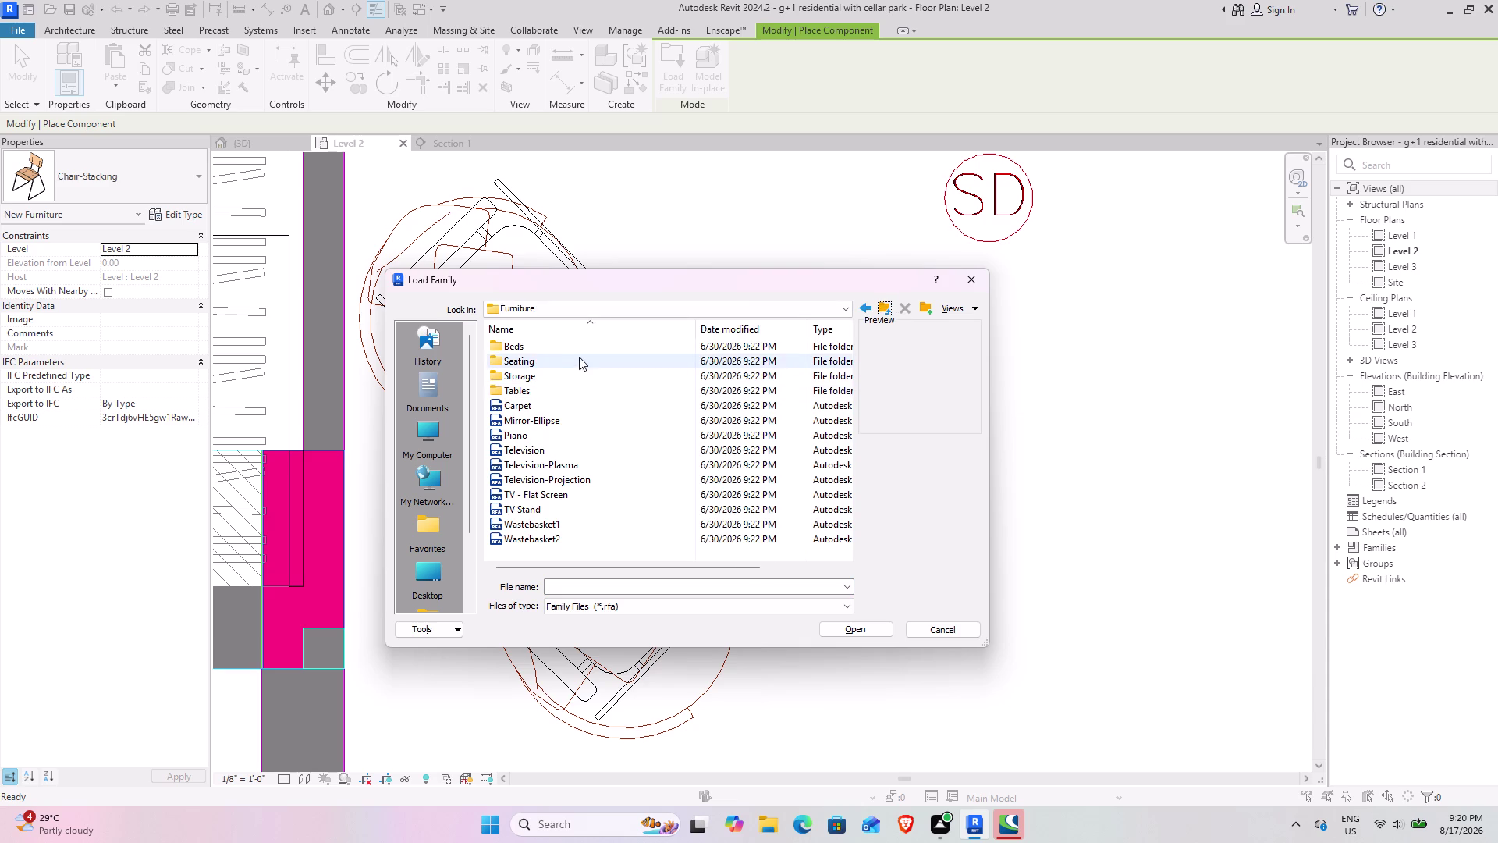
double_click(571, 384)
scroll(up, 3)
scroll(up, 3)
scroll(up, 3)
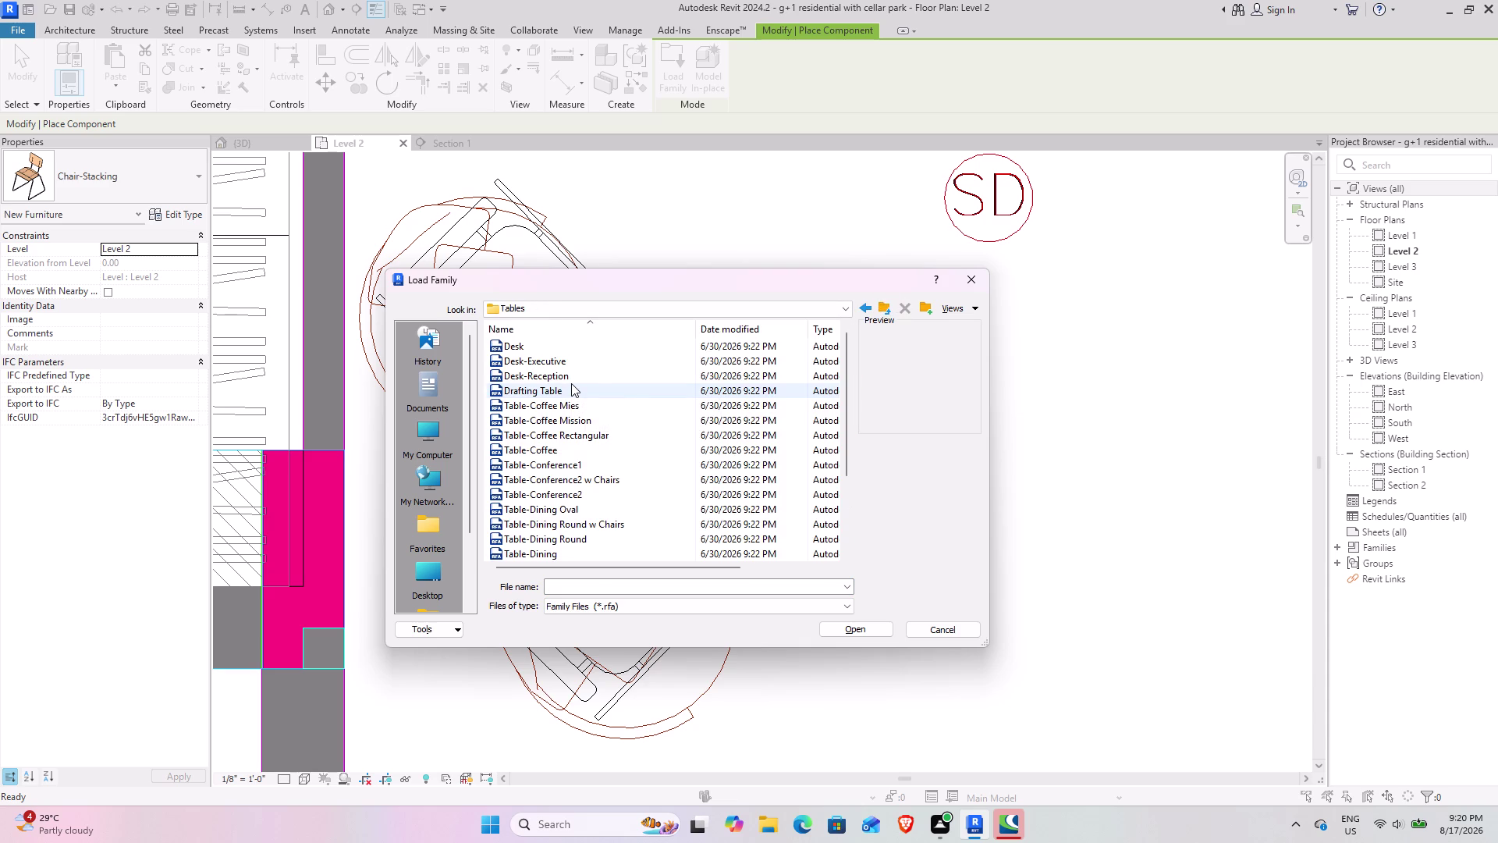
scroll(up, 3)
scroll(up, 3)
scroll(up, 3)
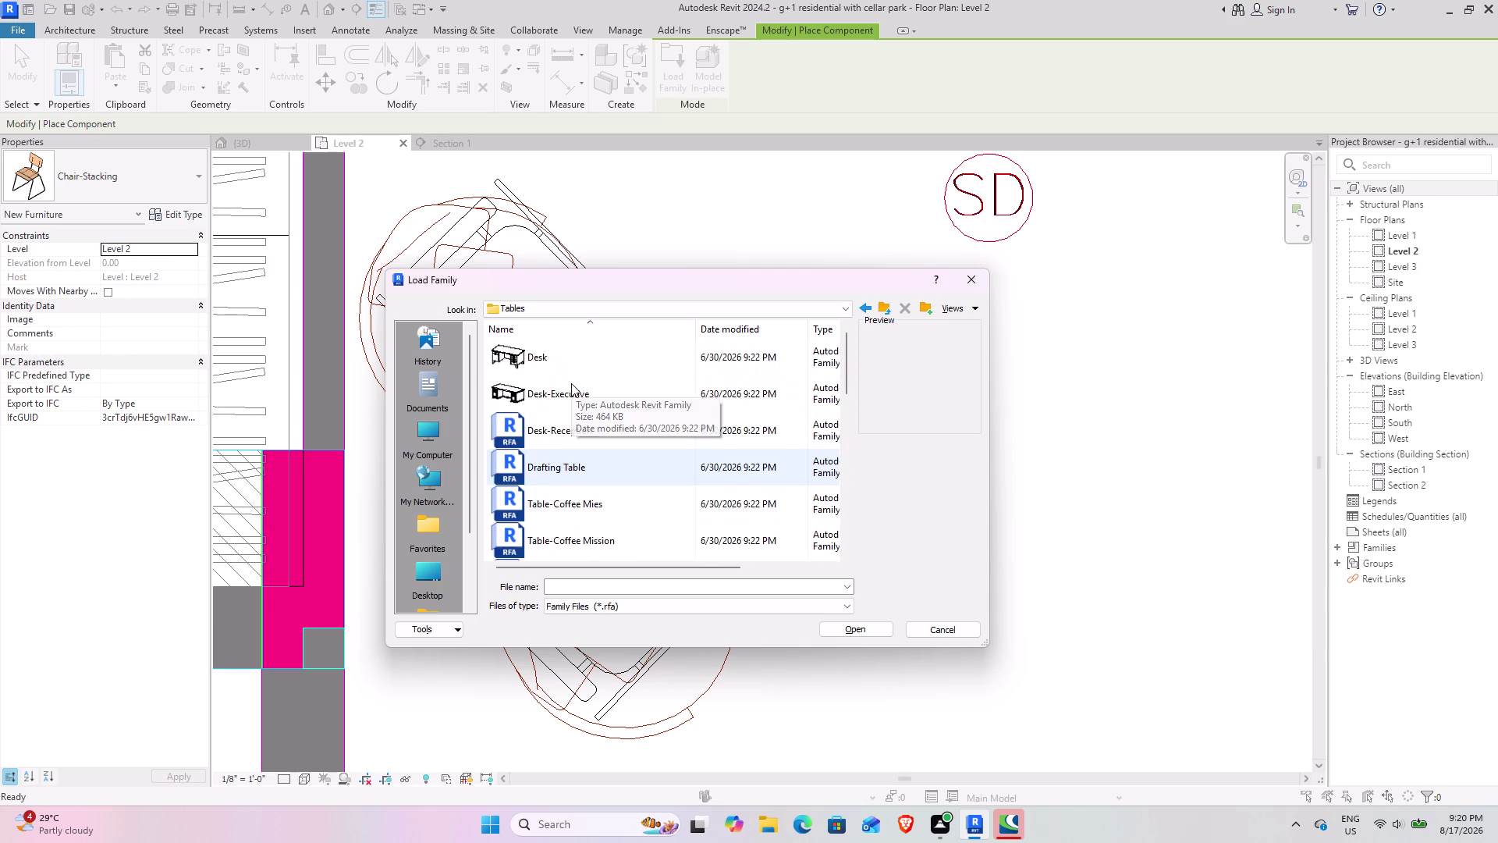
scroll(up, 3)
scroll(up, 3)
scroll(down, 3)
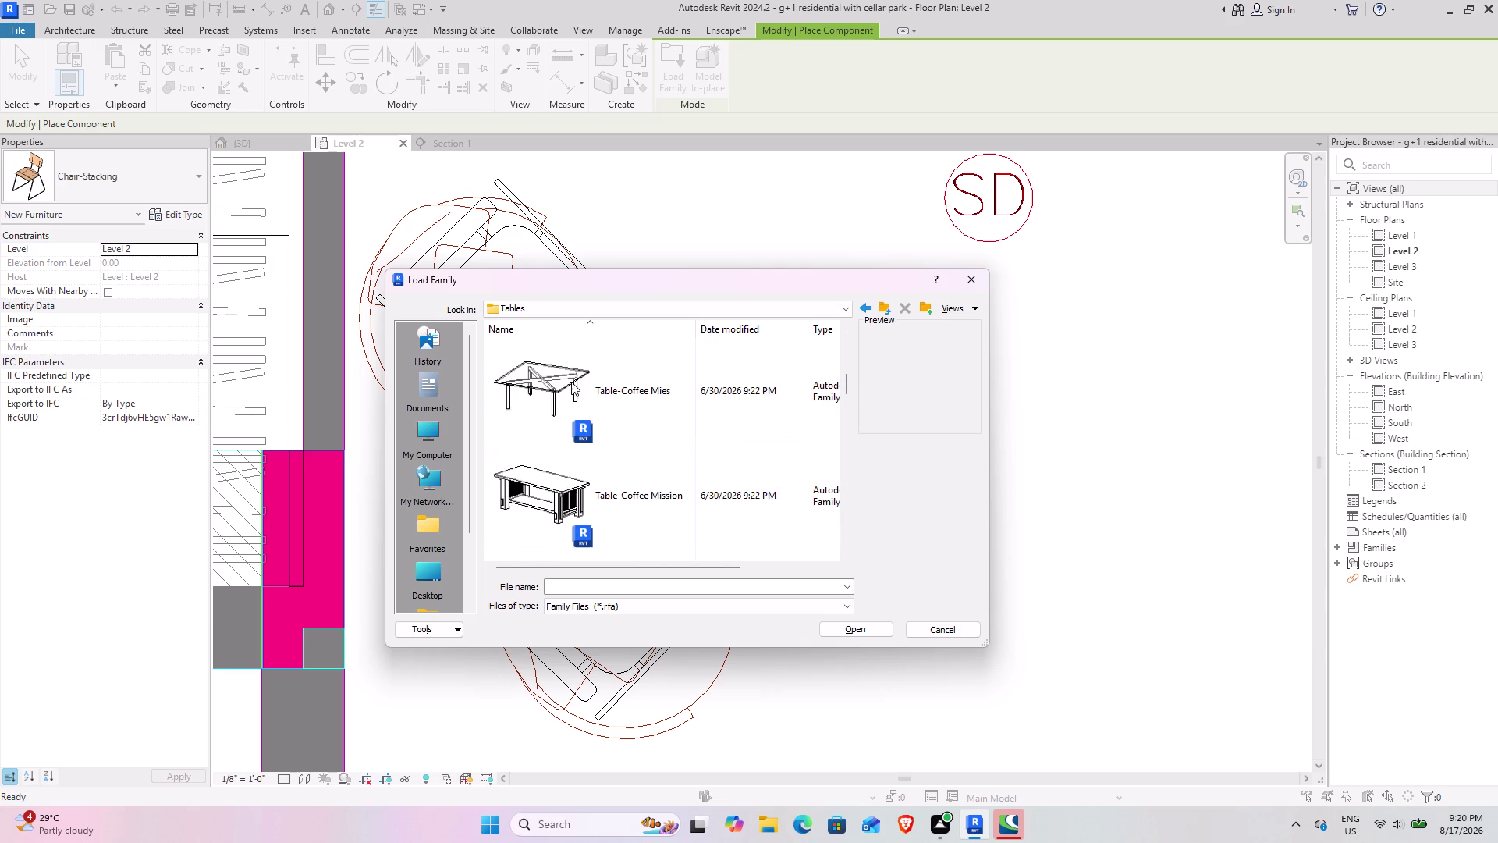
scroll(down, 3)
scroll(down, 3)
scroll(down, 3)
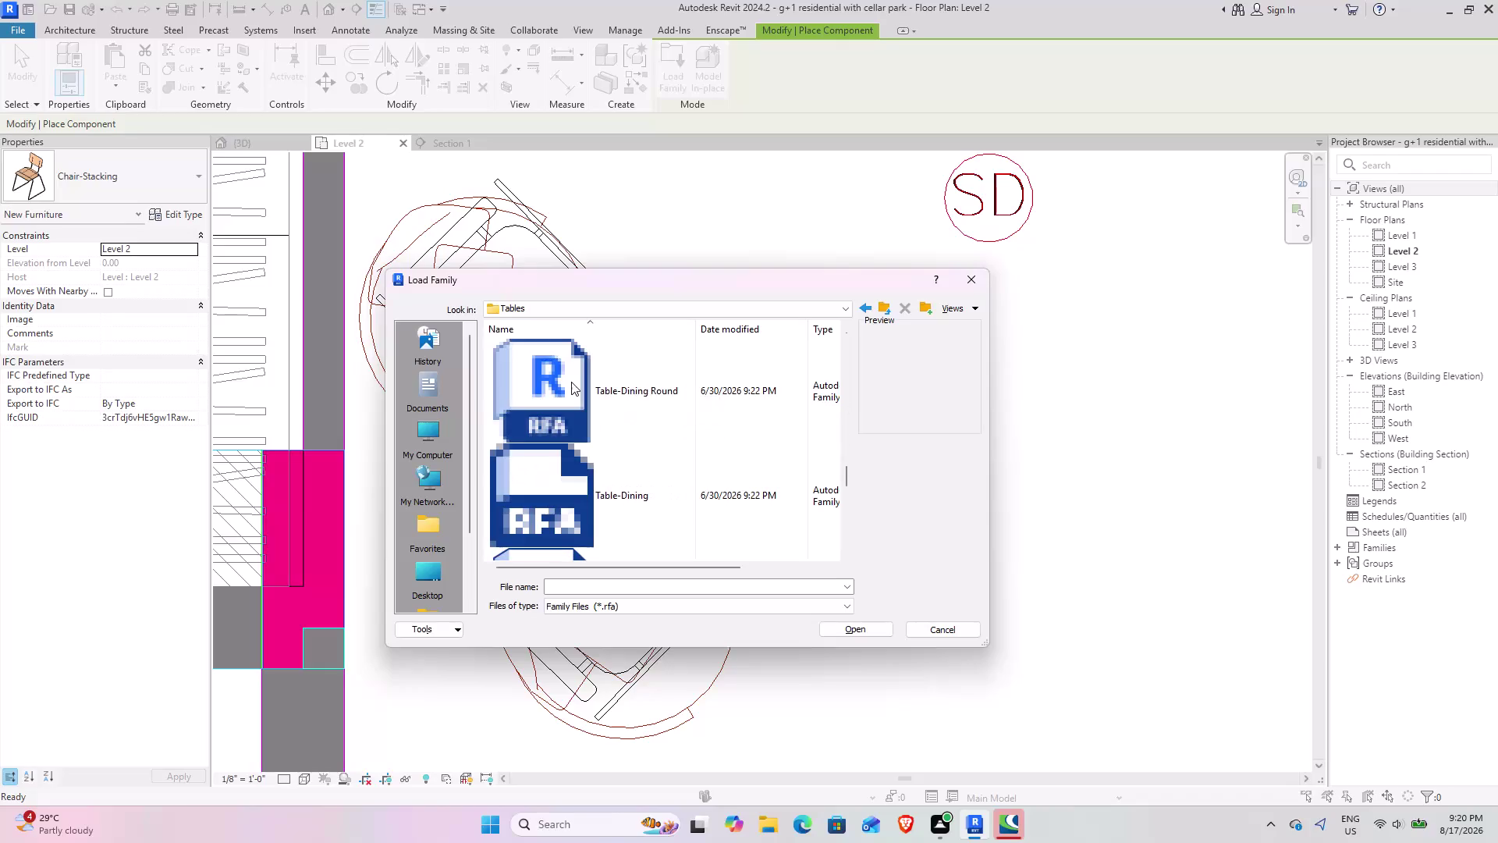
scroll(up, 3)
scroll(up, 3)
scroll(up, 3)
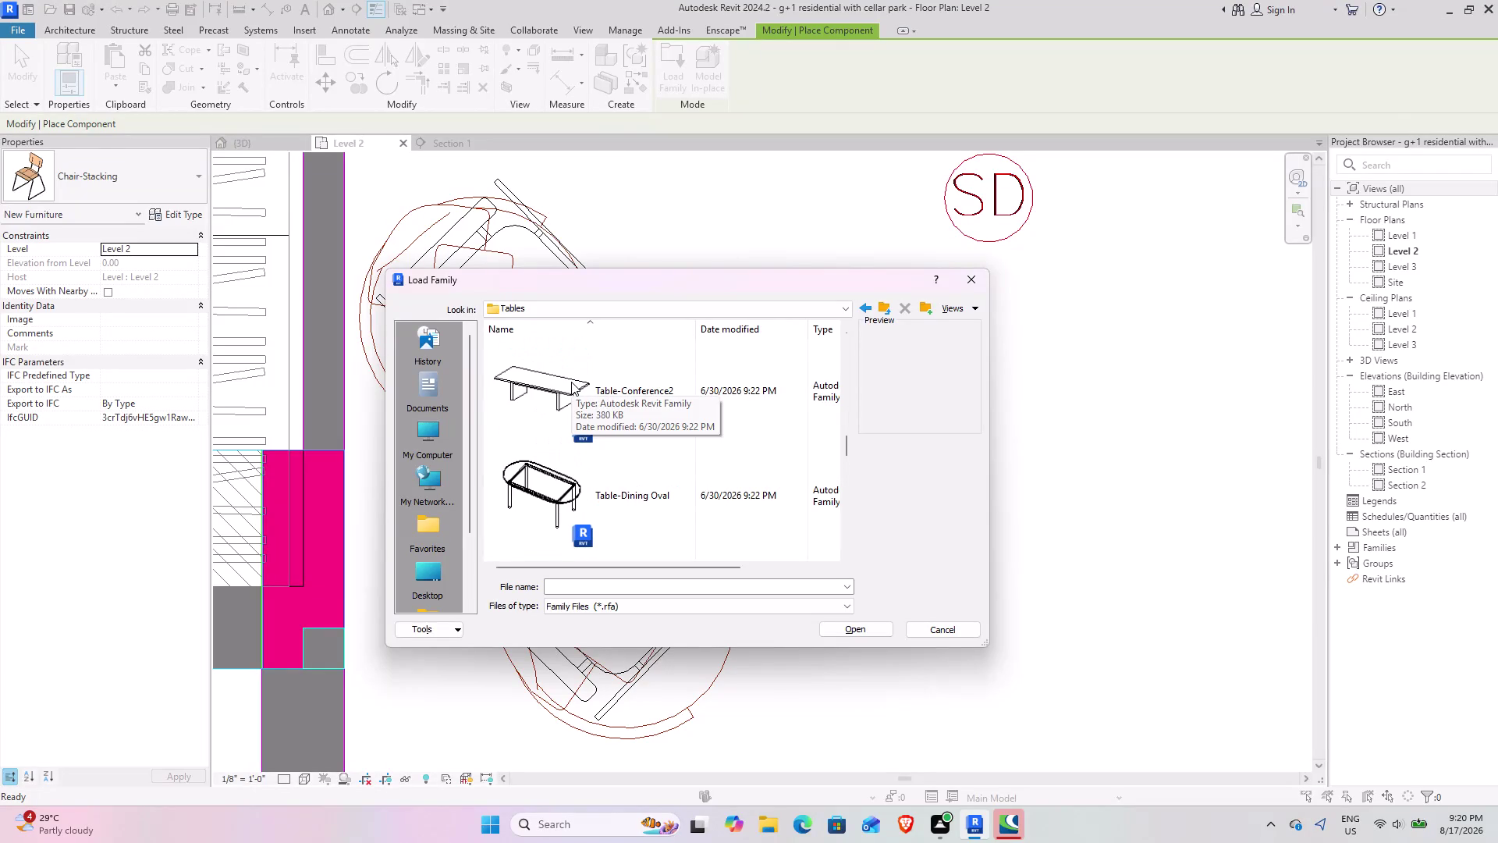
click(734, 494)
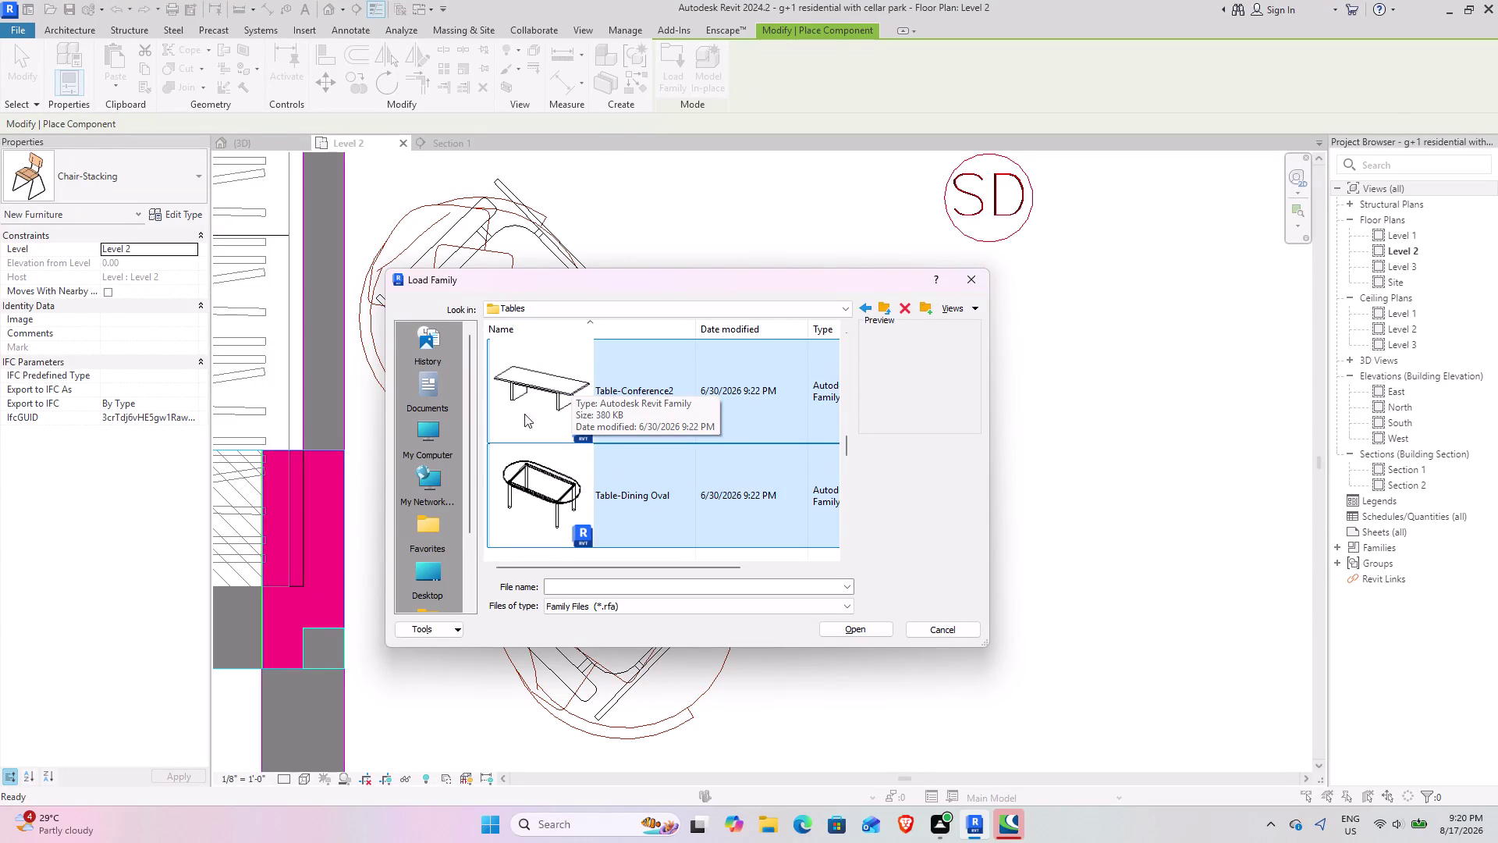
scroll(down, 3)
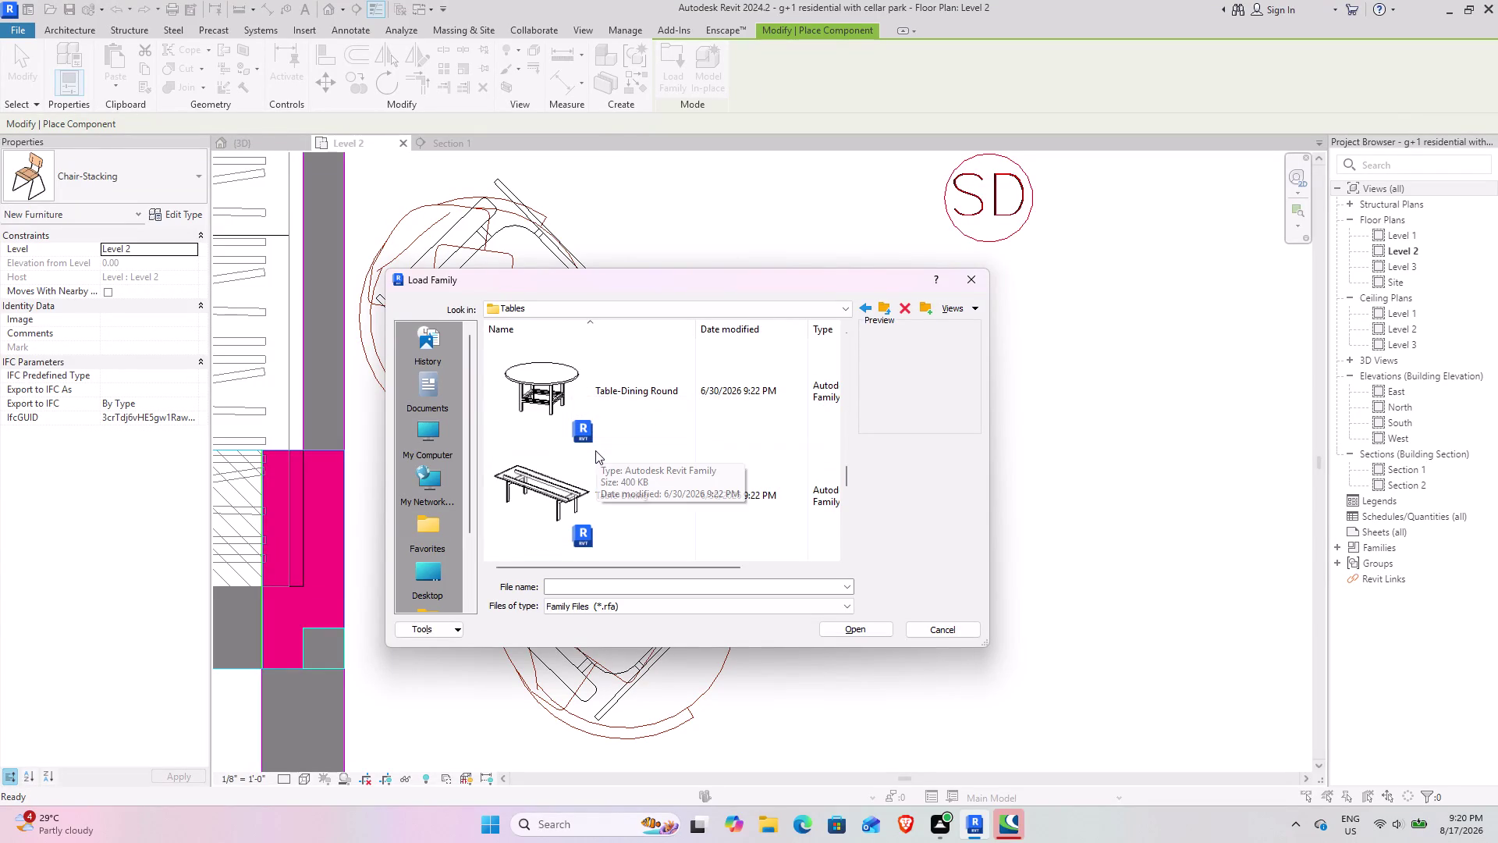
scroll(down, 3)
scroll(down, 3)
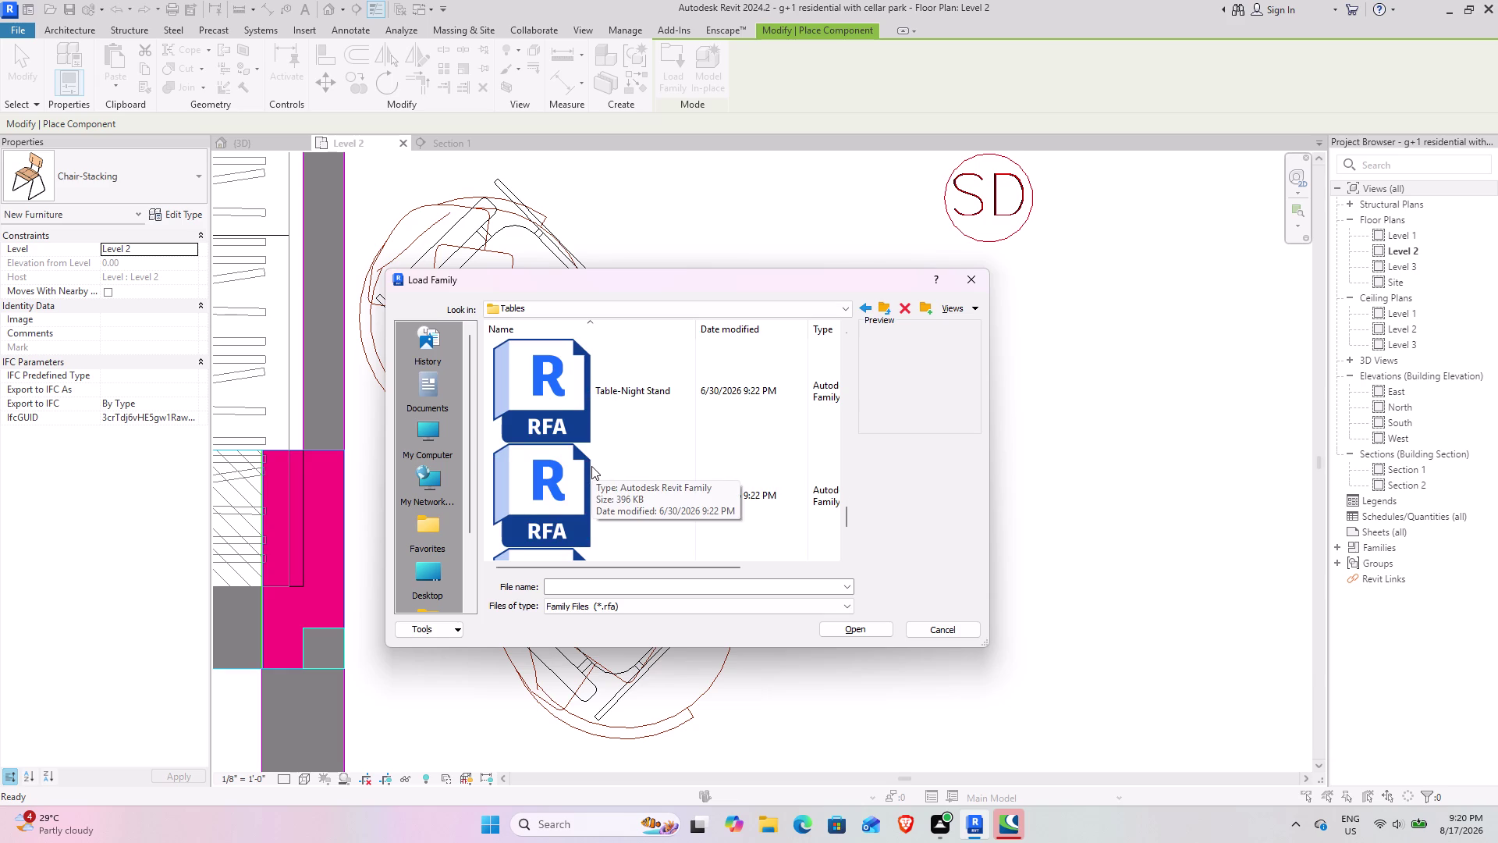
scroll(down, 3)
scroll(down, 3)
click(684, 486)
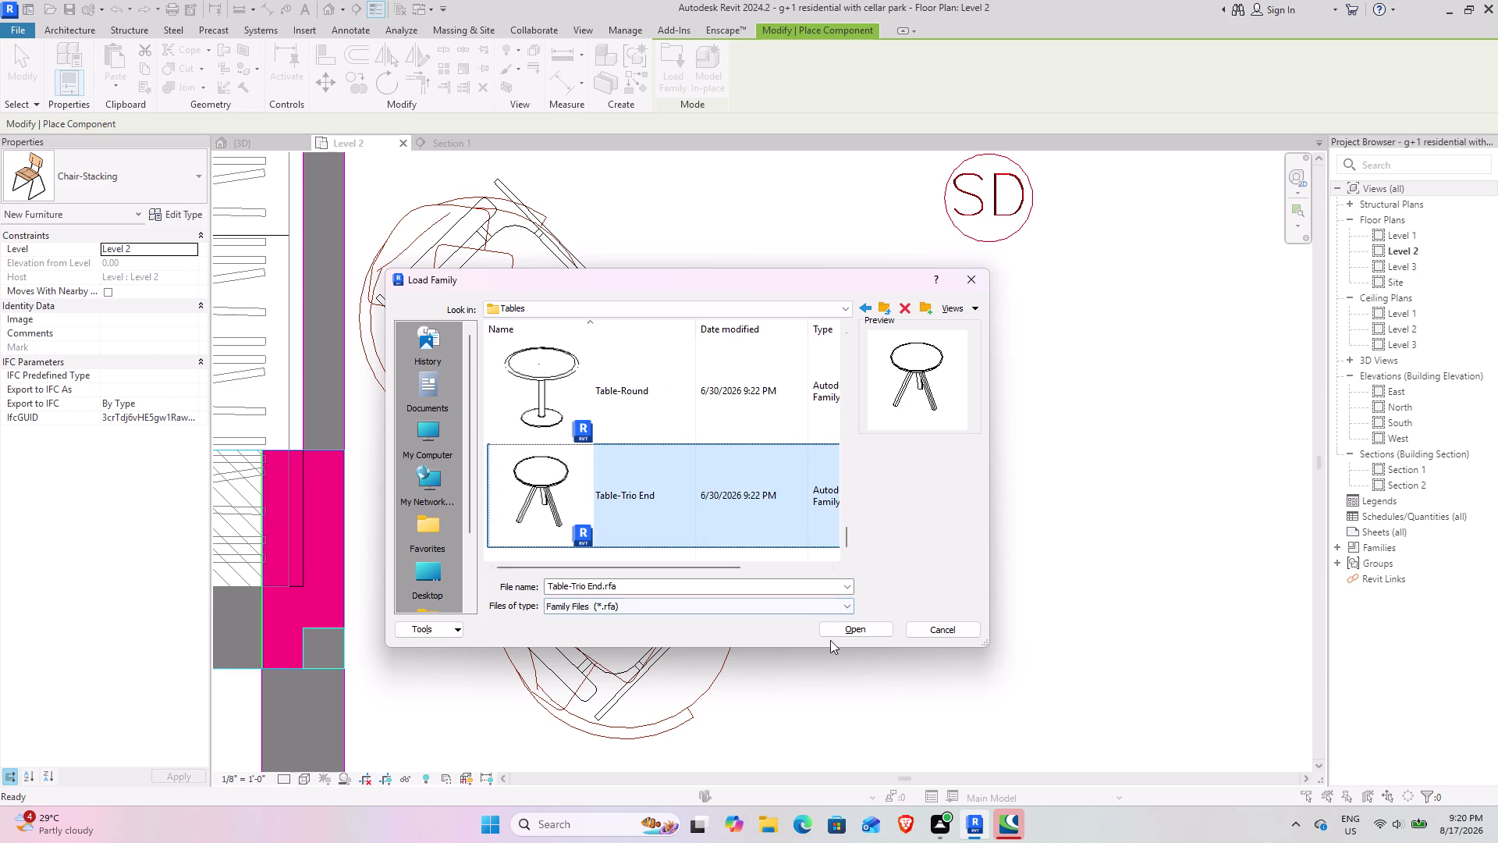
Place the end table between the two balcony chairs and view it in 3D.
click(847, 636)
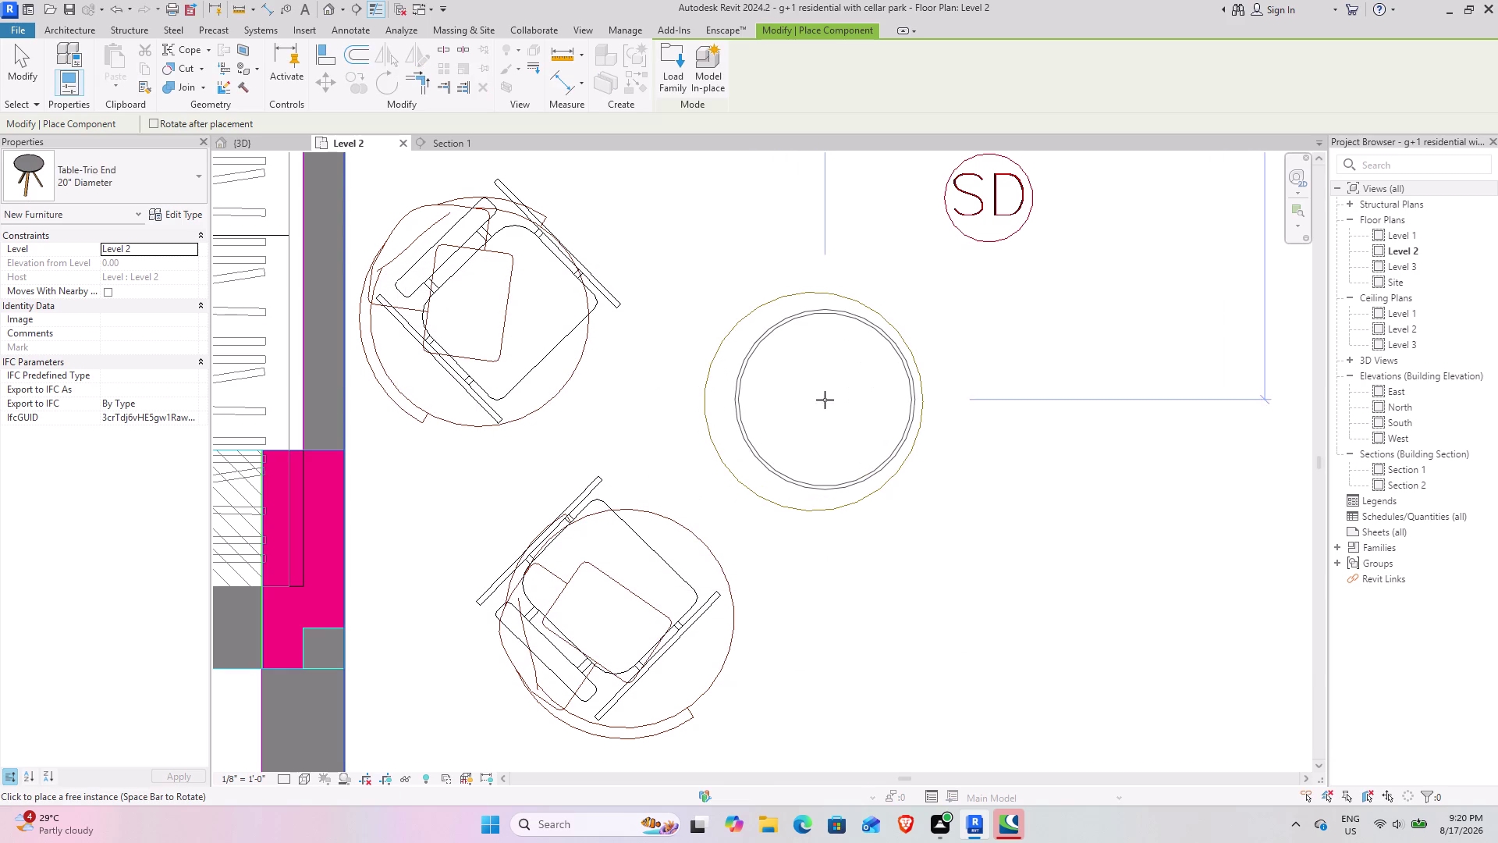
click(814, 400)
click(262, 149)
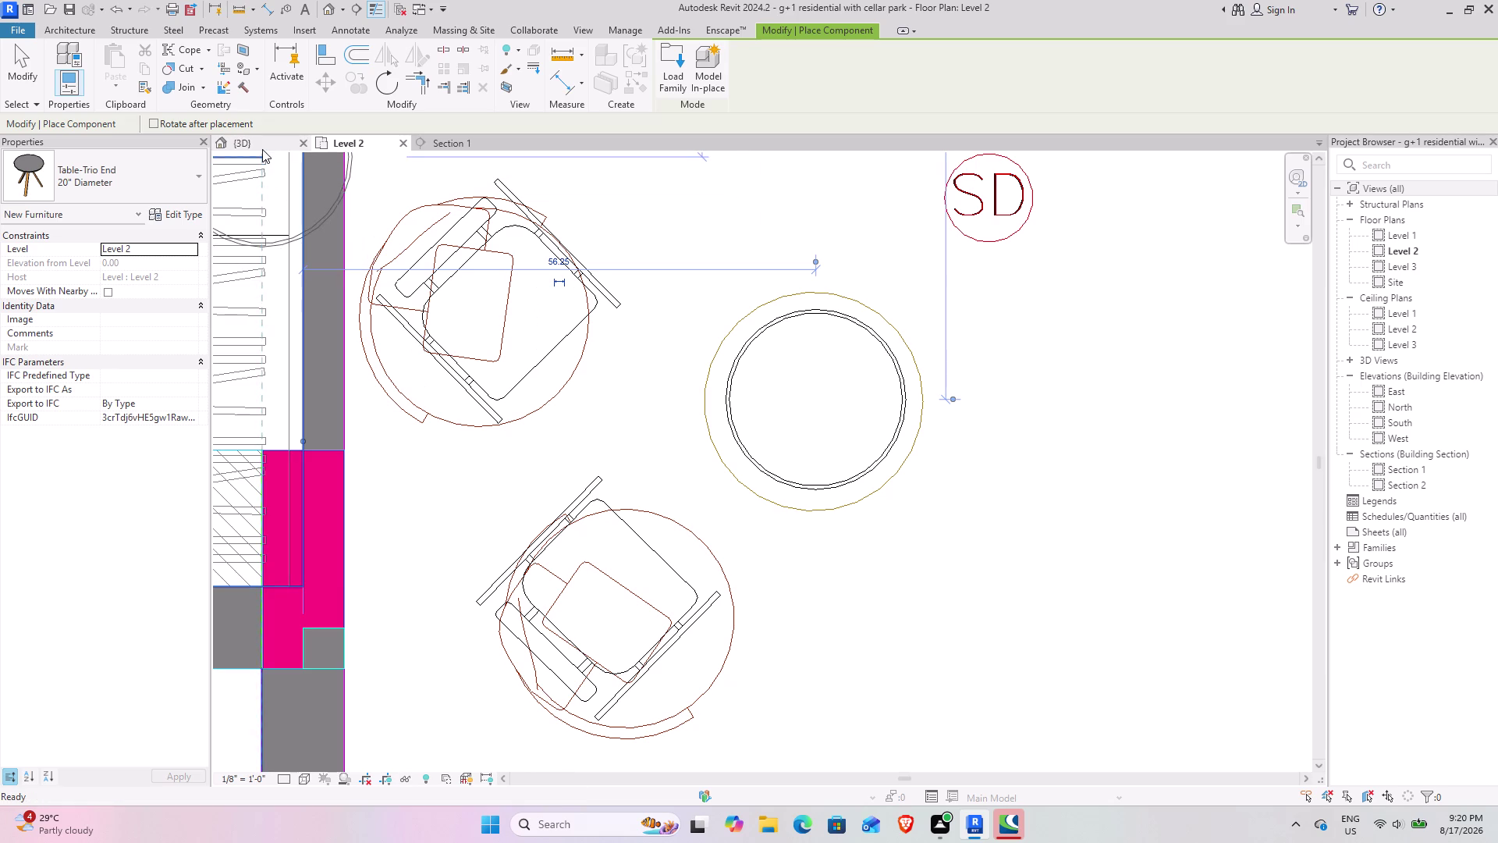
key(Escape)
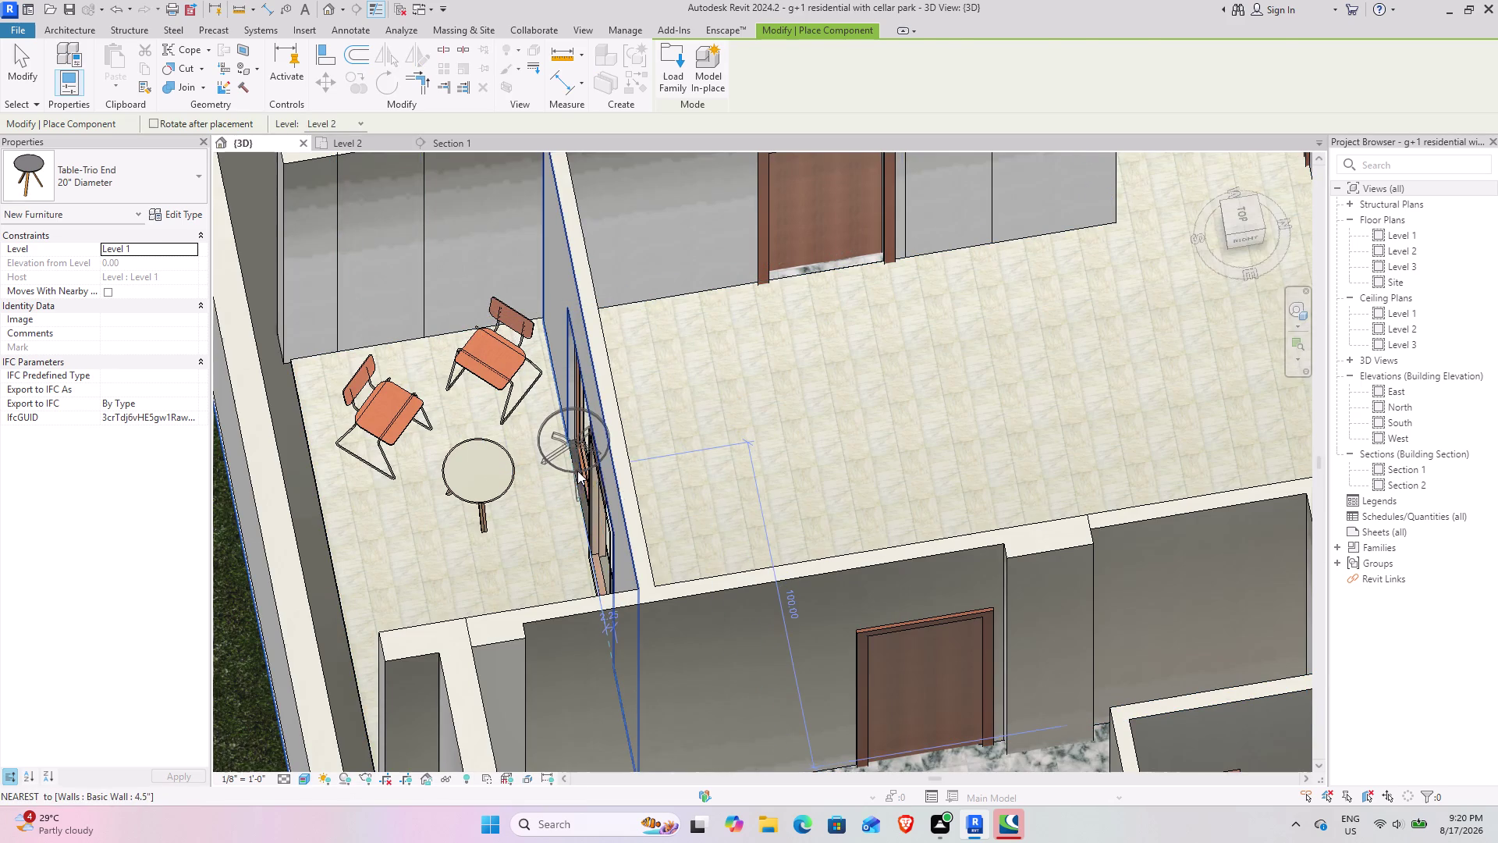
Orbit the 3D model over the balcony furniture and furnished units, then return to Level 2.
middle_drag(471, 488, 560, 379)
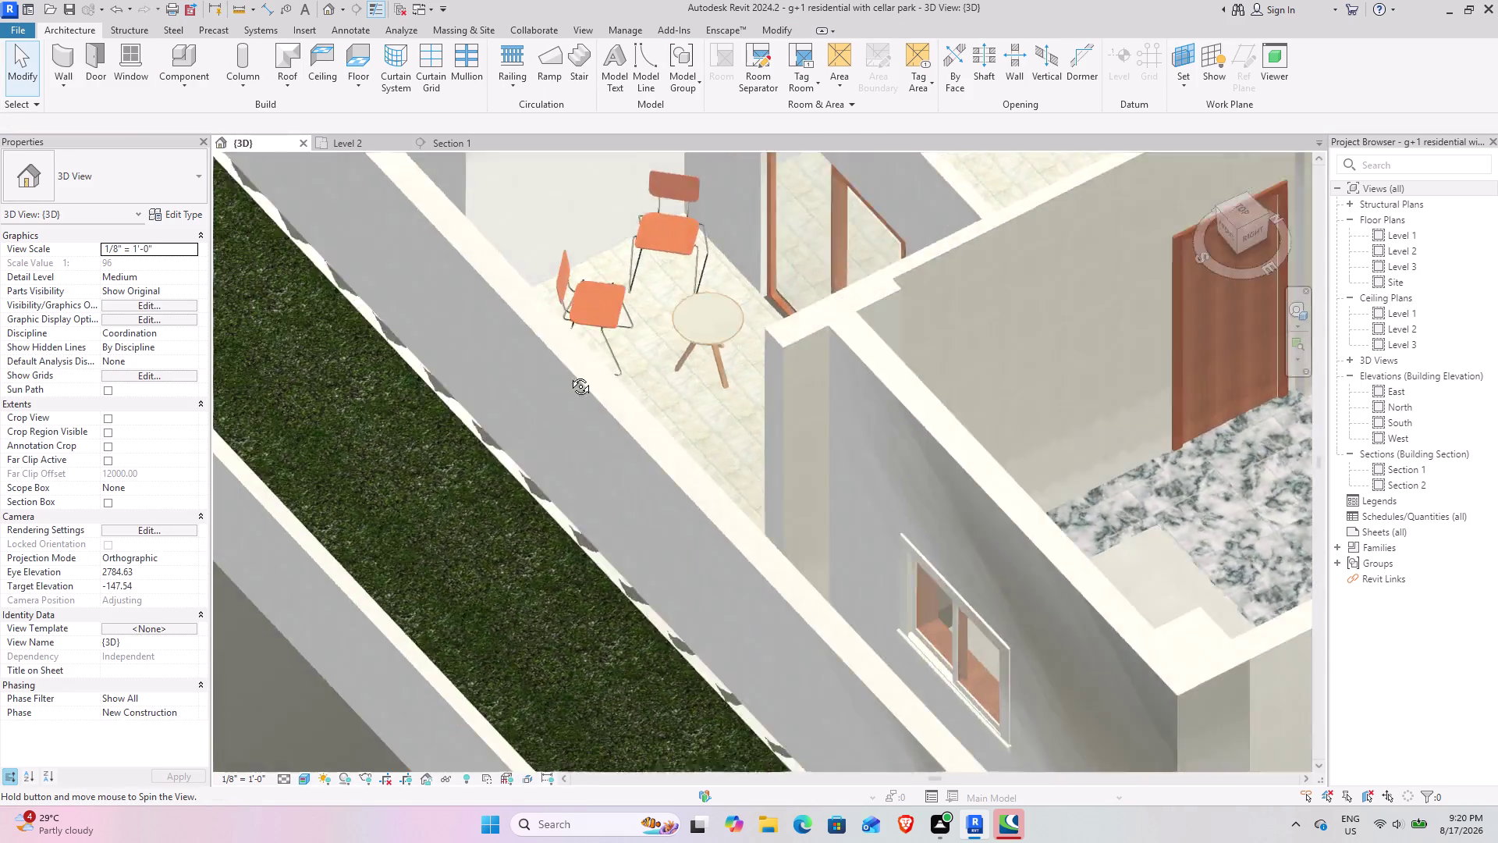
middle_drag(560, 379, 607, 351)
middle_drag(607, 351, 437, 473)
middle_drag(588, 379, 585, 380)
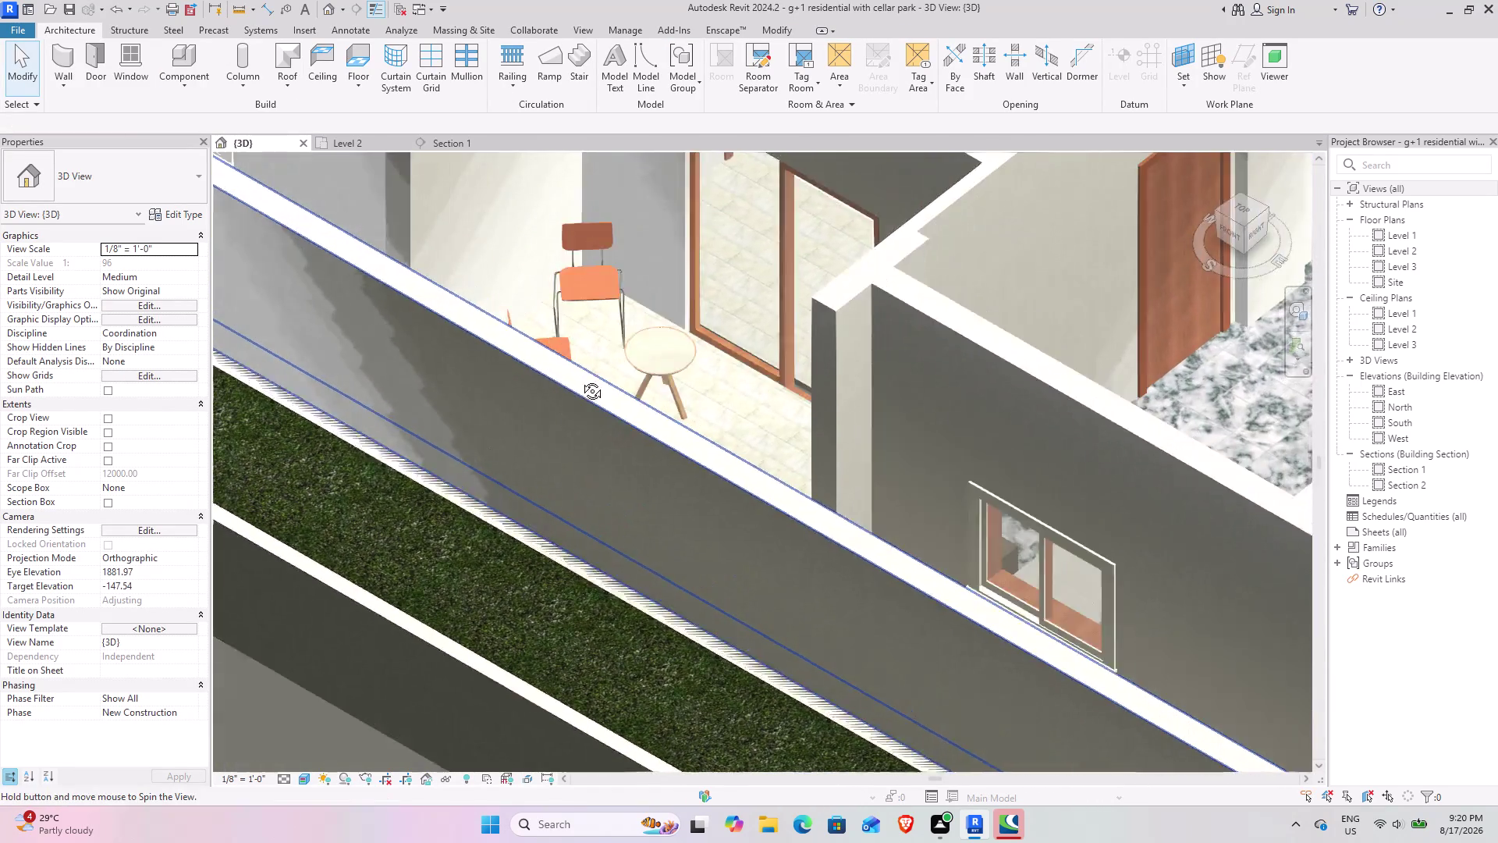
middle_drag(585, 379, 519, 431)
scroll(down, 3)
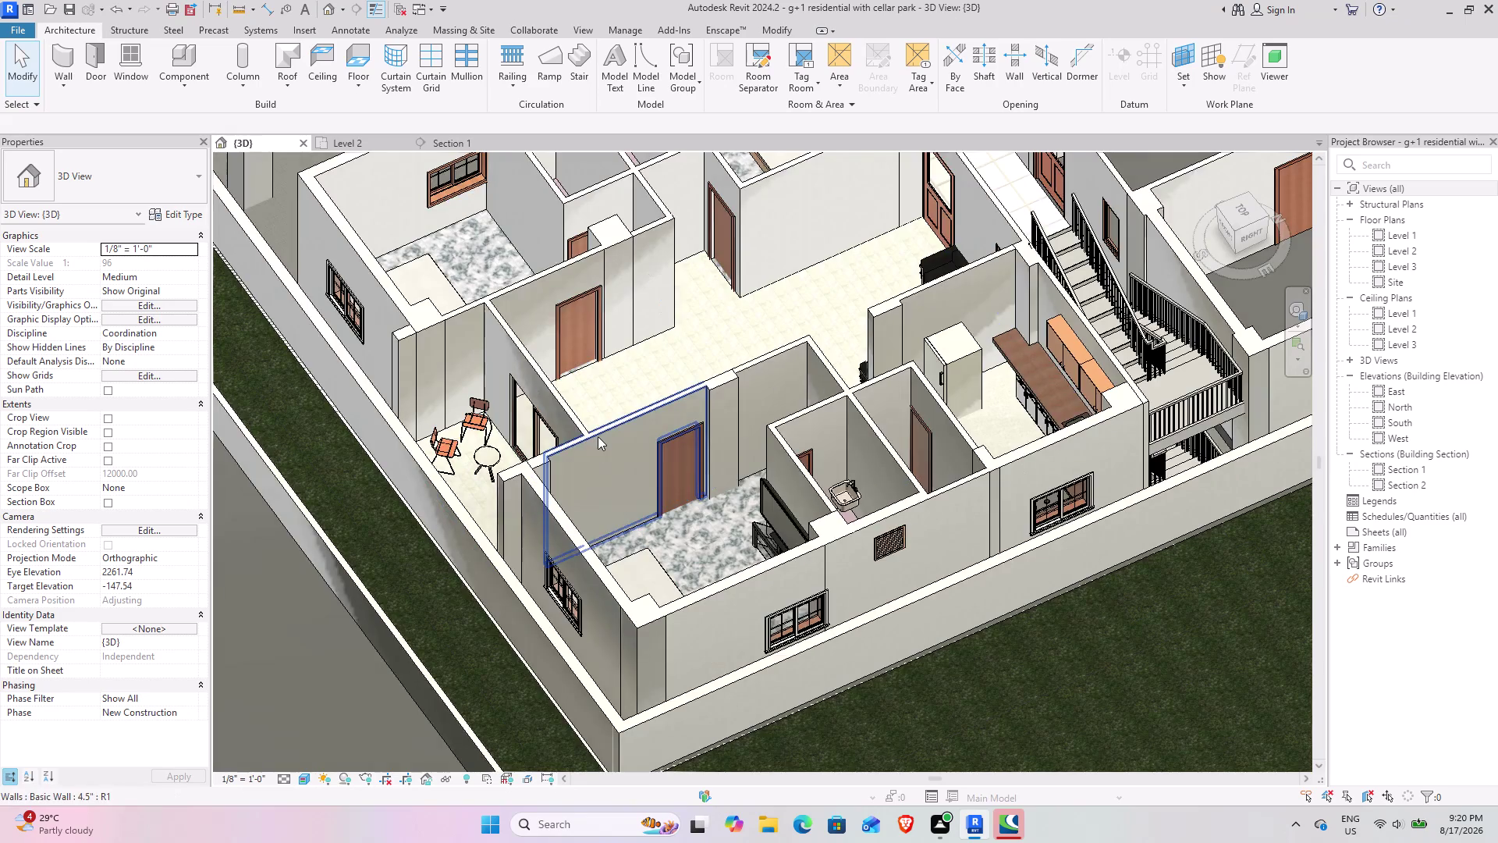
middle_drag(597, 436, 560, 475)
middle_drag(553, 477, 663, 508)
middle_drag(610, 470, 613, 531)
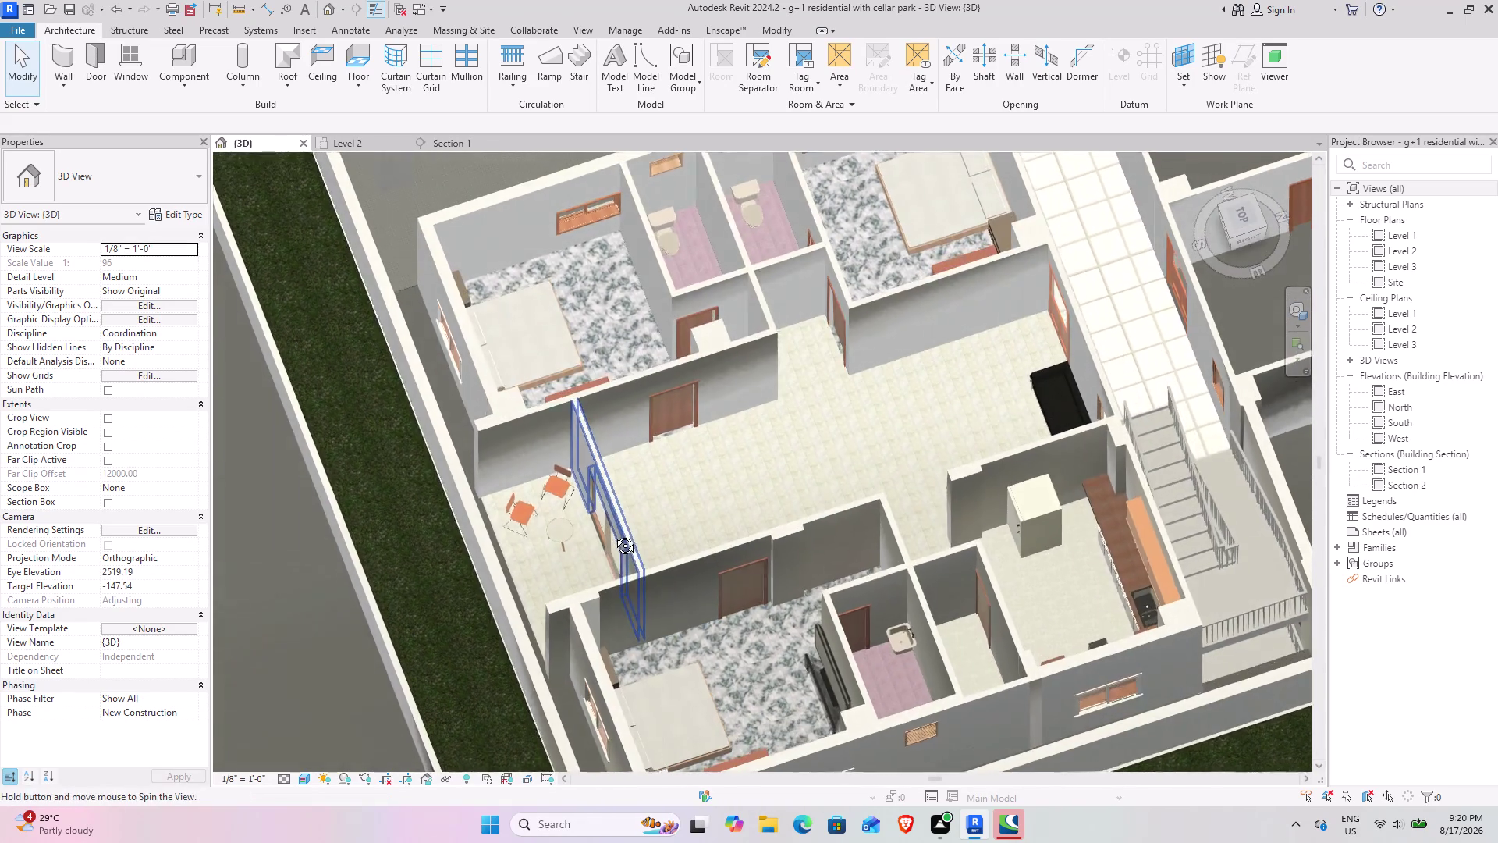
middle_drag(613, 531, 613, 538)
middle_drag(720, 487, 522, 427)
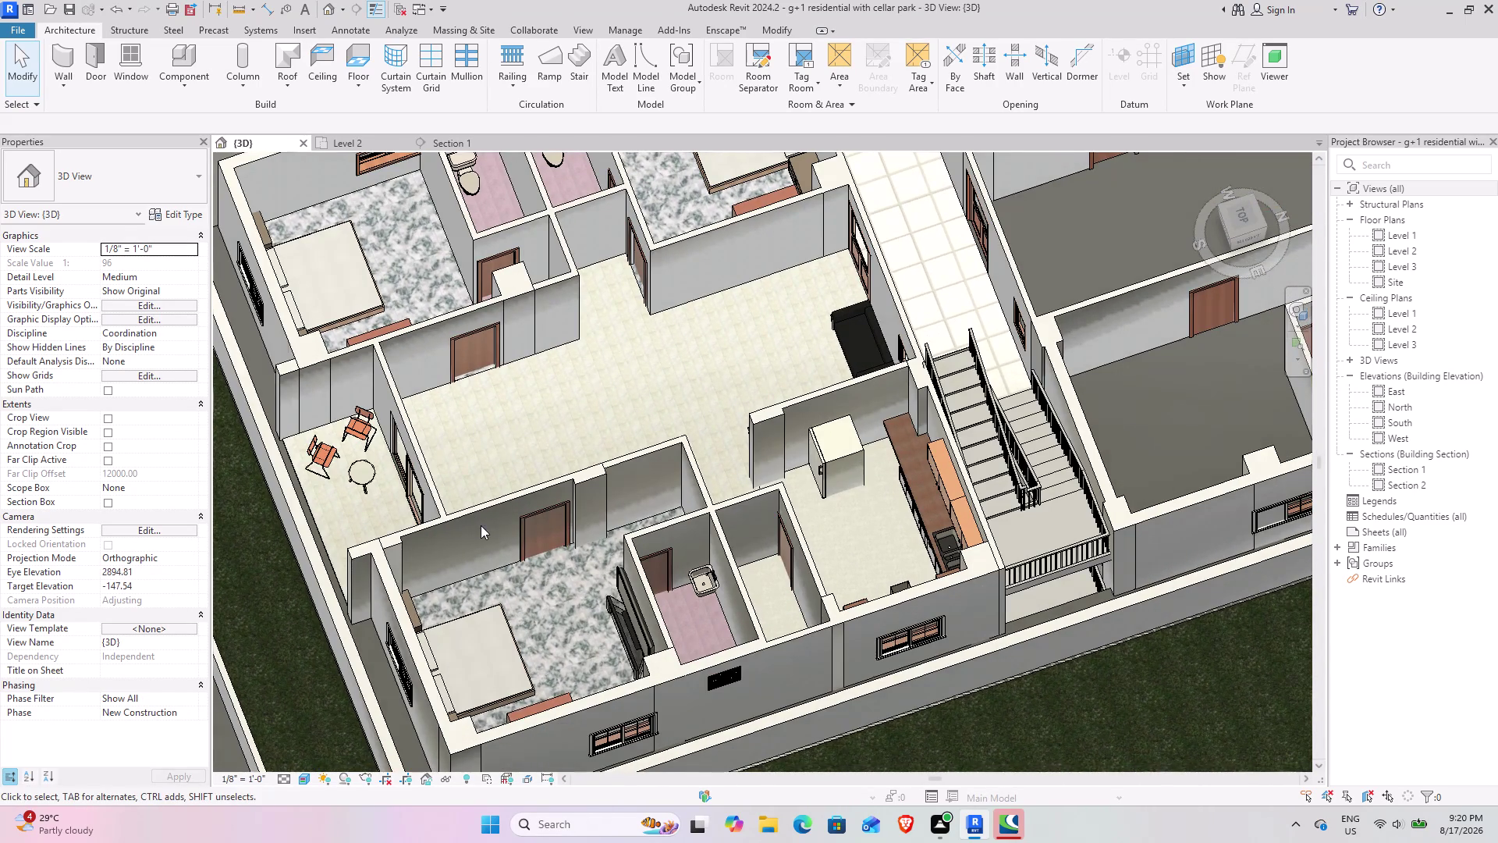
middle_drag(487, 525, 394, 517)
middle_drag(389, 516, 819, 308)
middle_drag(782, 330, 653, 387)
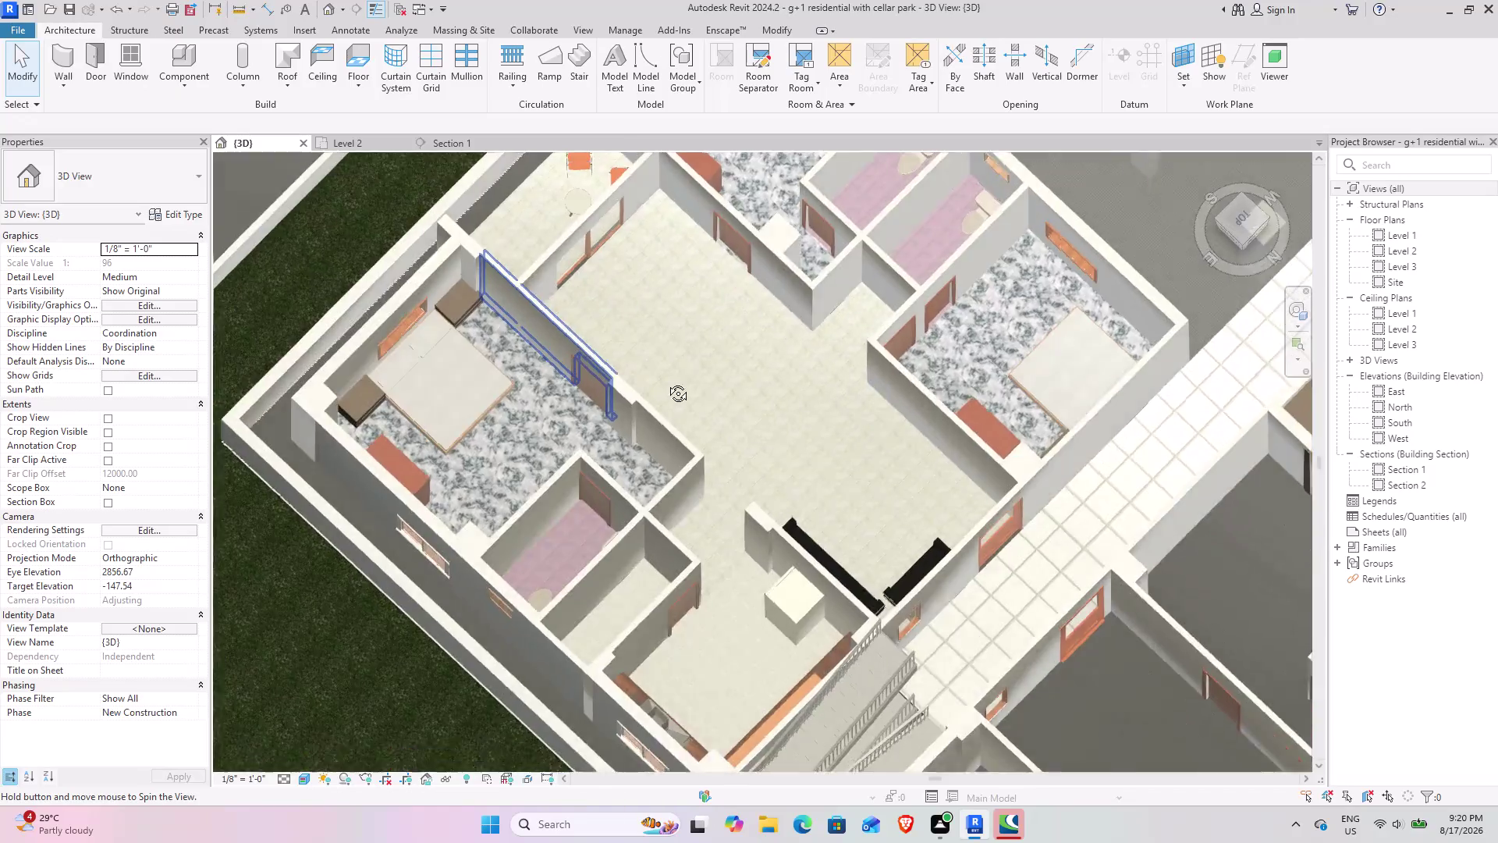
middle_drag(653, 387, 760, 298)
middle_drag(724, 305, 427, 440)
middle_drag(427, 440, 571, 472)
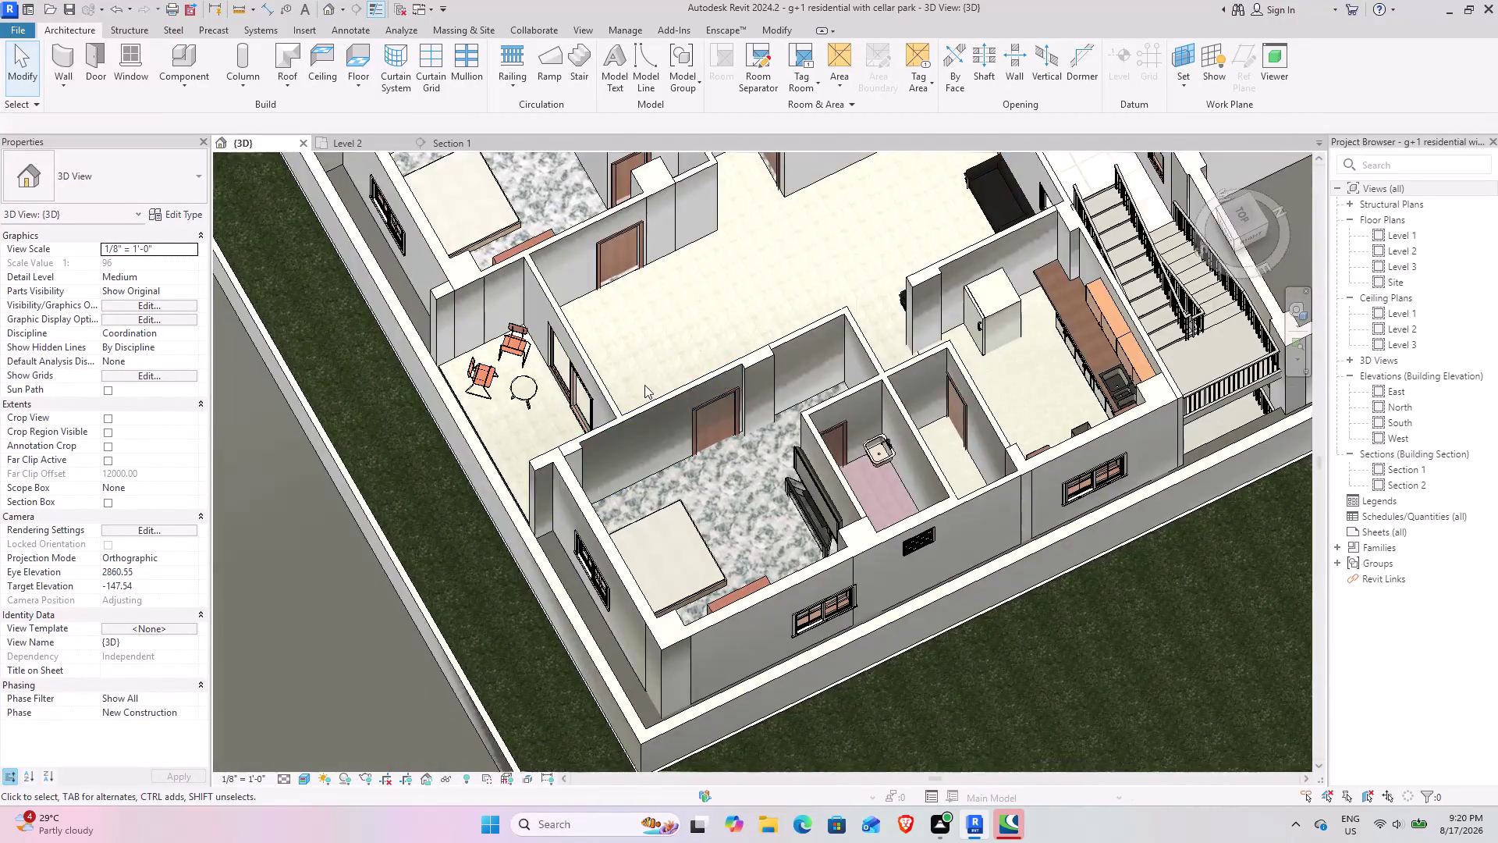
middle_drag(645, 385, 460, 544)
middle_drag(413, 475, 507, 511)
middle_drag(470, 453, 629, 638)
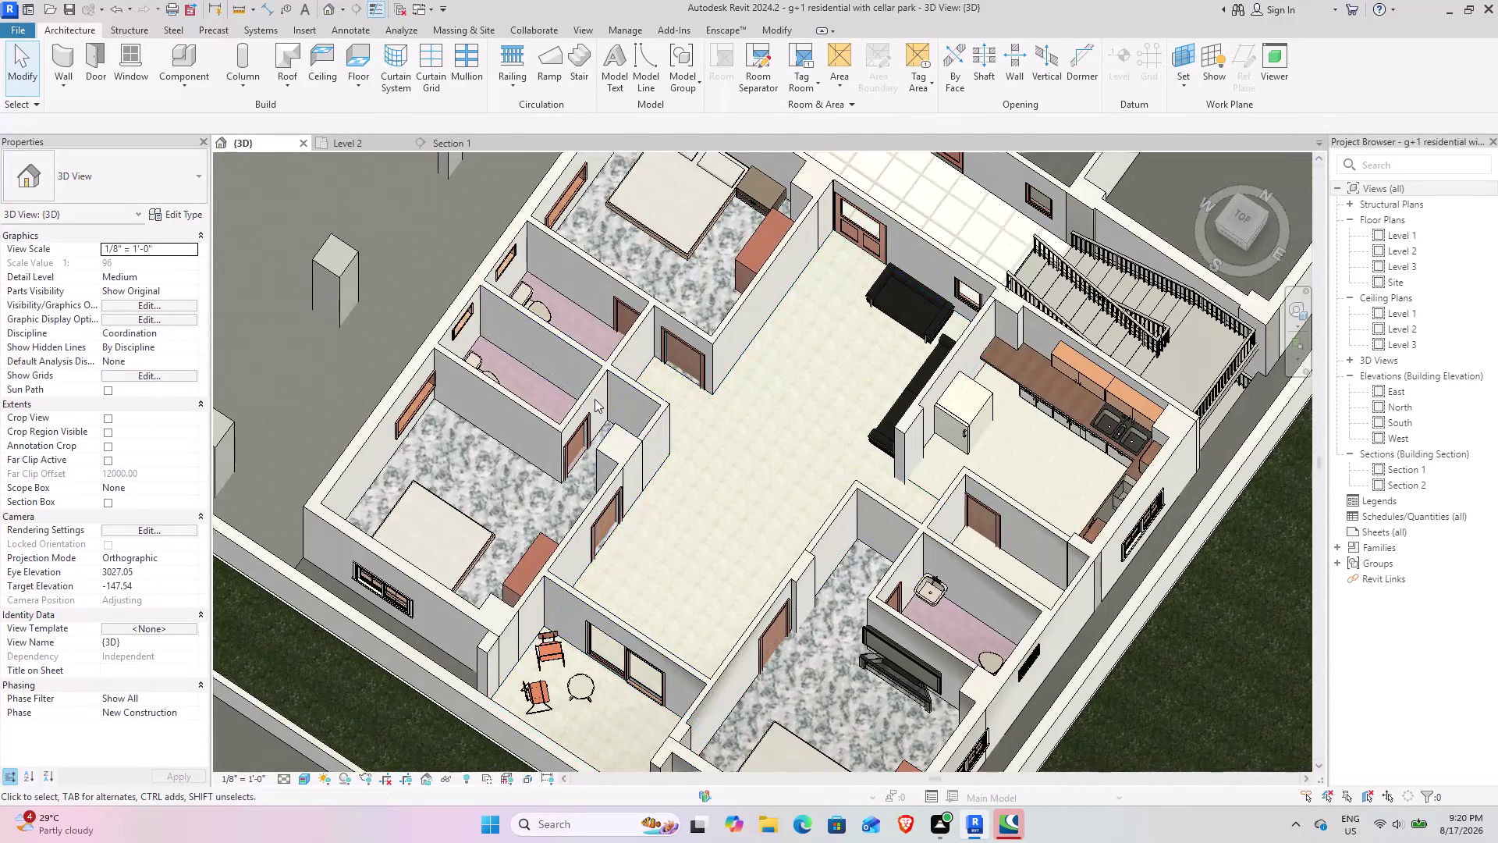
middle_drag(688, 436, 721, 390)
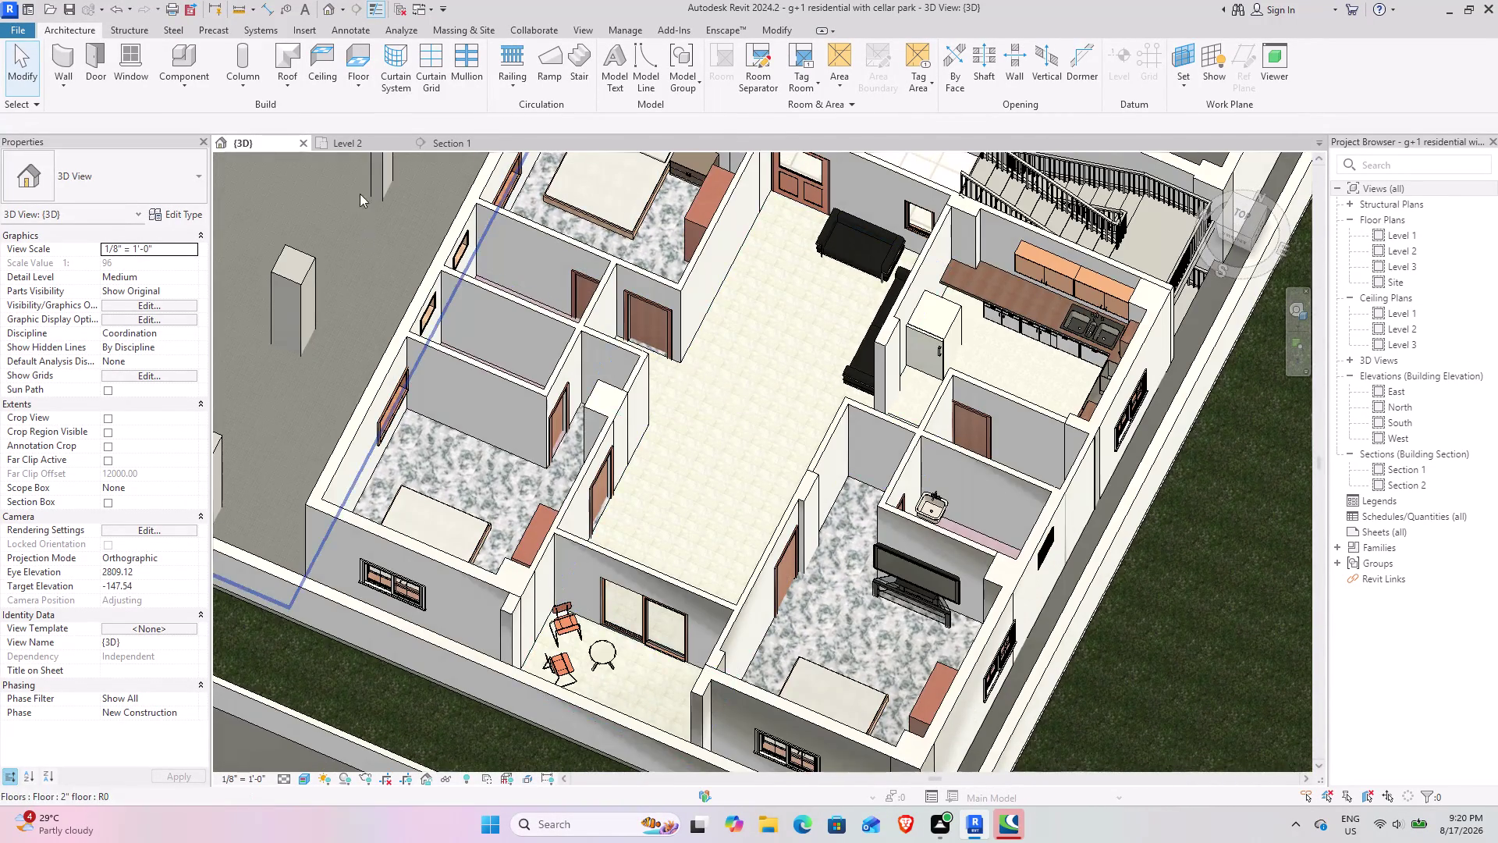
click(376, 142)
scroll(down, 3)
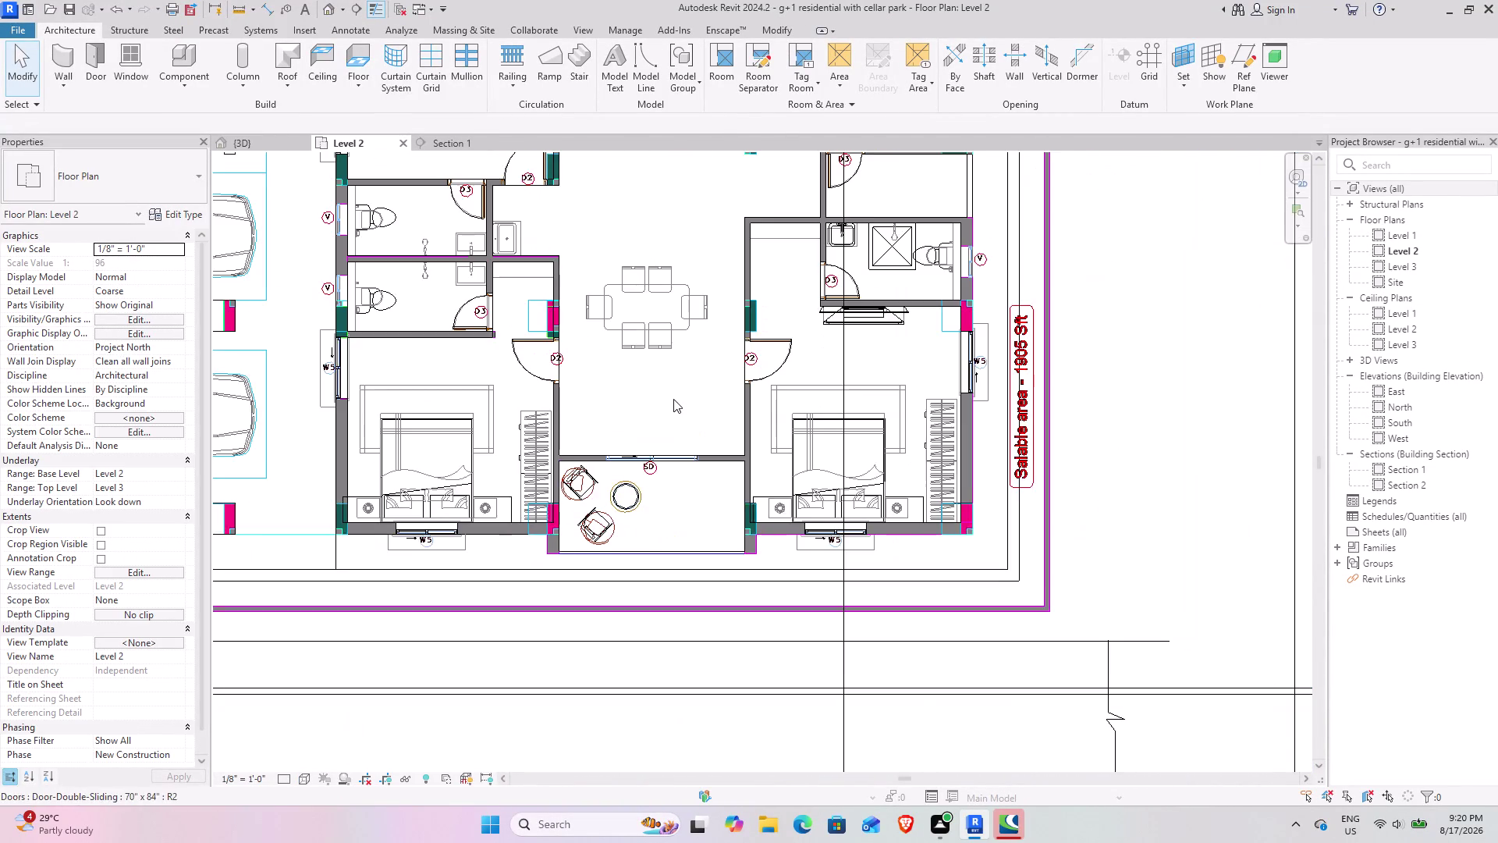
Zoom to the Level 2 balcony, clear the accidental DWG import selection, and return to 3D.
middle_drag(672, 399, 644, 421)
scroll(up, 3)
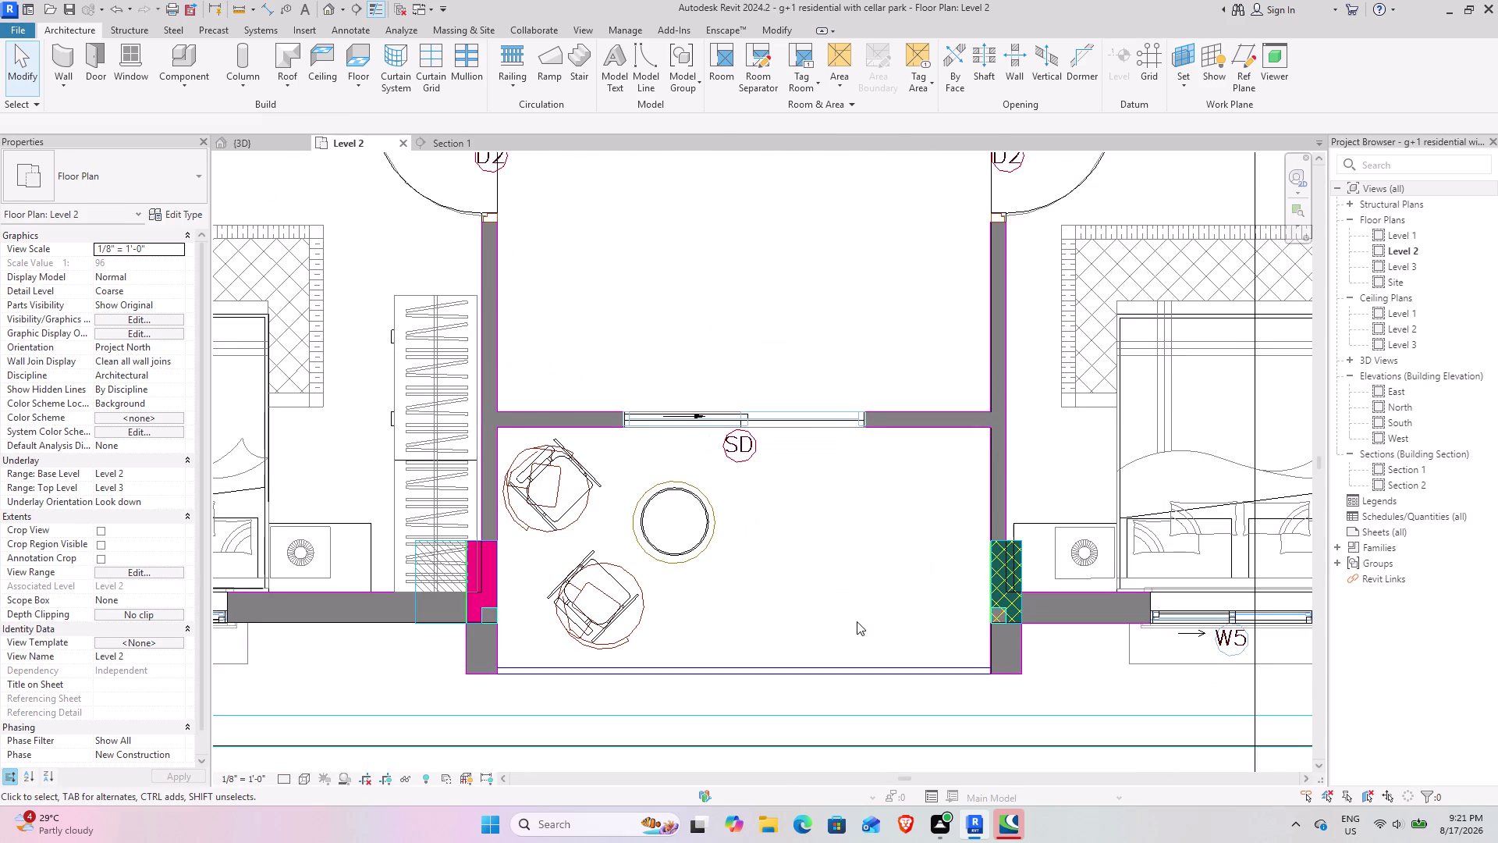
drag(770, 606, 603, 540)
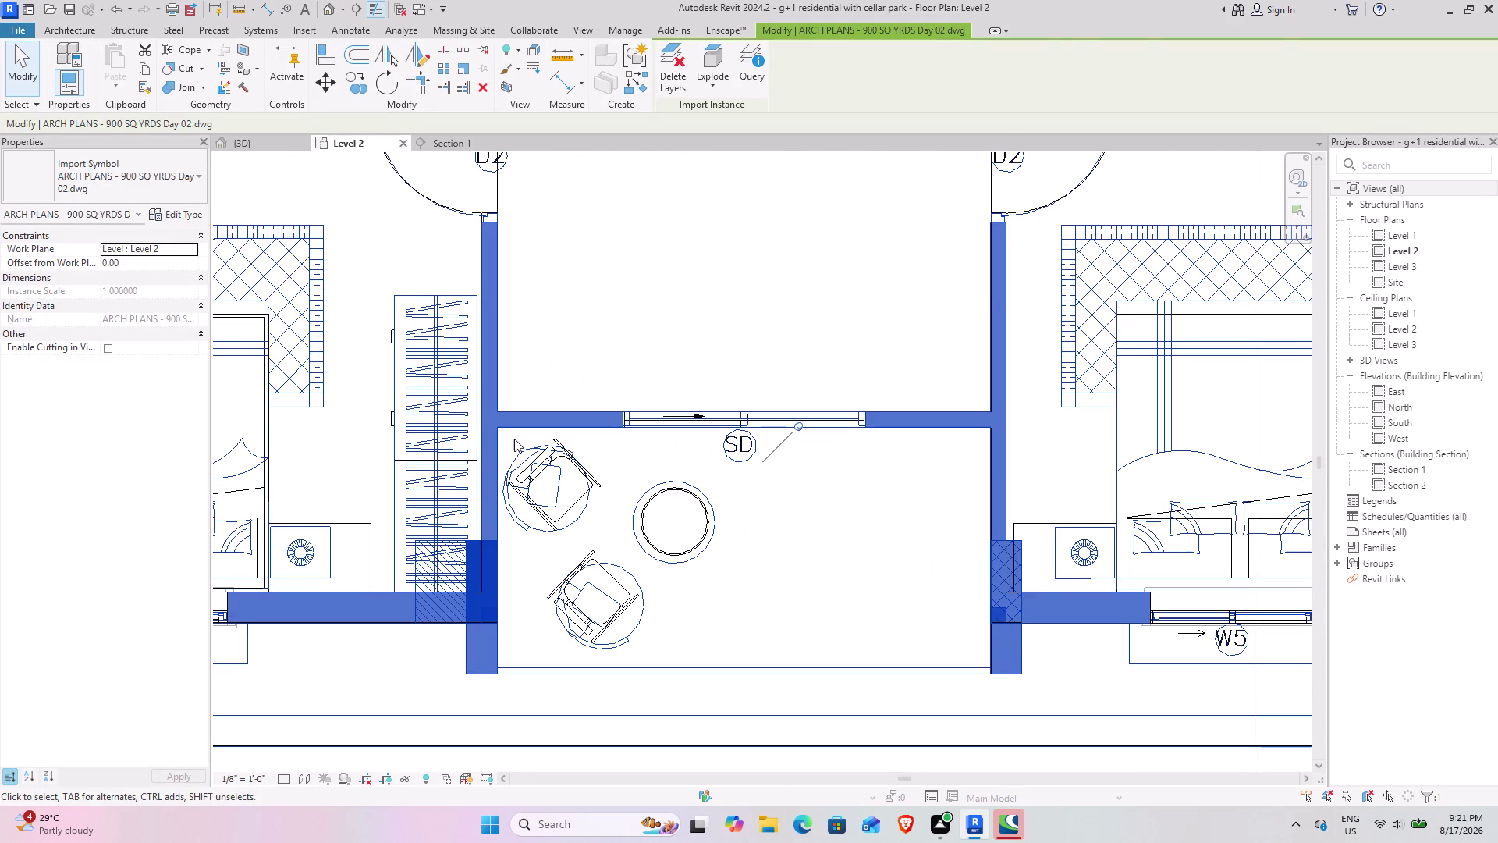
key(Escape)
key(Escape)
drag(446, 357, 472, 375)
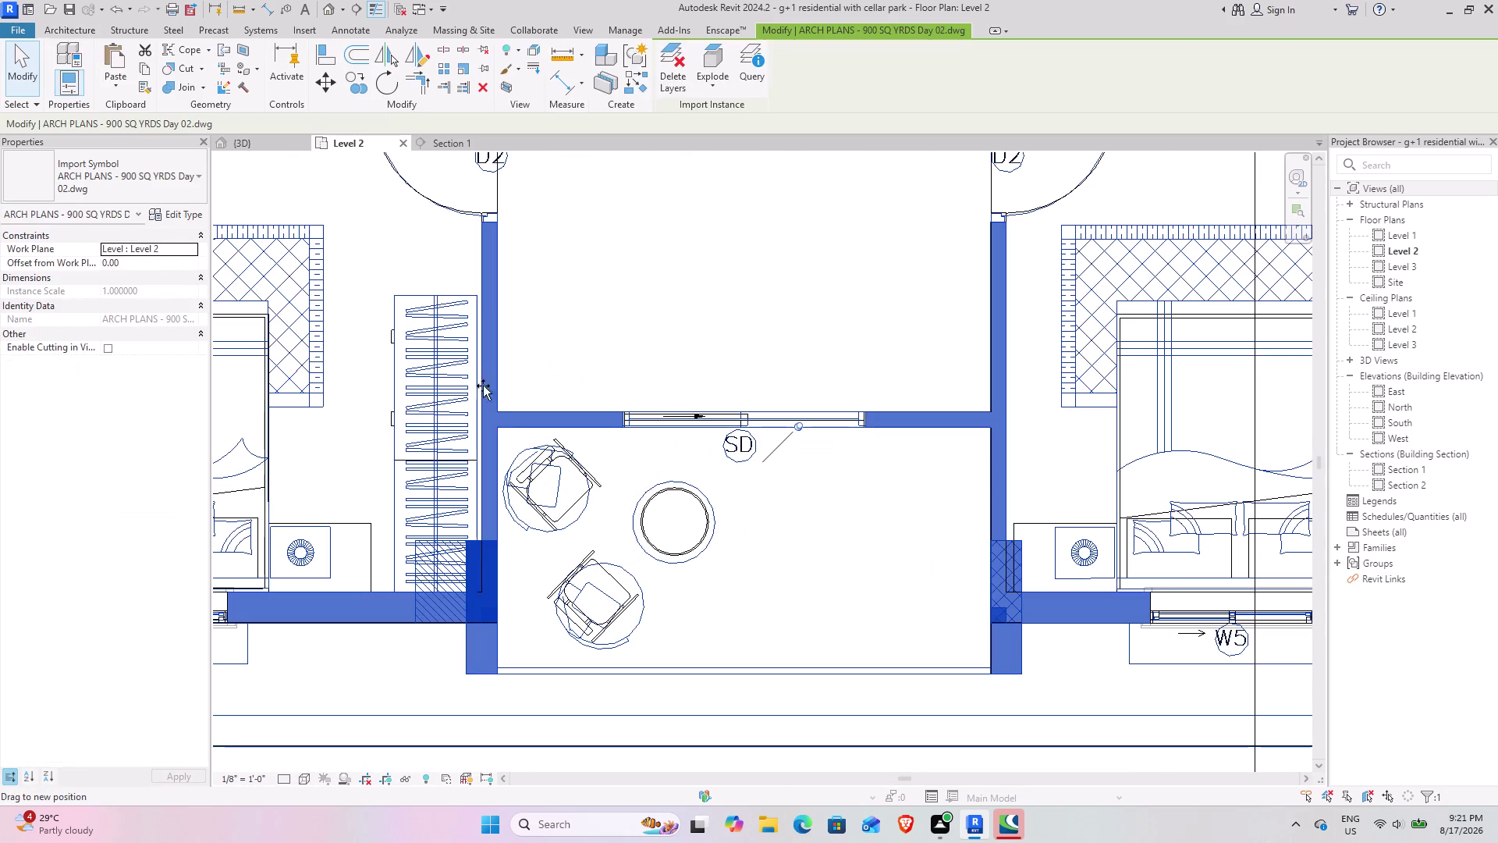
drag(472, 375, 510, 417)
key(Escape)
key(Escape)
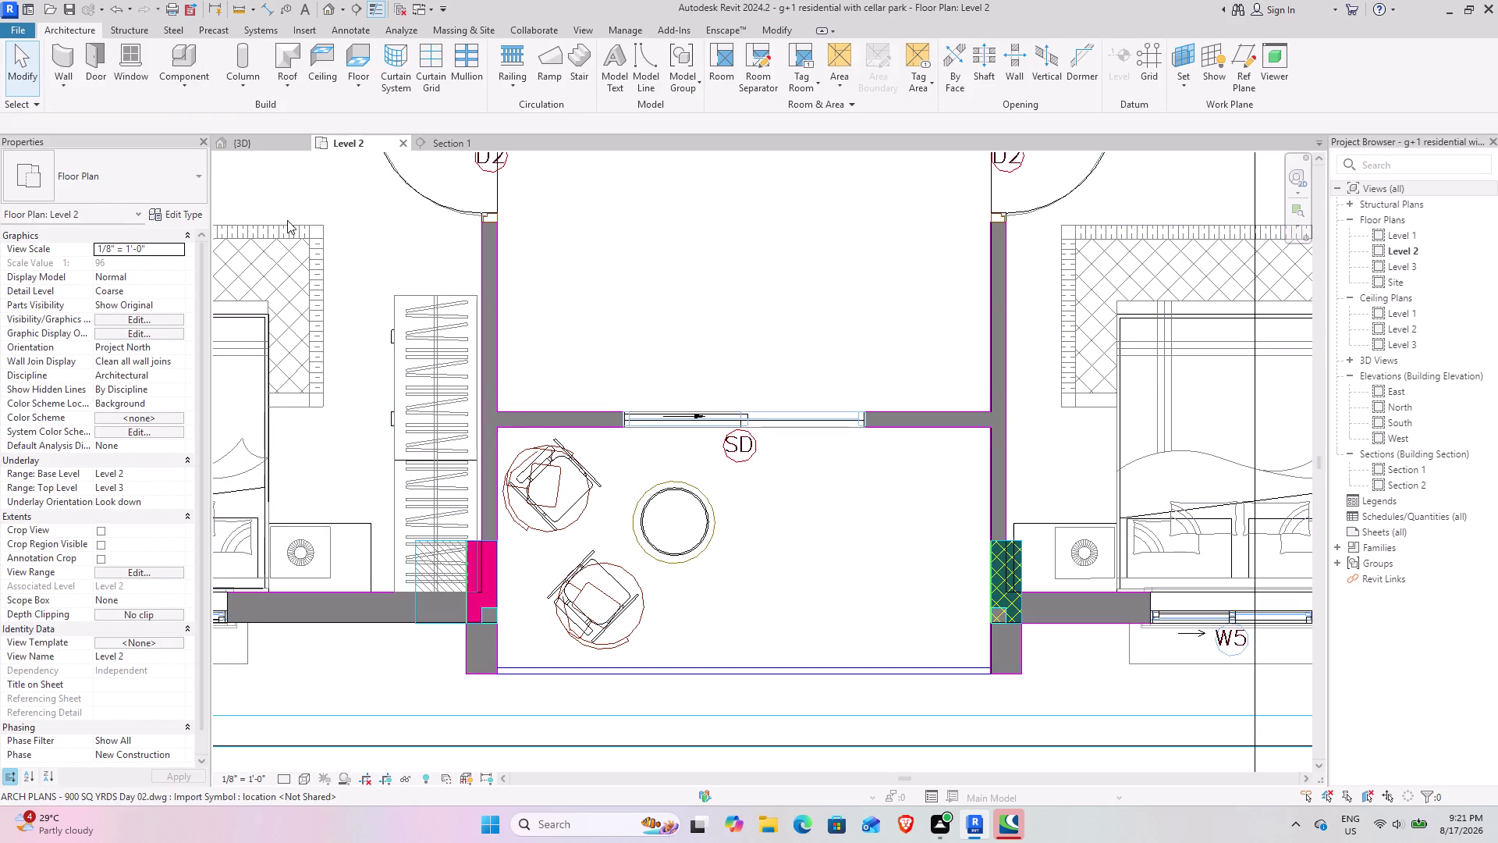
click(272, 149)
middle_drag(659, 636, 628, 471)
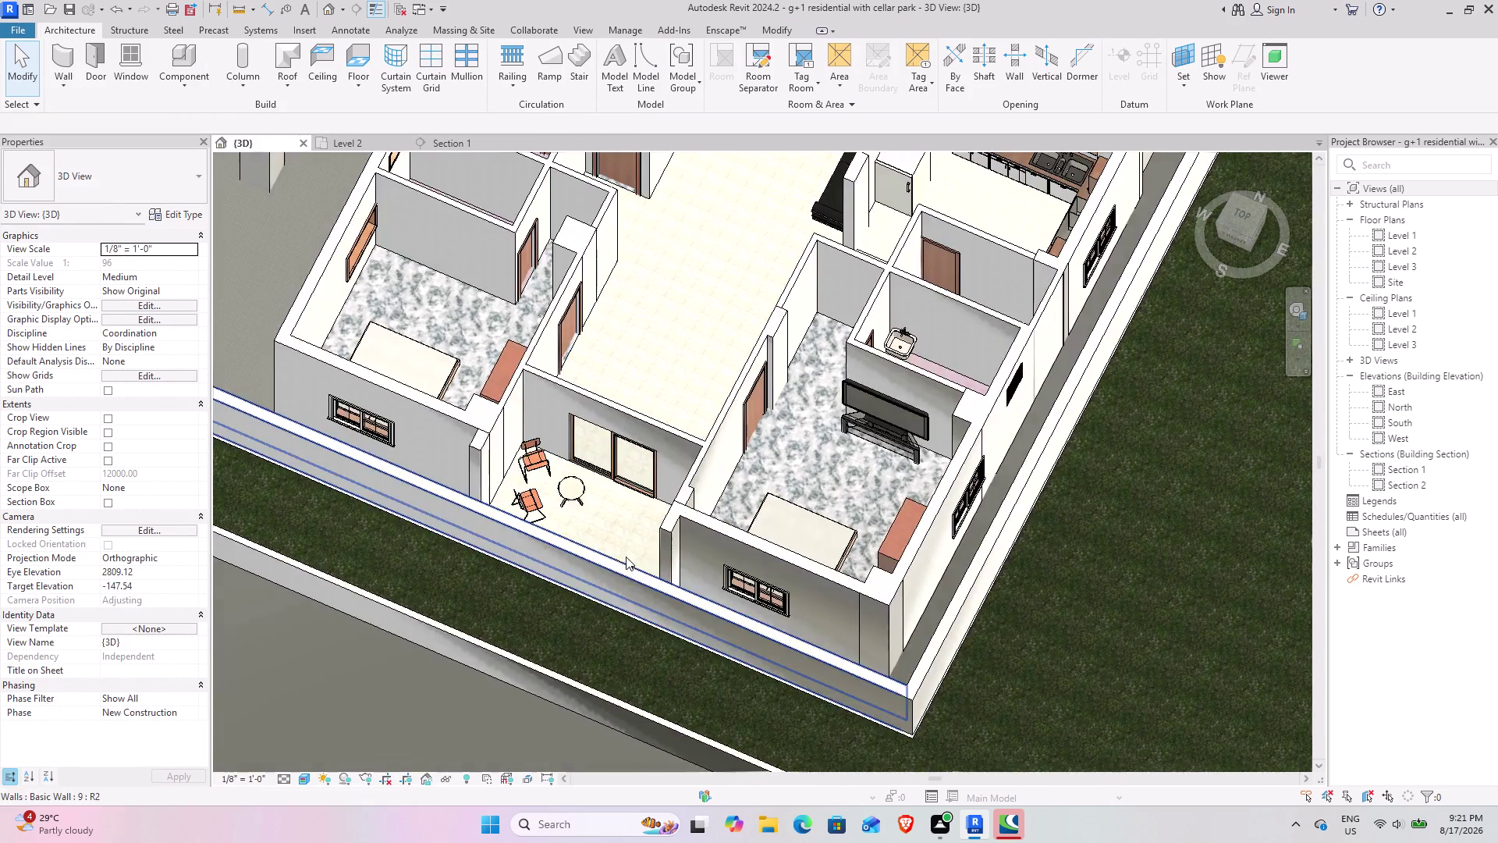
Window-select the two stacking chairs and end table in 3D, then pan to them in Level 2.
scroll(up, 3)
drag(425, 340, 545, 487)
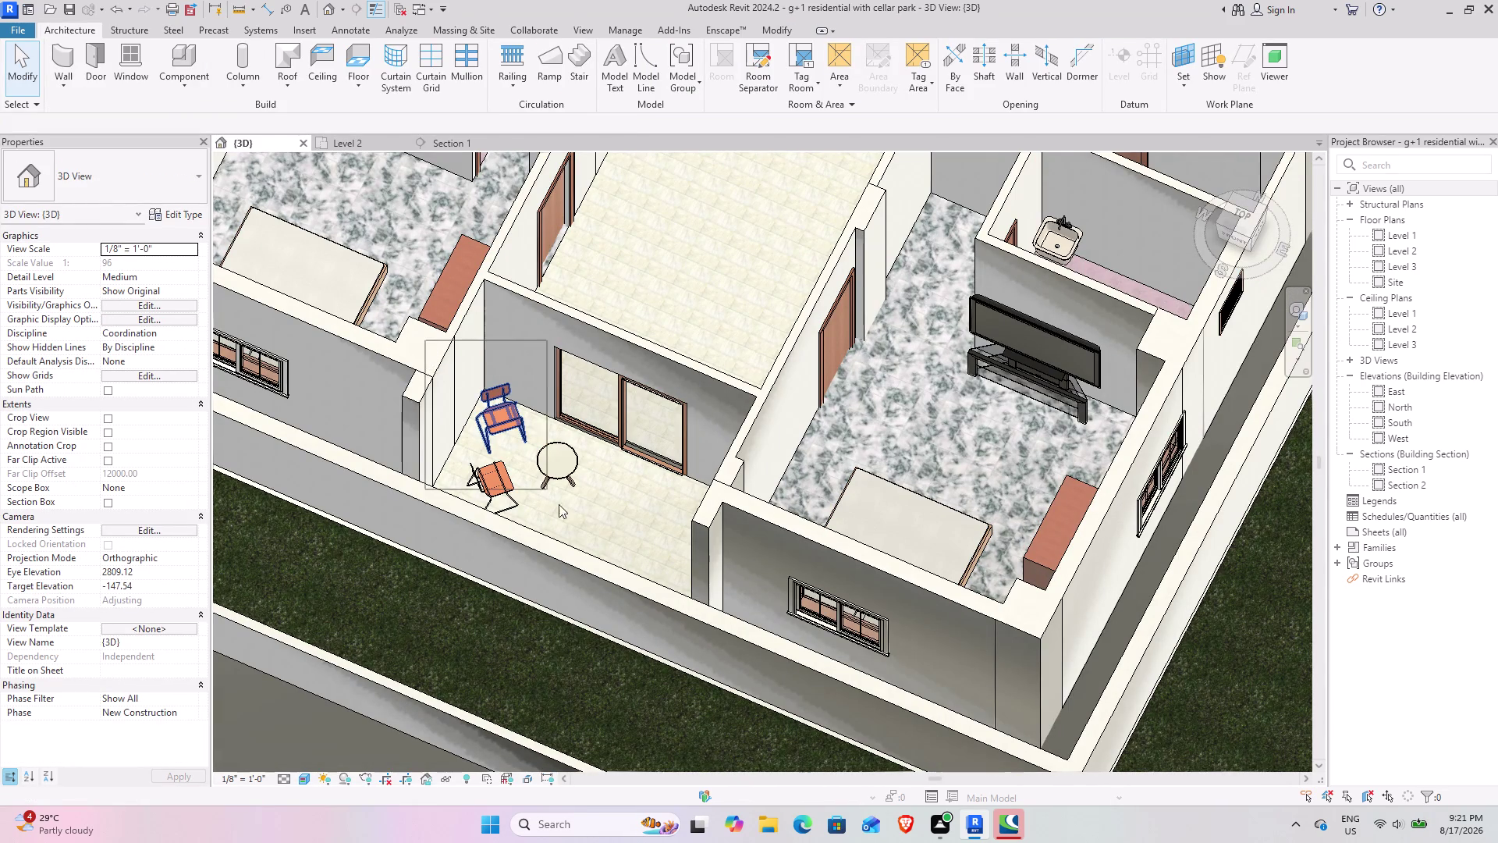
drag(544, 487, 596, 539)
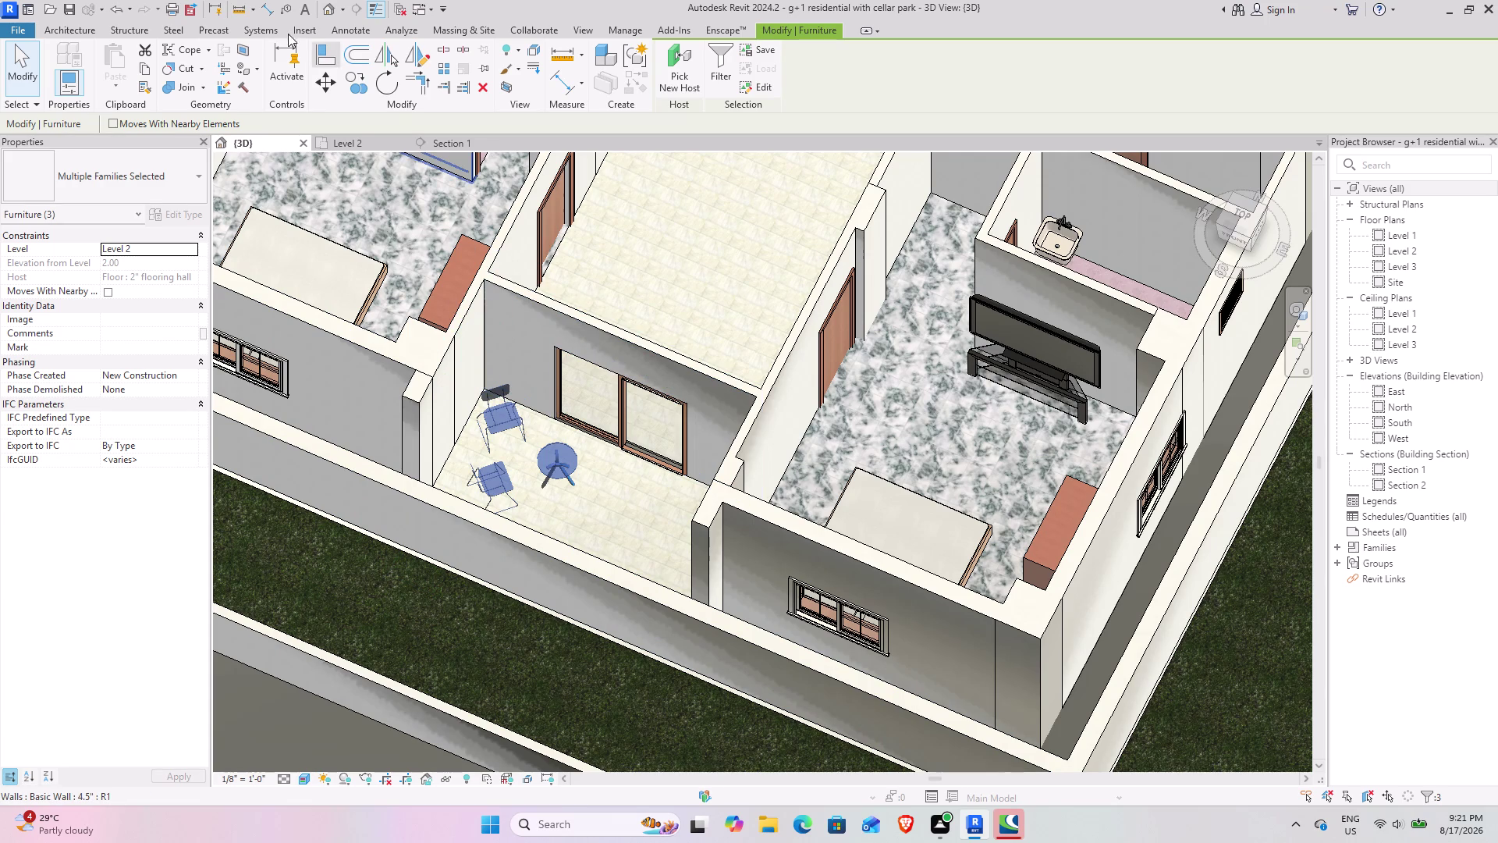
click(356, 137)
scroll(down, 3)
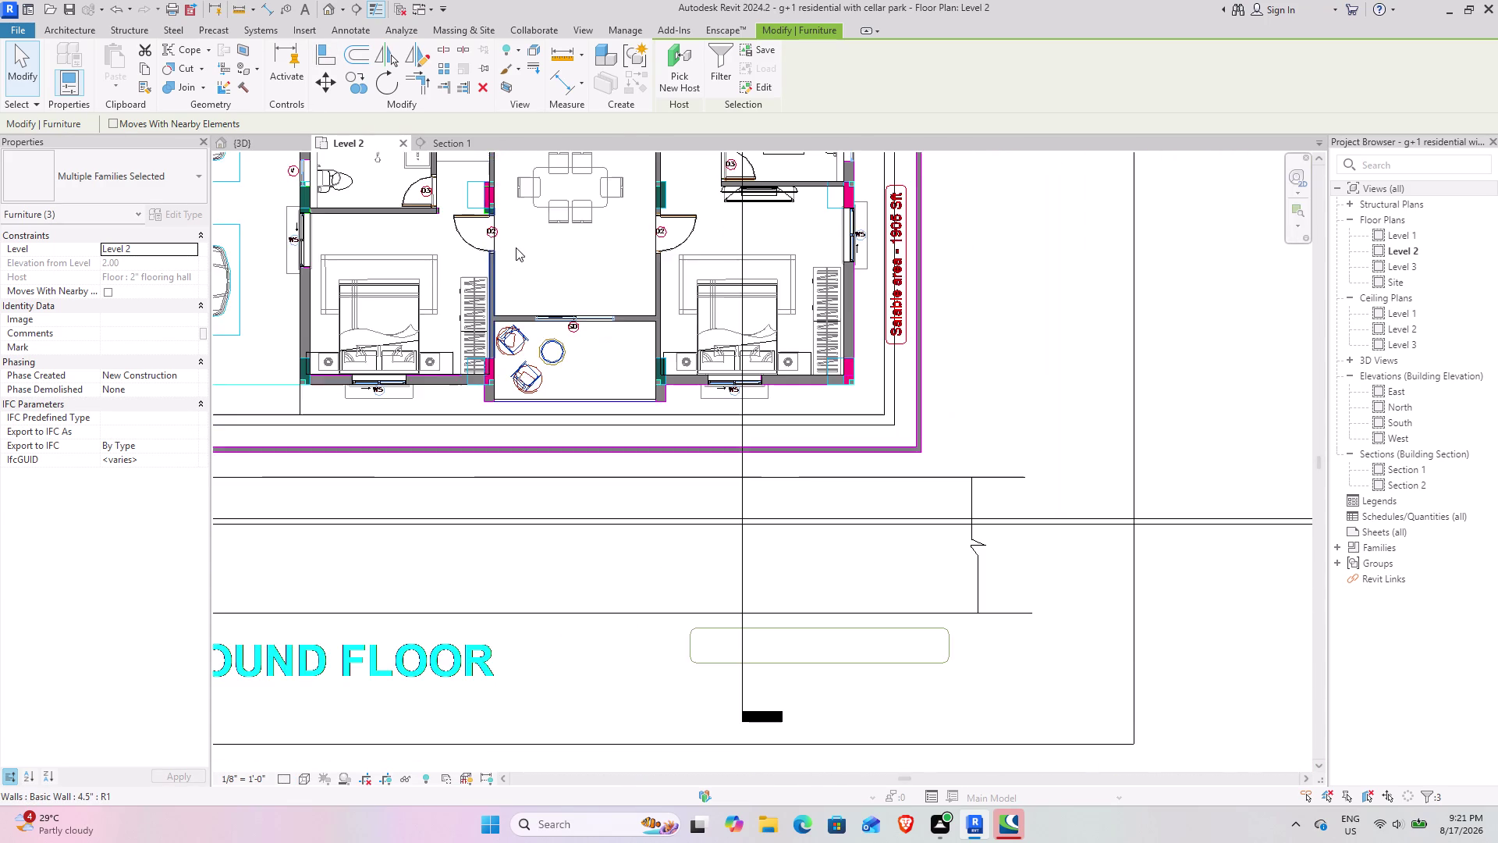
middle_drag(516, 233, 483, 529)
middle_drag(517, 283, 567, 552)
middle_drag(536, 323, 538, 594)
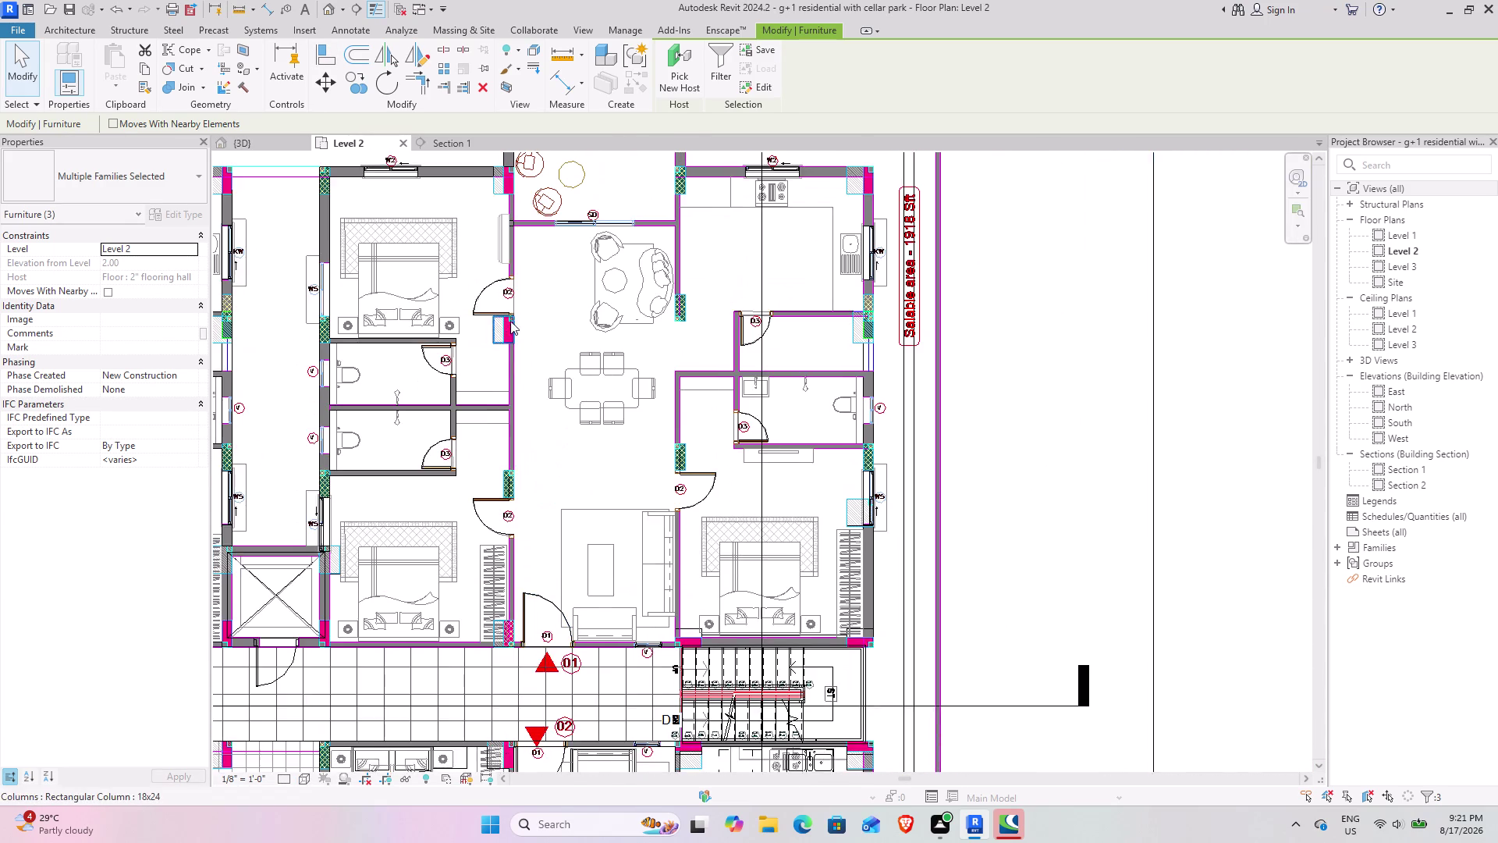
middle_drag(522, 353, 538, 520)
Start the Copy tool on the selected chairs and end table, framing the balcony.
scroll(up, 3)
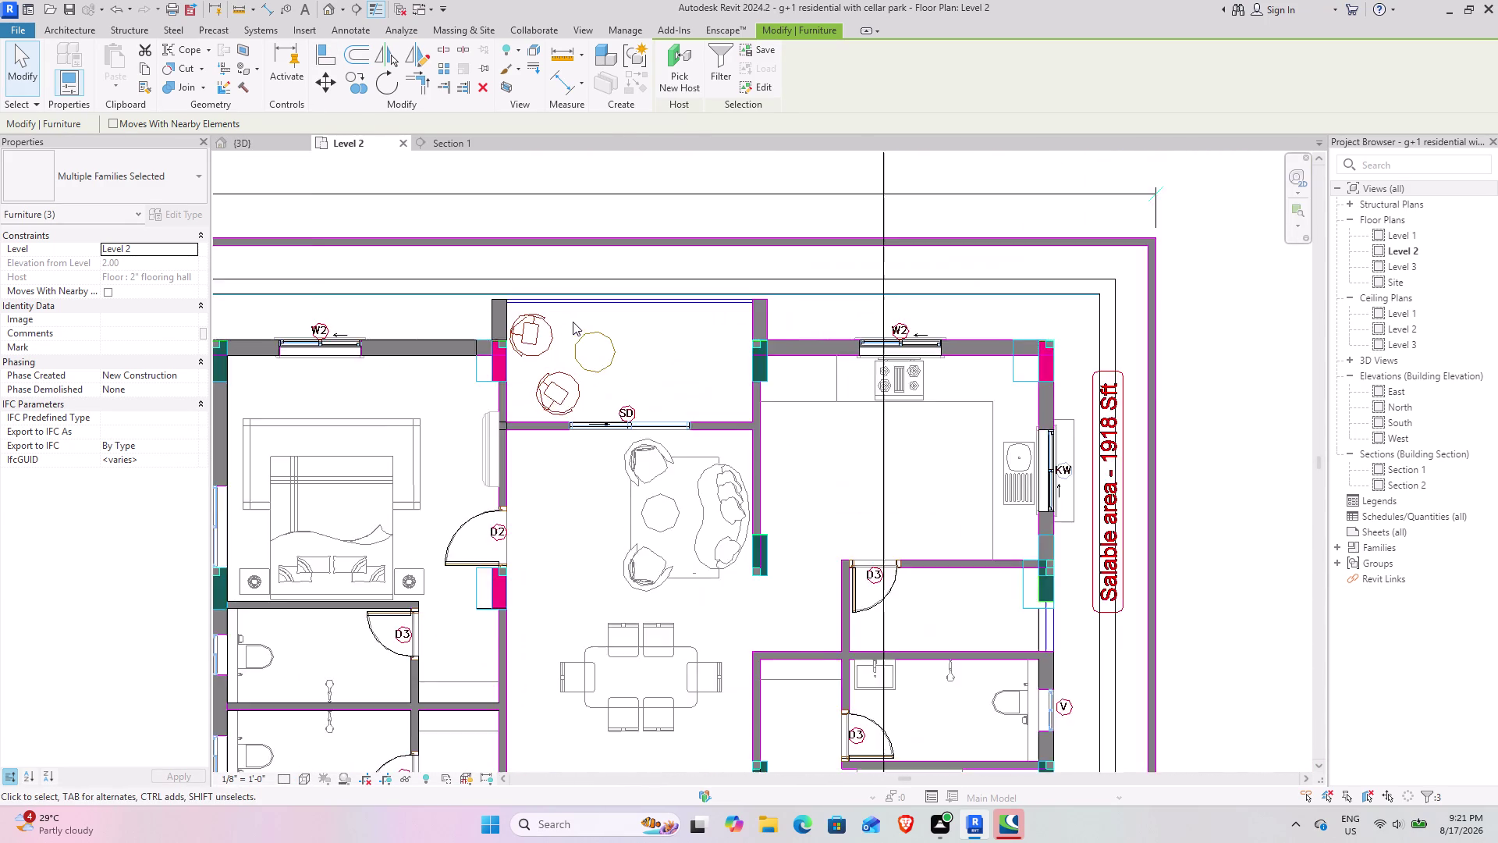
scroll(up, 3)
scroll(down, 3)
middle_drag(594, 499, 555, 252)
middle_drag(580, 427, 570, 239)
scroll(up, 3)
middle_drag(546, 591, 555, 453)
click(362, 81)
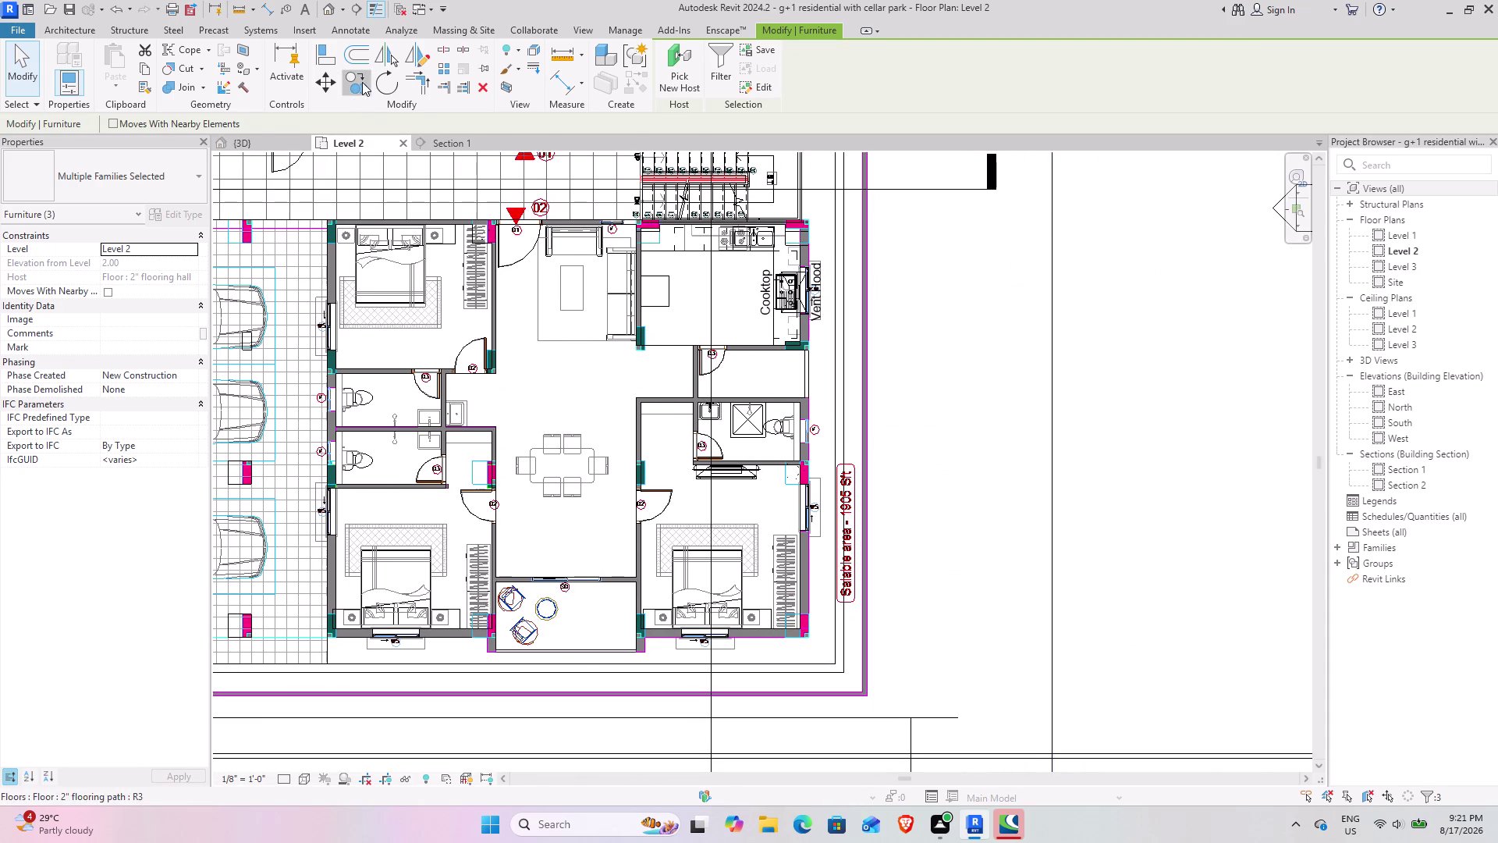
click(516, 603)
scroll(down, 3)
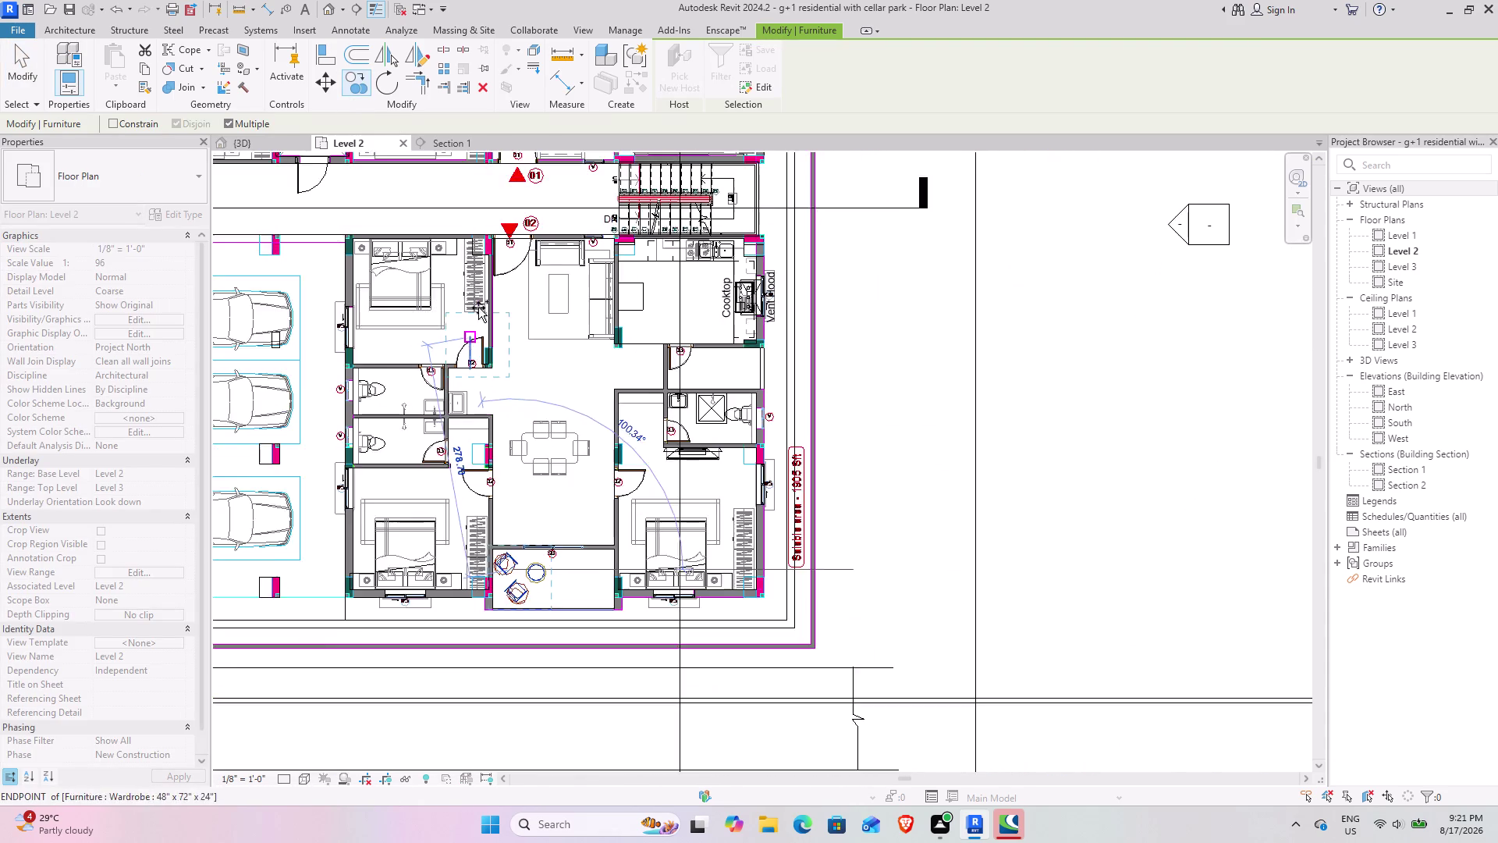
middle_drag(481, 294, 550, 615)
scroll(up, 3)
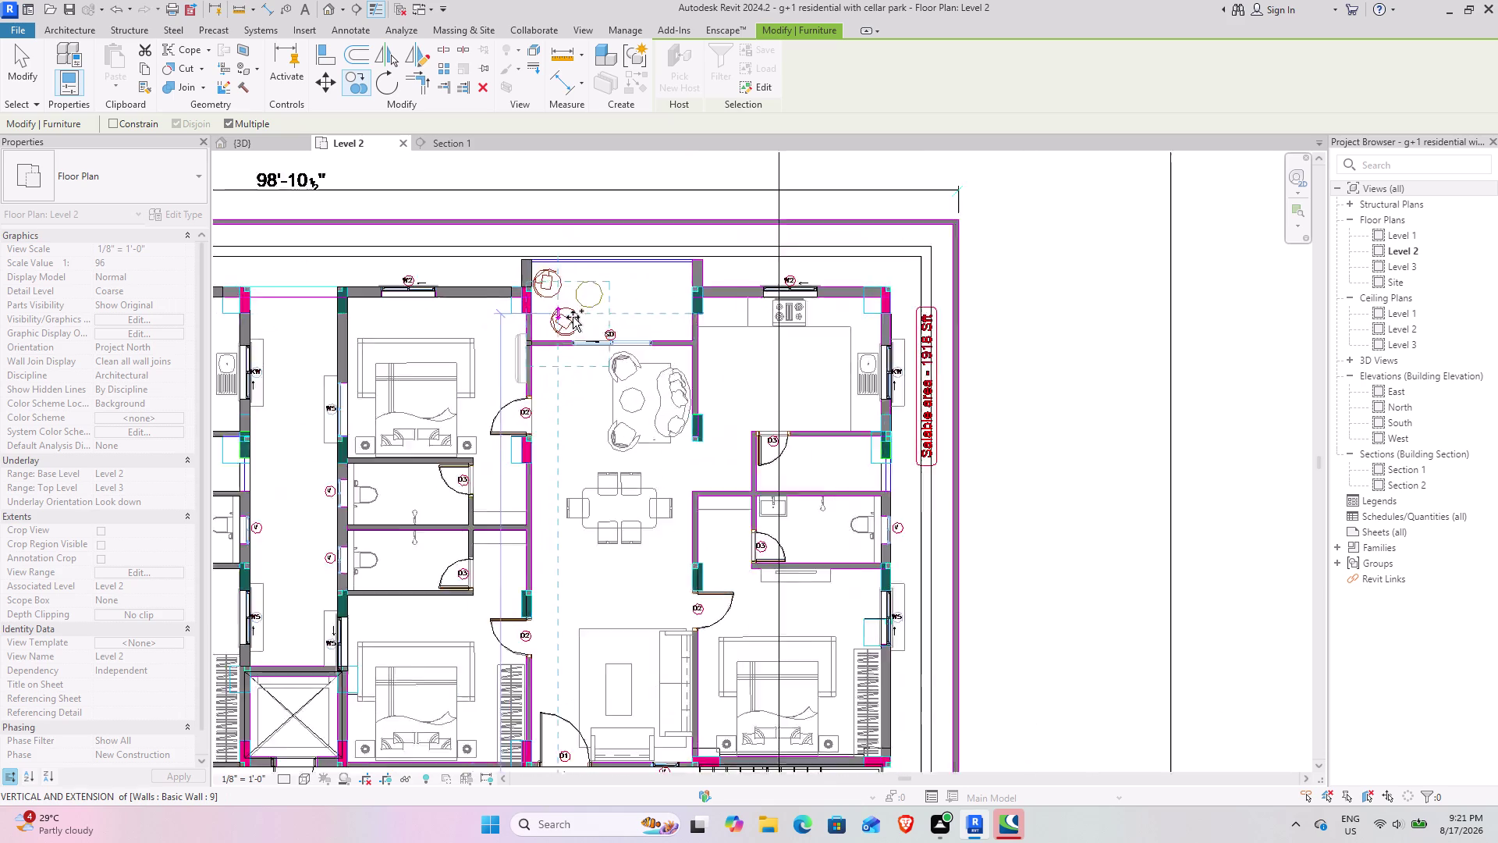
scroll(up, 3)
middle_drag(585, 257, 573, 348)
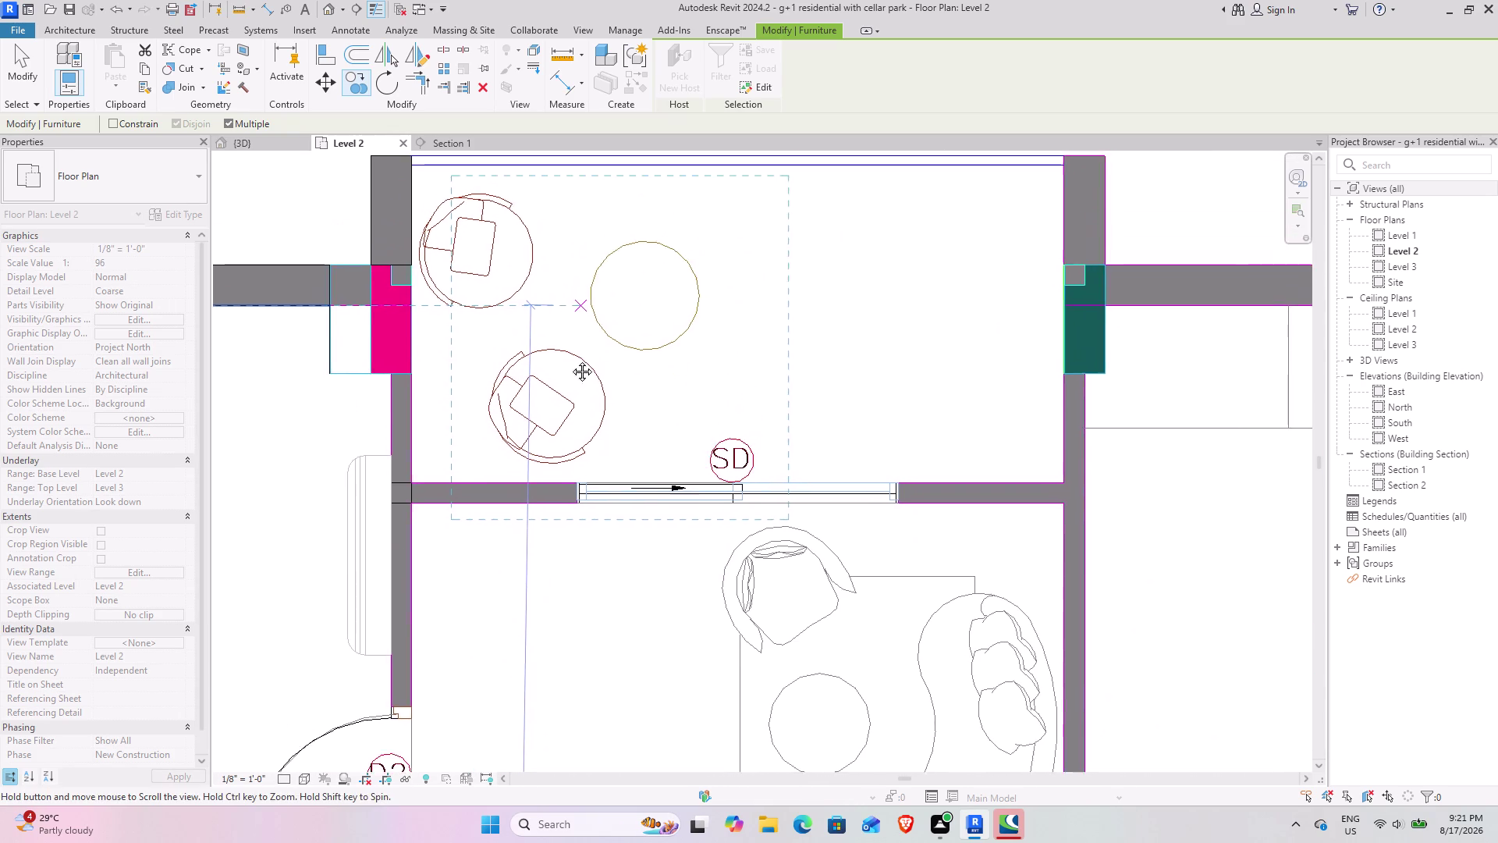
middle_drag(573, 348, 566, 414)
Pick the base point and place the furniture copy on the neighbouring unit's balcony.
click(558, 387)
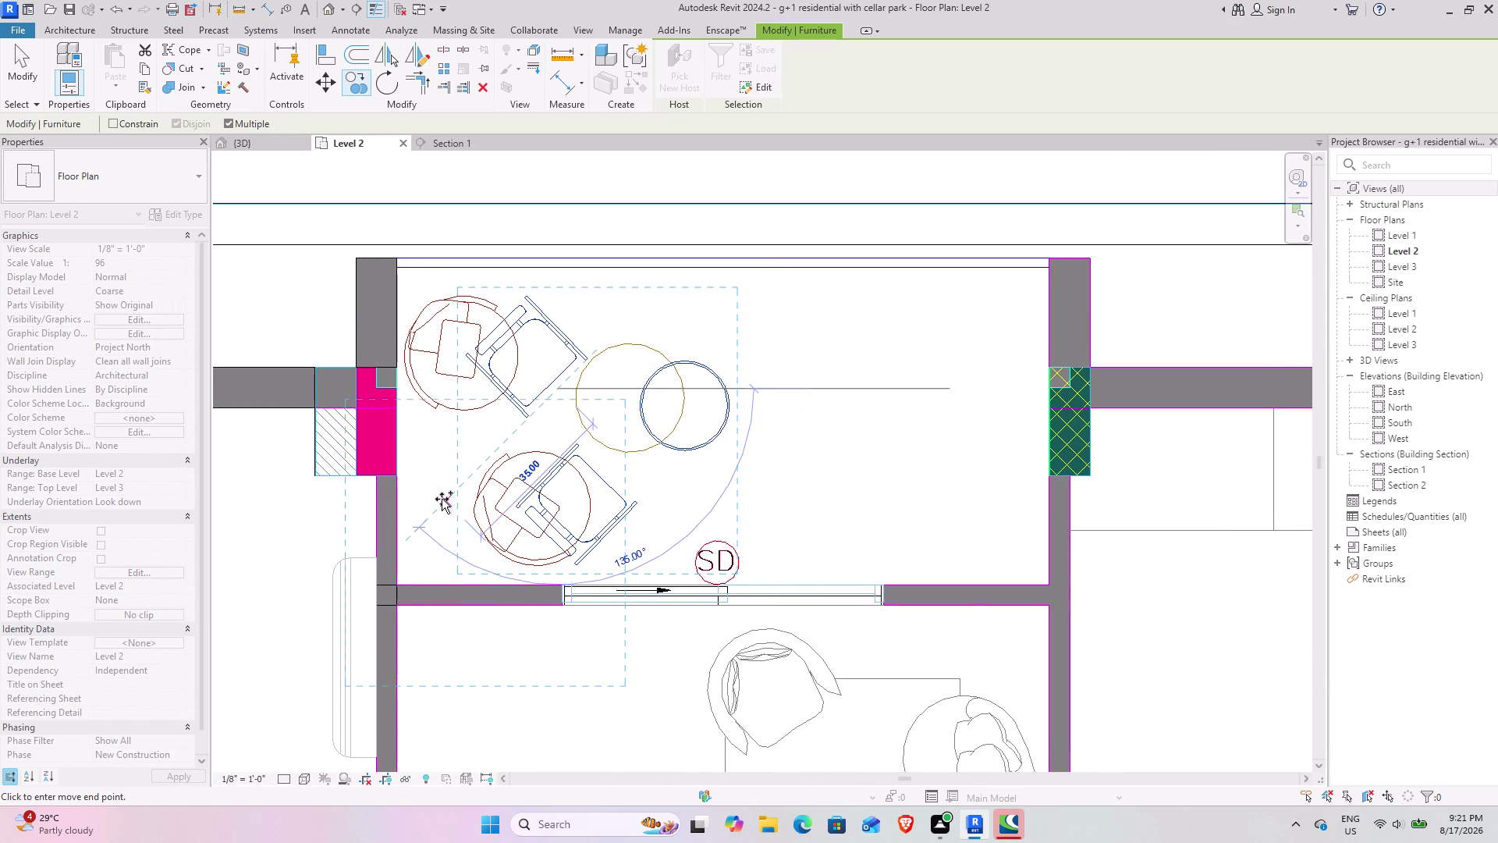
scroll(down, 3)
middle_drag(441, 499, 955, 390)
scroll(up, 3)
middle_drag(569, 392, 681, 393)
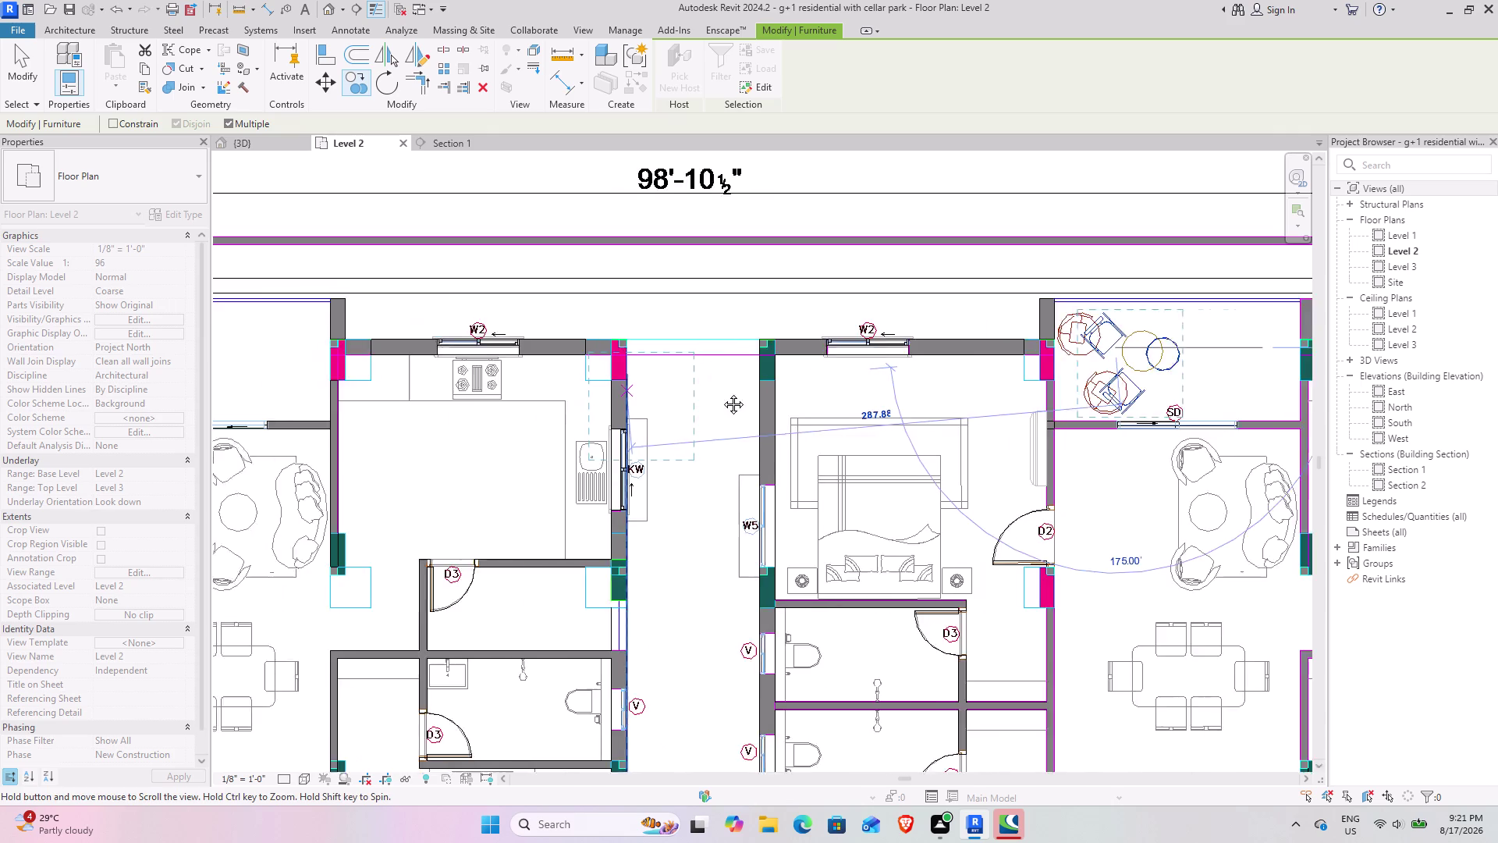
middle_drag(681, 393, 964, 393)
click(474, 355)
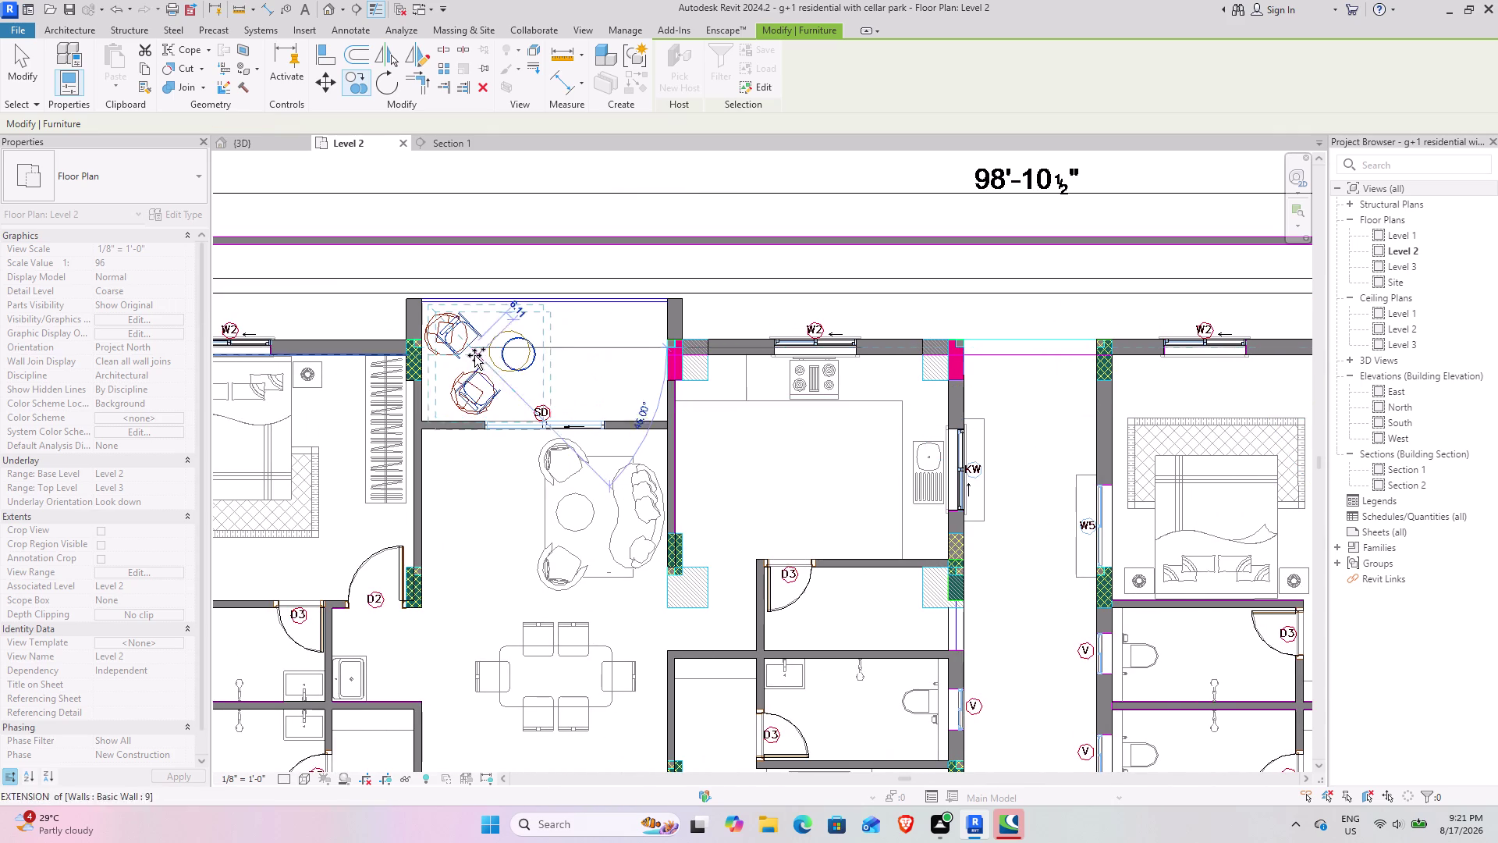
scroll(down, 3)
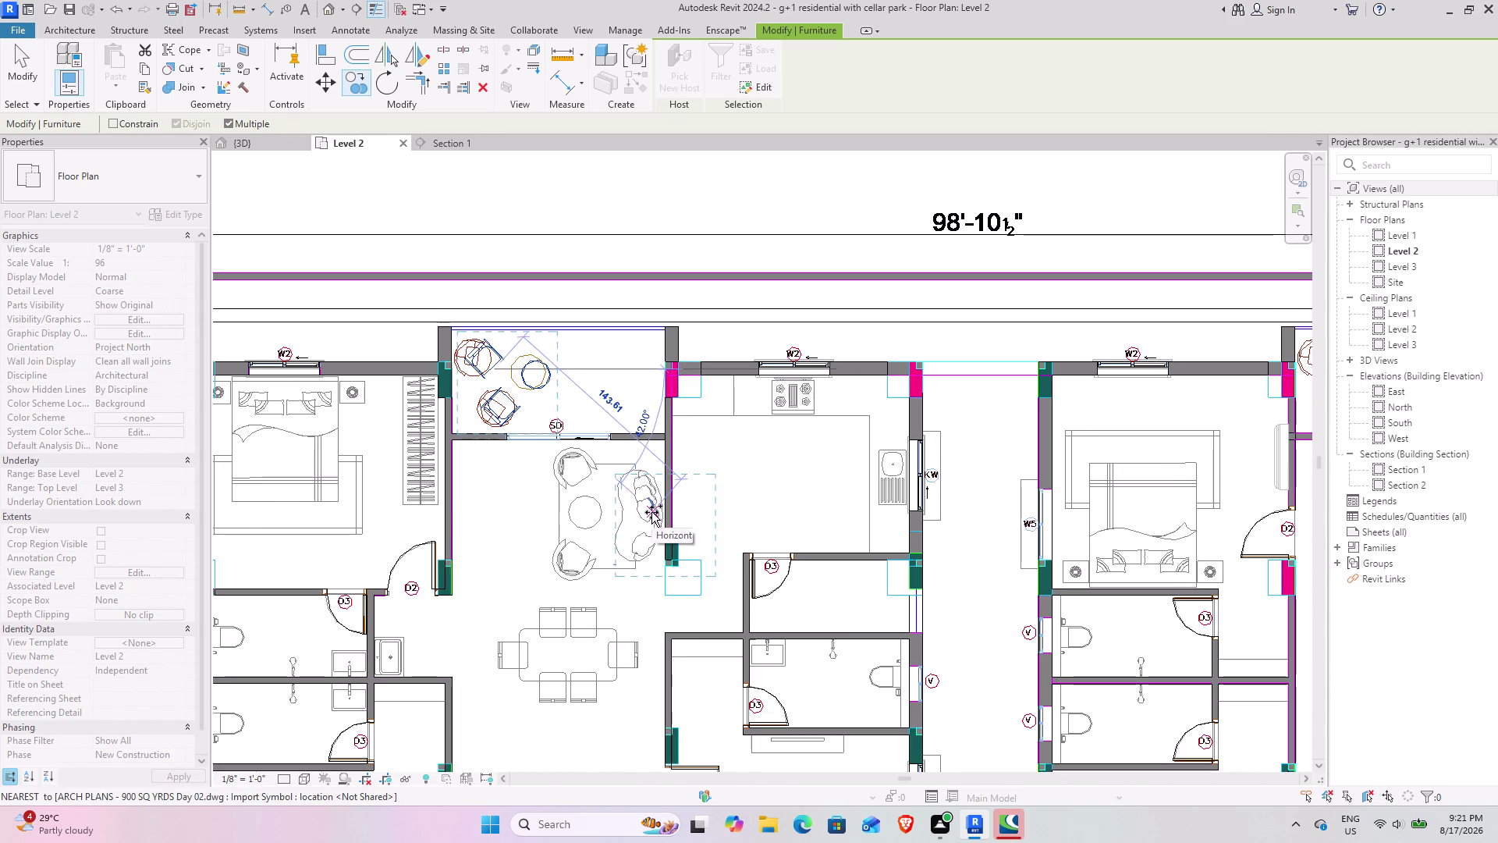
key(Escape)
middle_drag(718, 524, 623, 407)
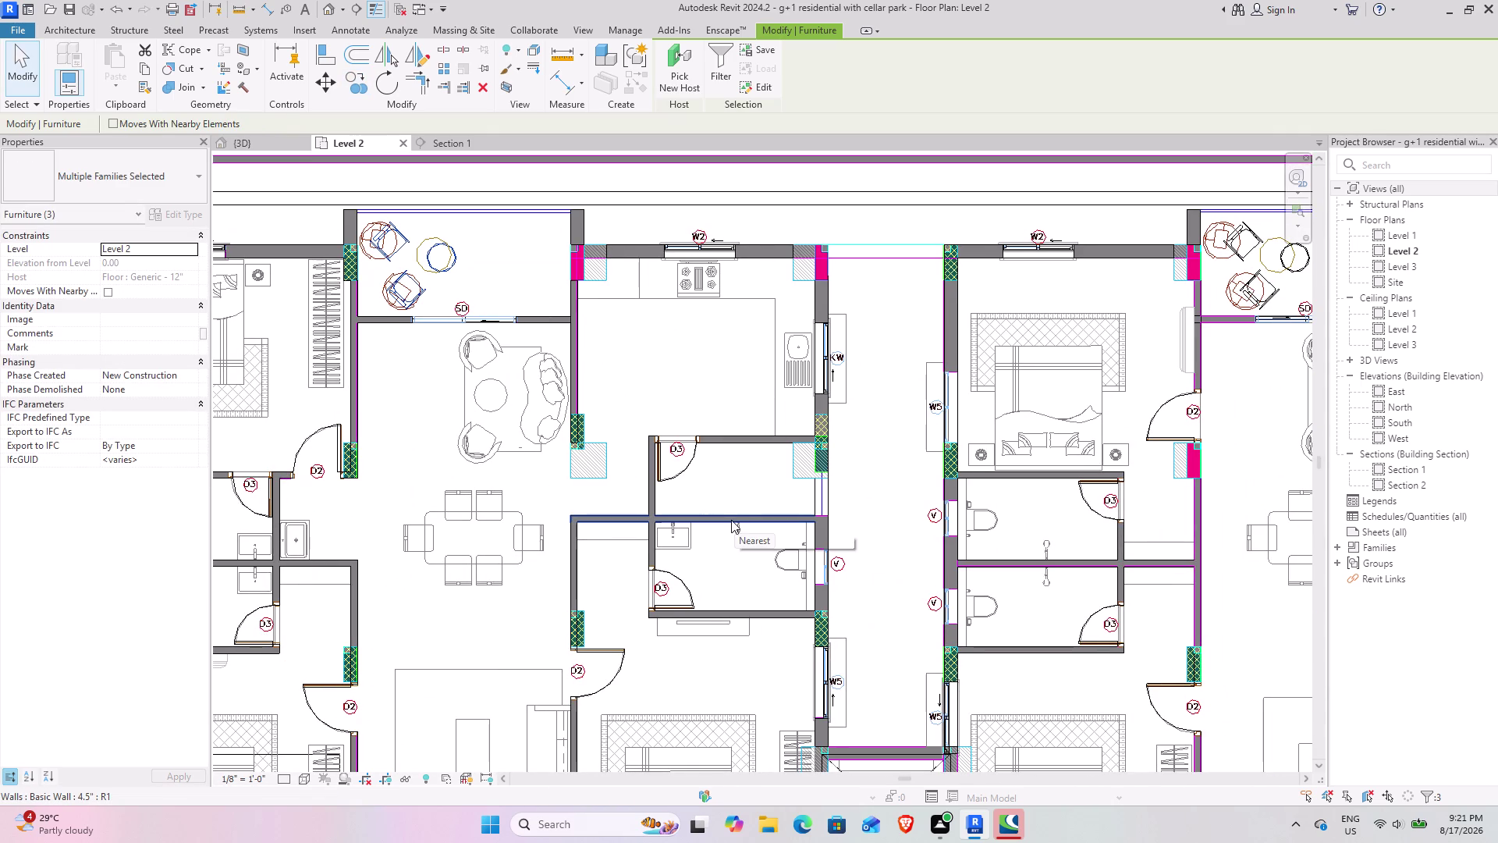
scroll(down, 3)
middle_drag(853, 551, 563, 287)
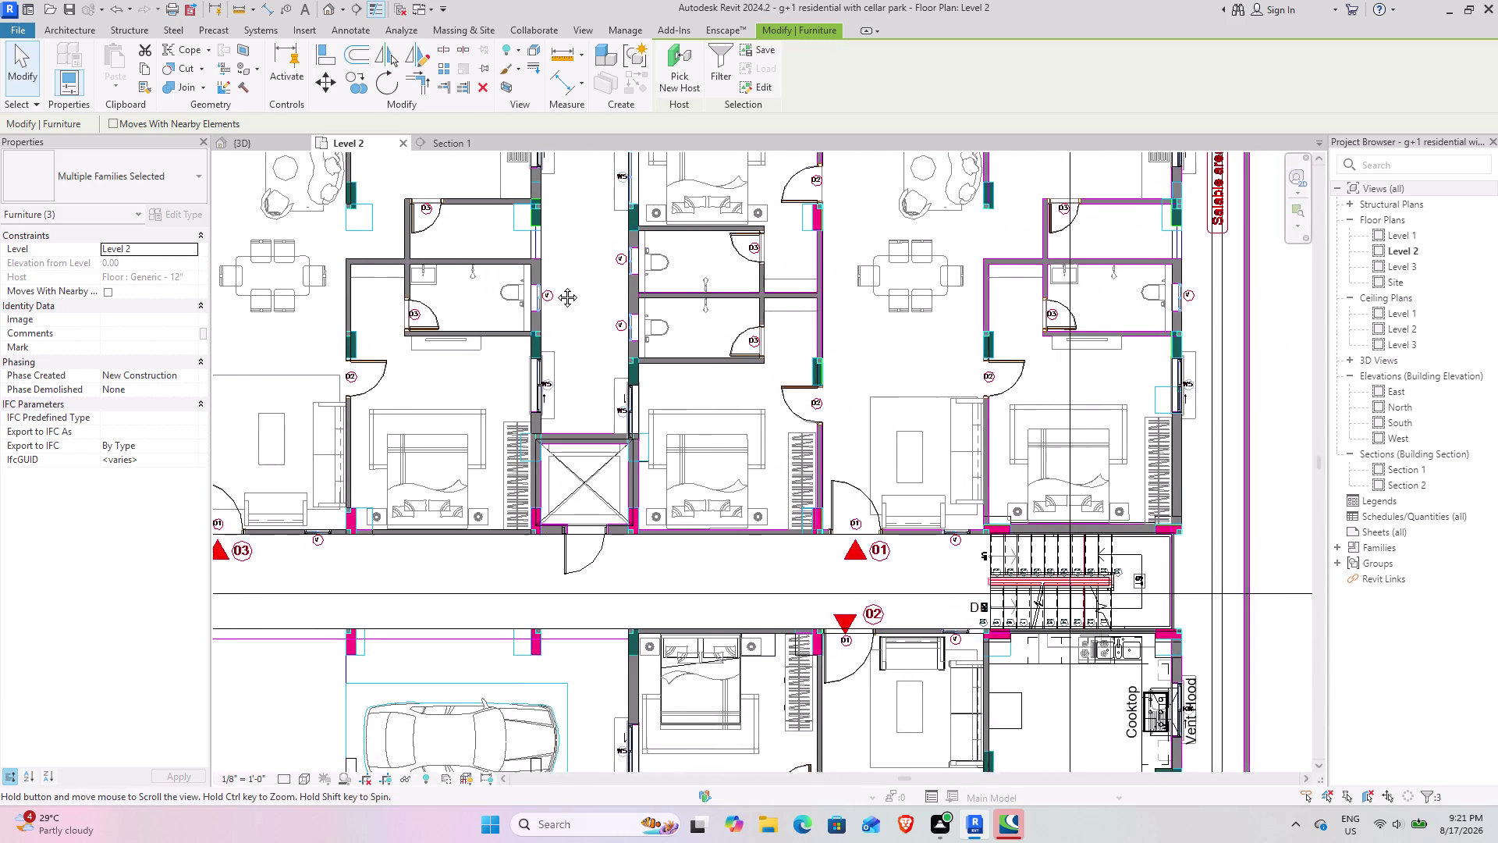
middle_drag(563, 288, 548, 286)
middle_drag(790, 444, 677, 270)
middle_drag(699, 513, 679, 483)
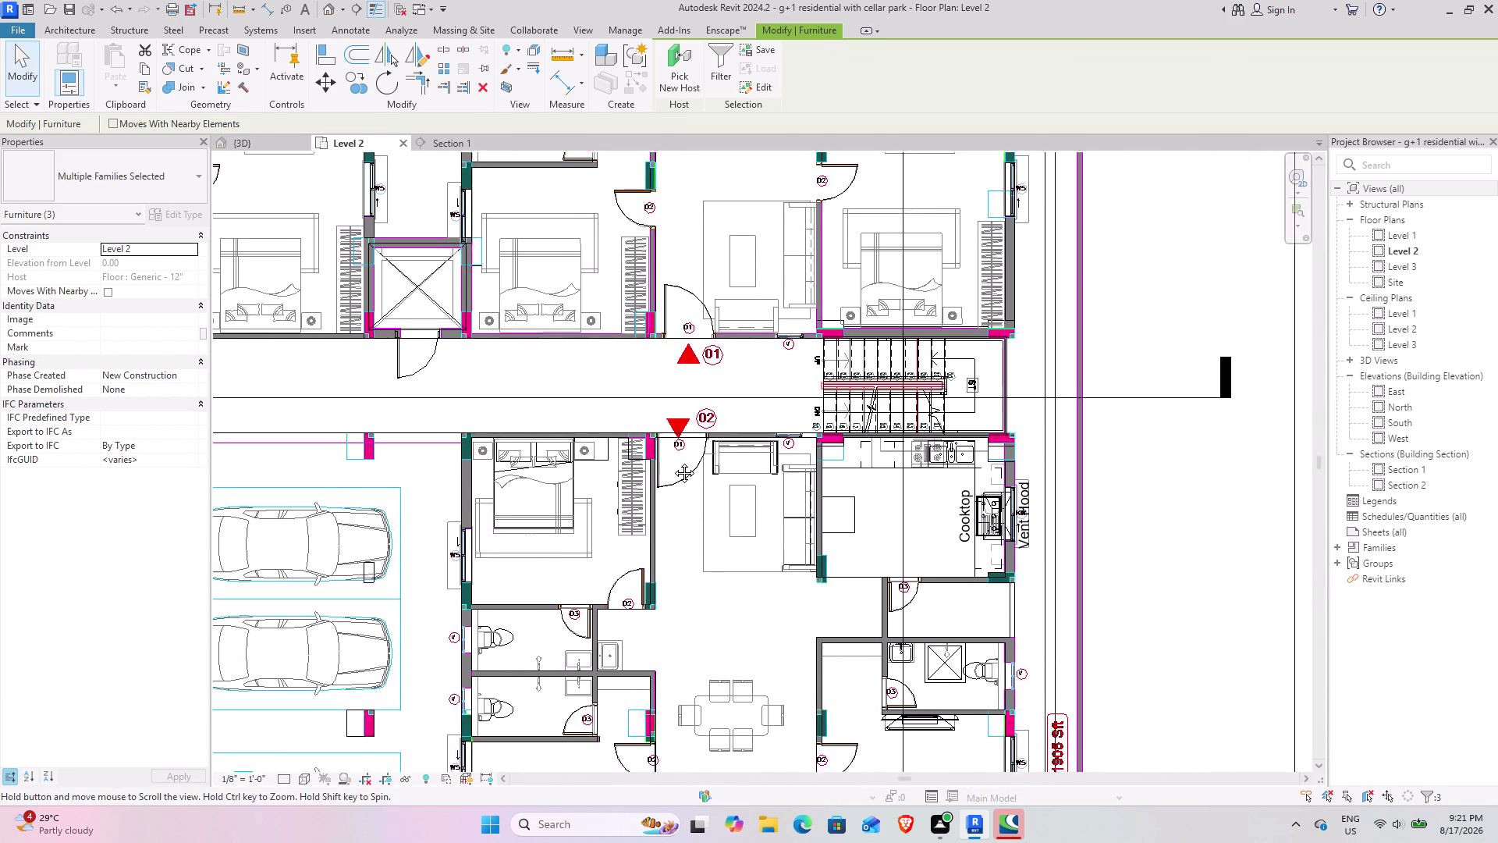
middle_drag(680, 482, 662, 433)
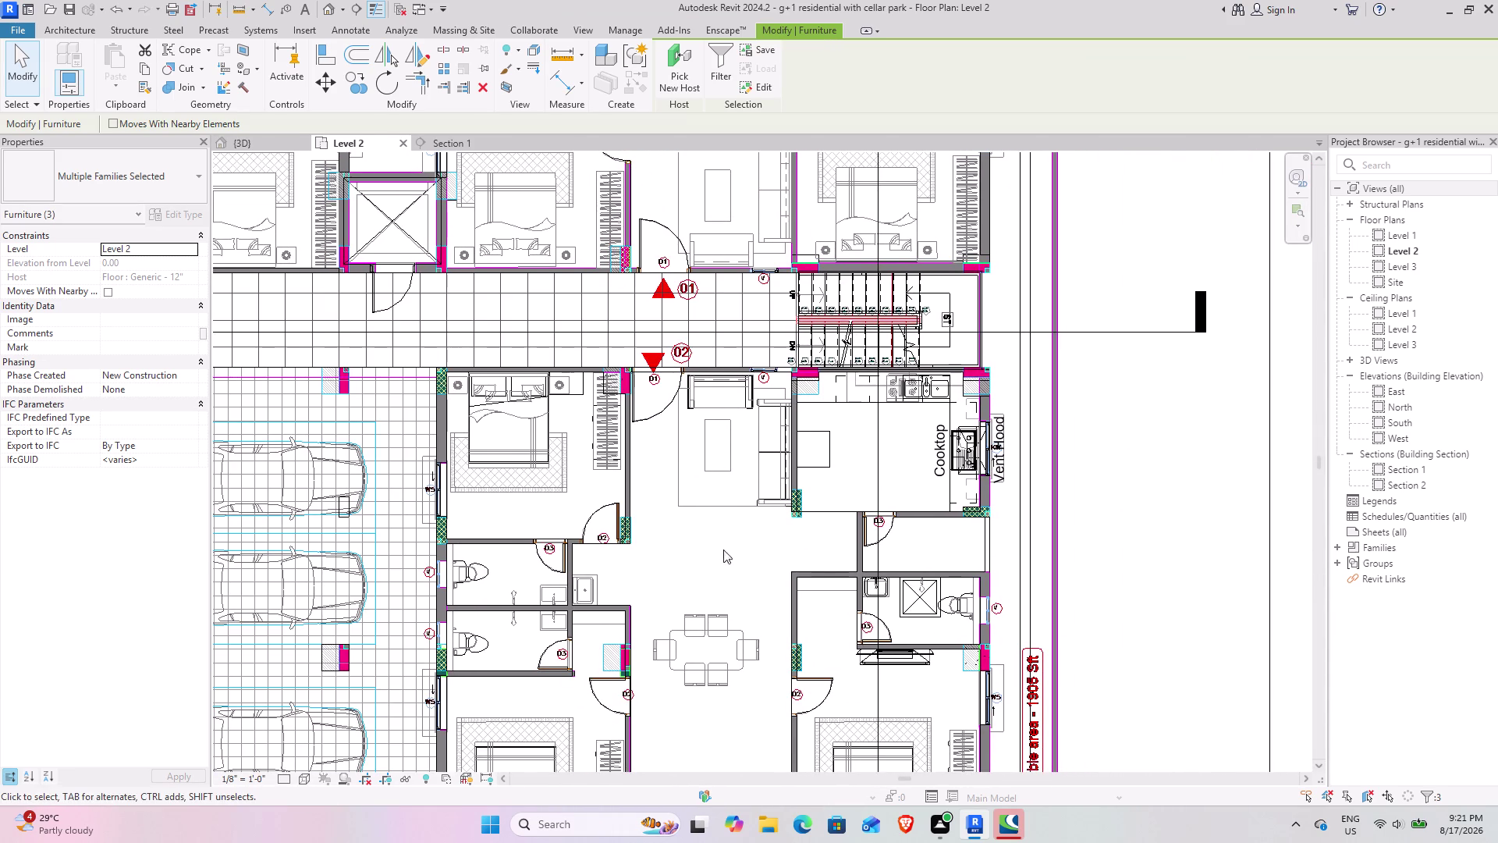
middle_drag(710, 541, 699, 484)
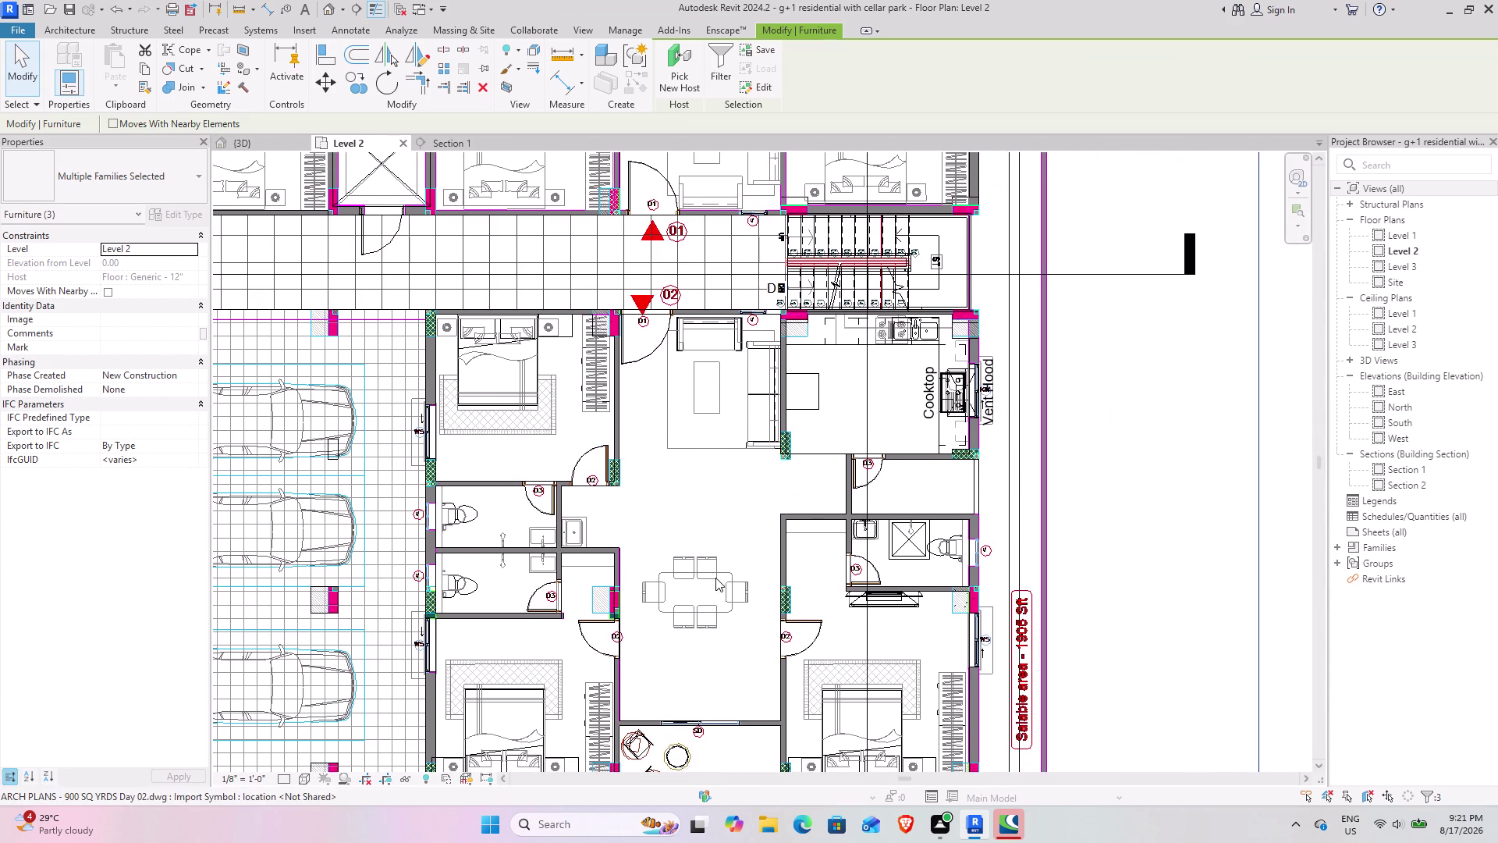
middle_drag(696, 567, 655, 463)
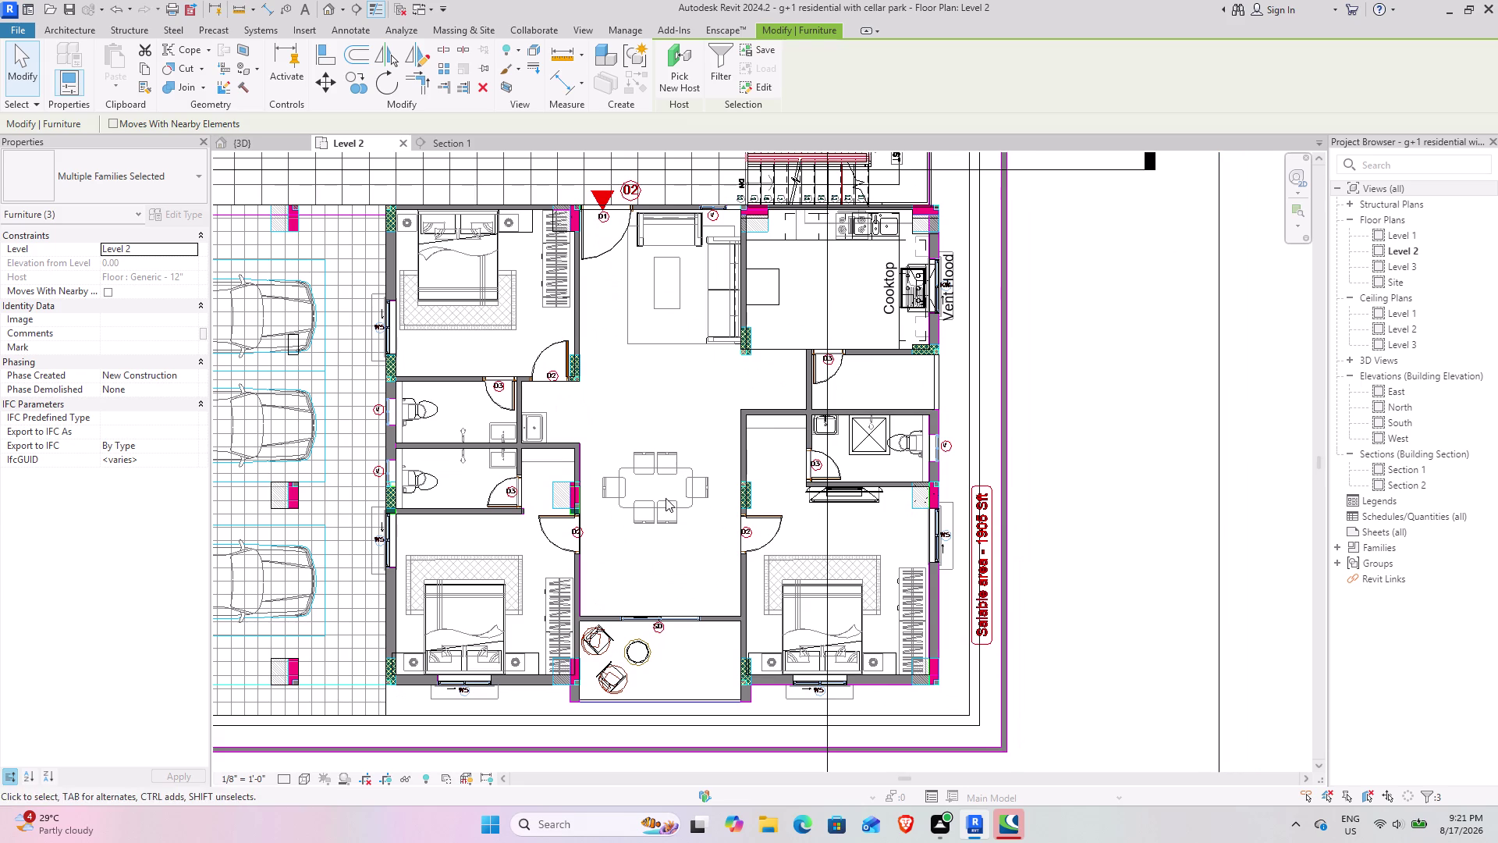
scroll(up, 3)
scroll(up, 3)
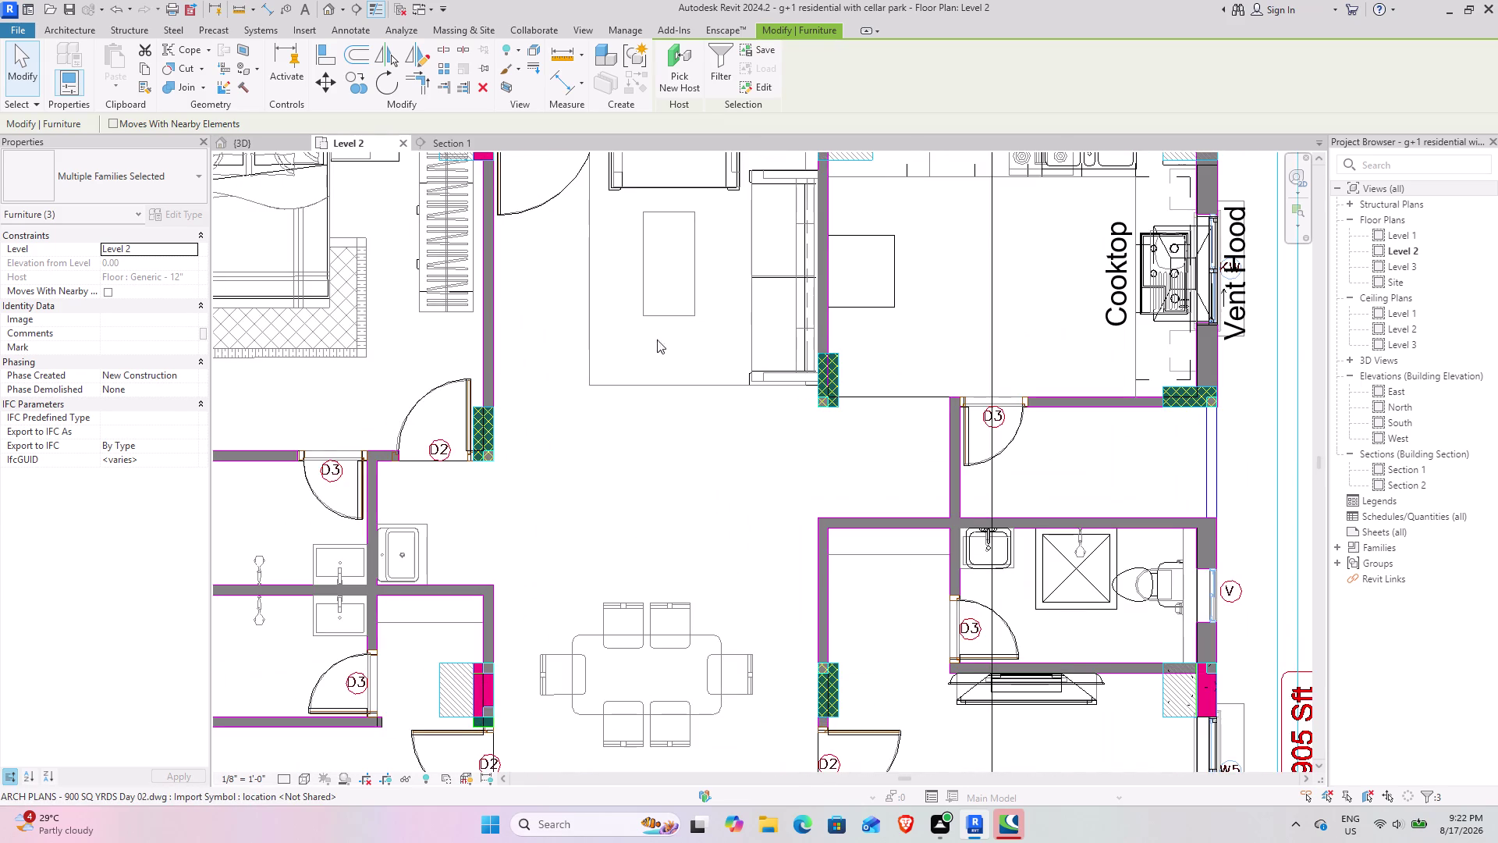
click(271, 142)
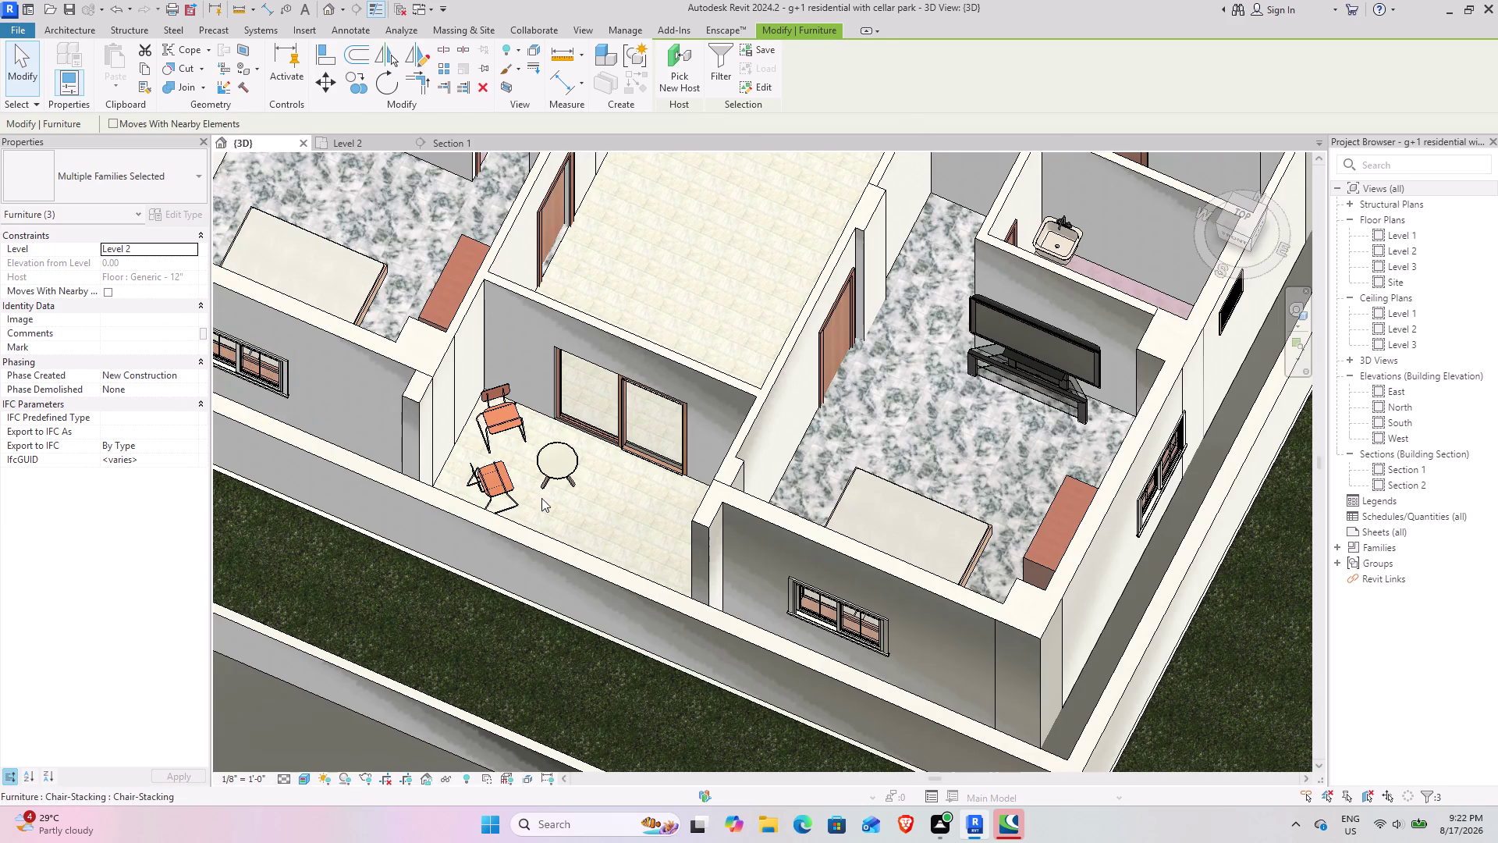
scroll(down, 3)
middle_drag(681, 333, 737, 566)
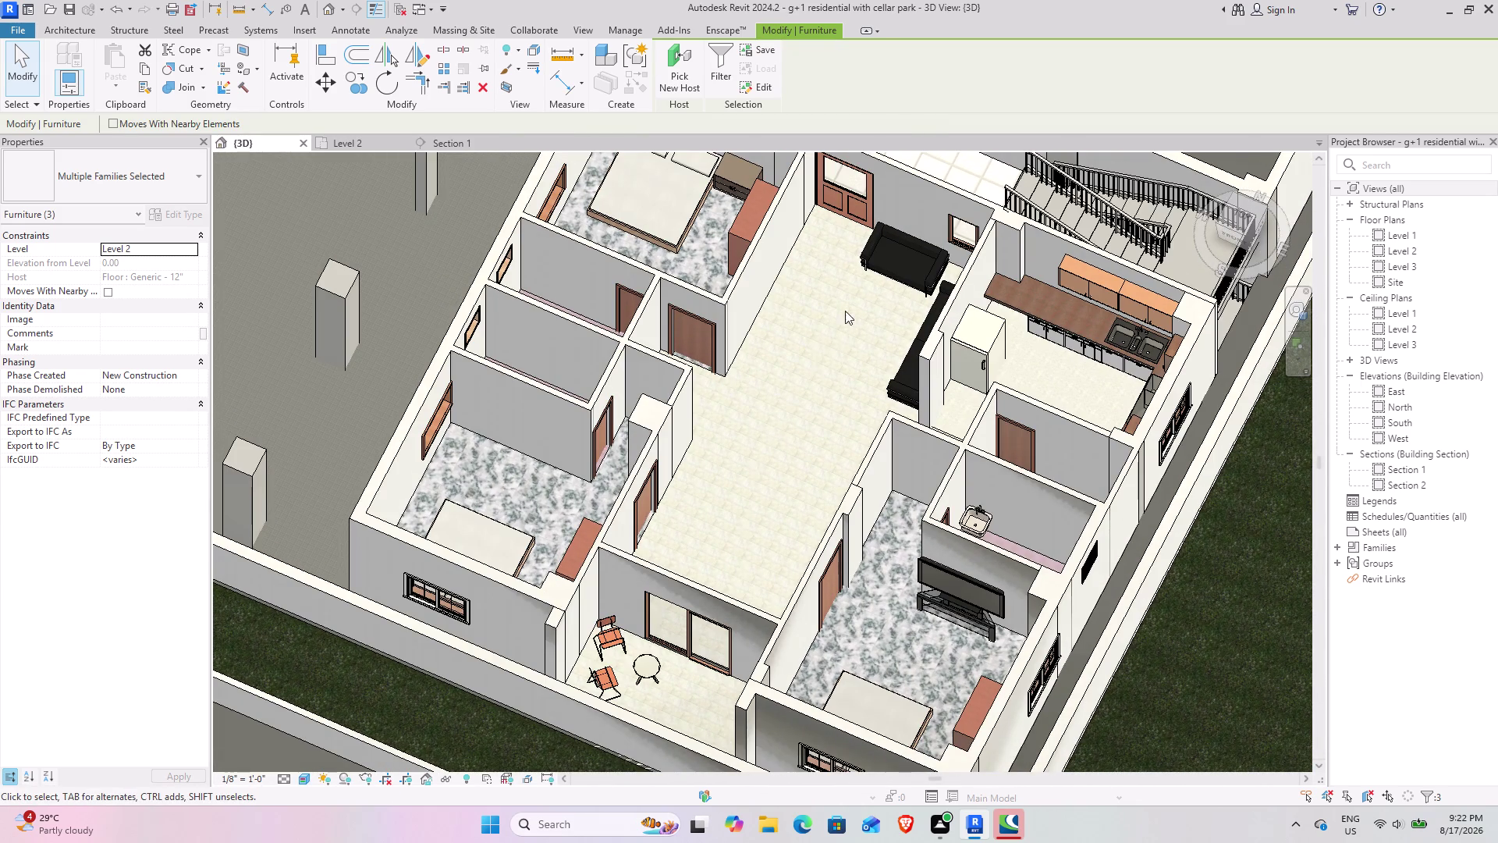
click(343, 136)
middle_drag(648, 331, 637, 393)
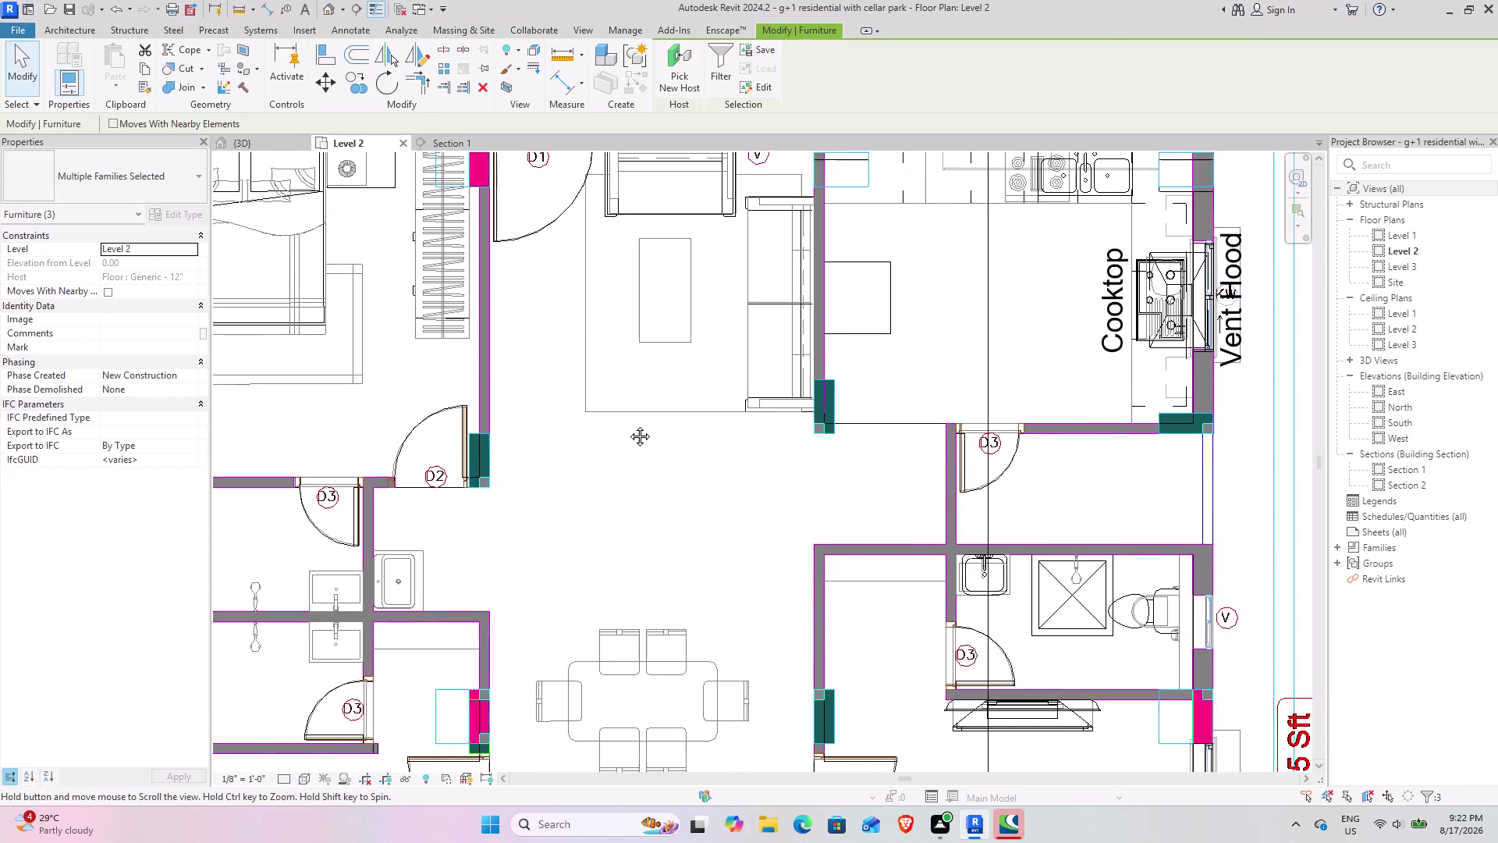
middle_drag(636, 393, 587, 467)
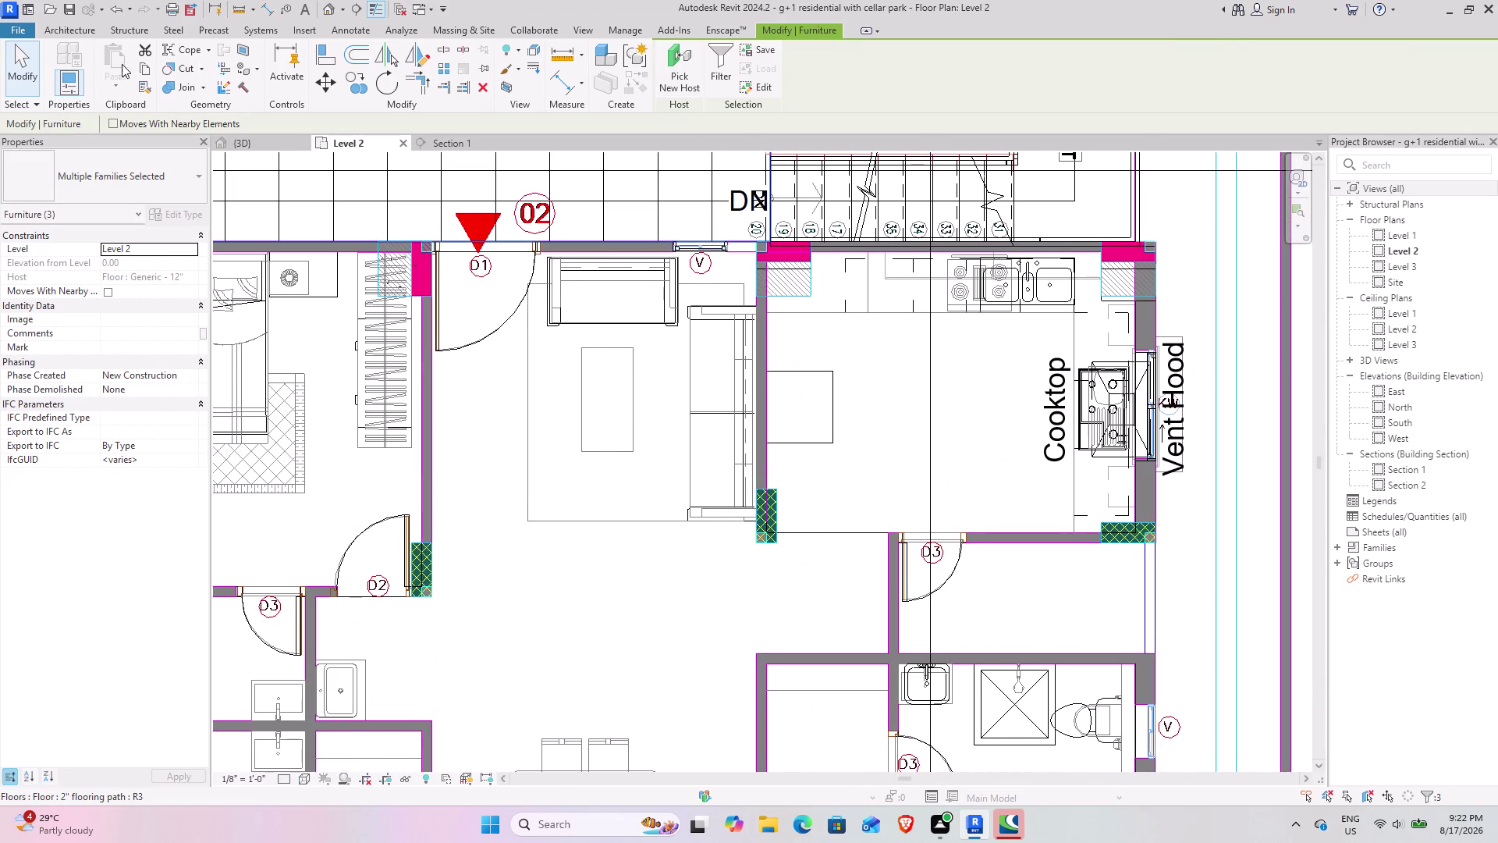
Load the 48 x 30-inch Table-Coffee Rectangular family through the Component tool.
click(75, 32)
click(176, 51)
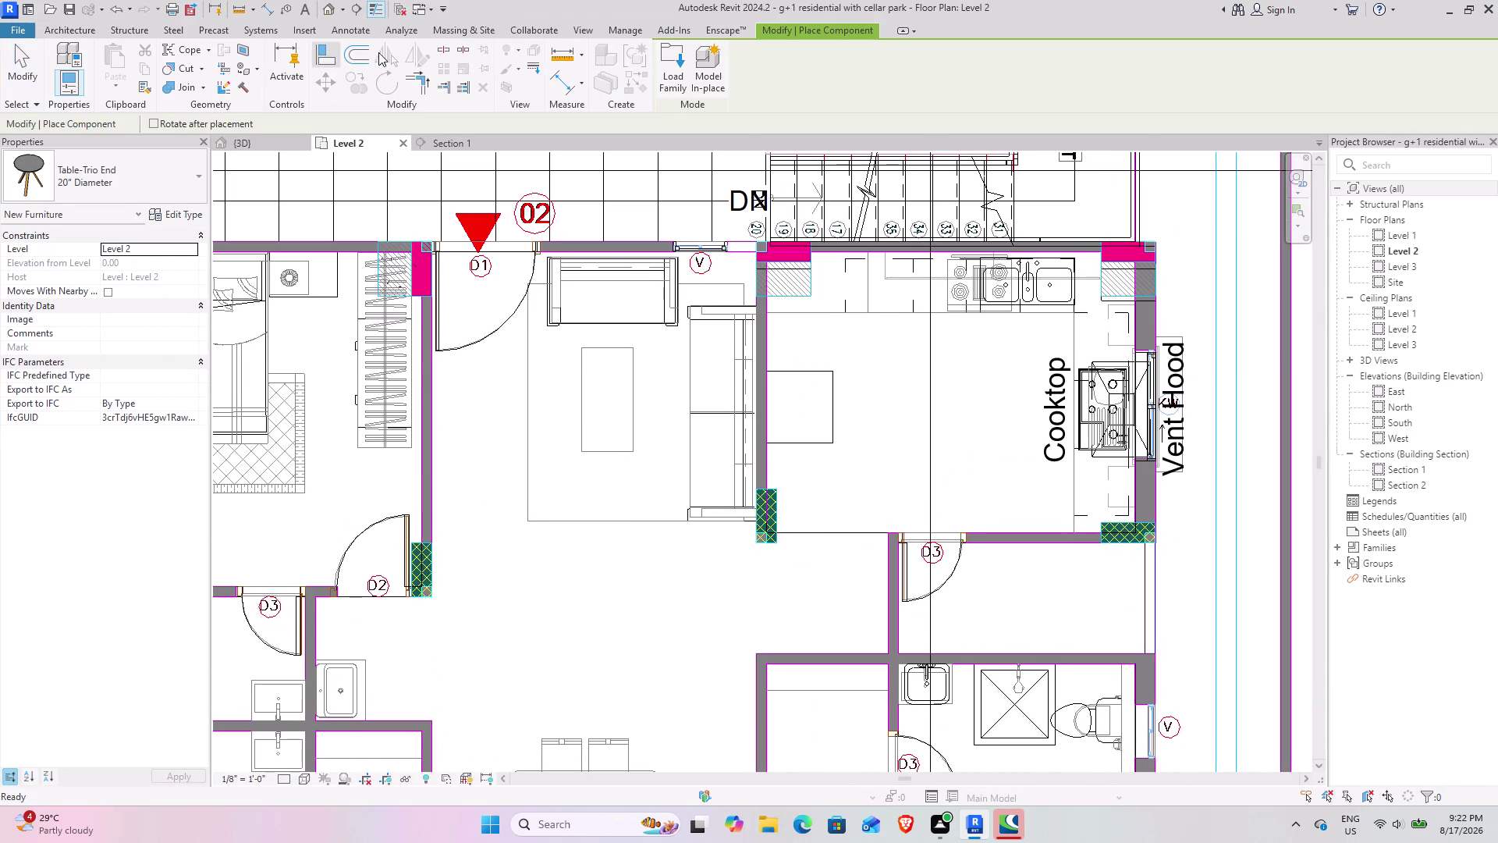
click(679, 59)
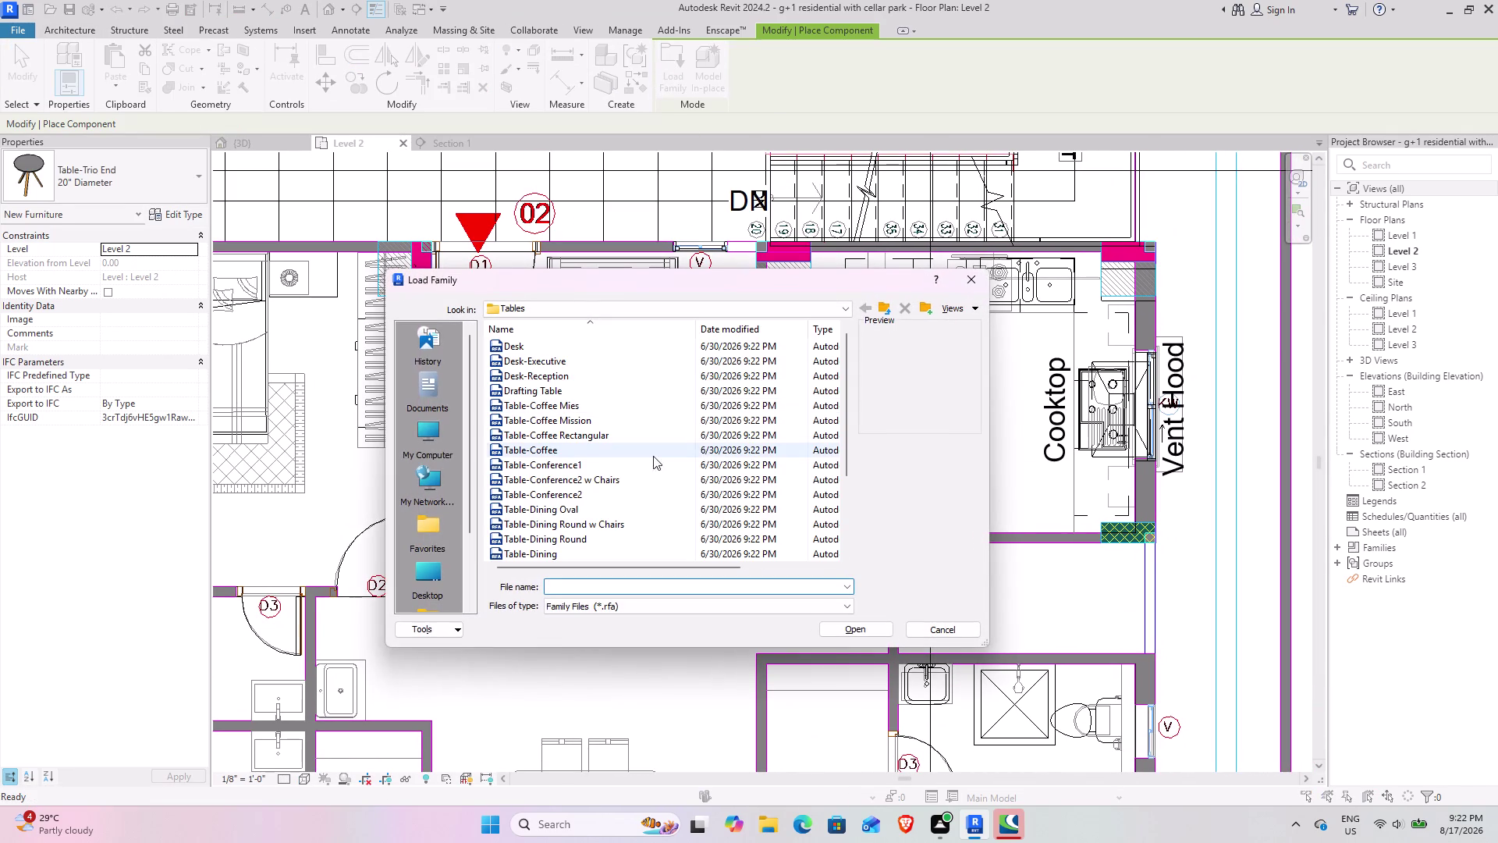
scroll(up, 3)
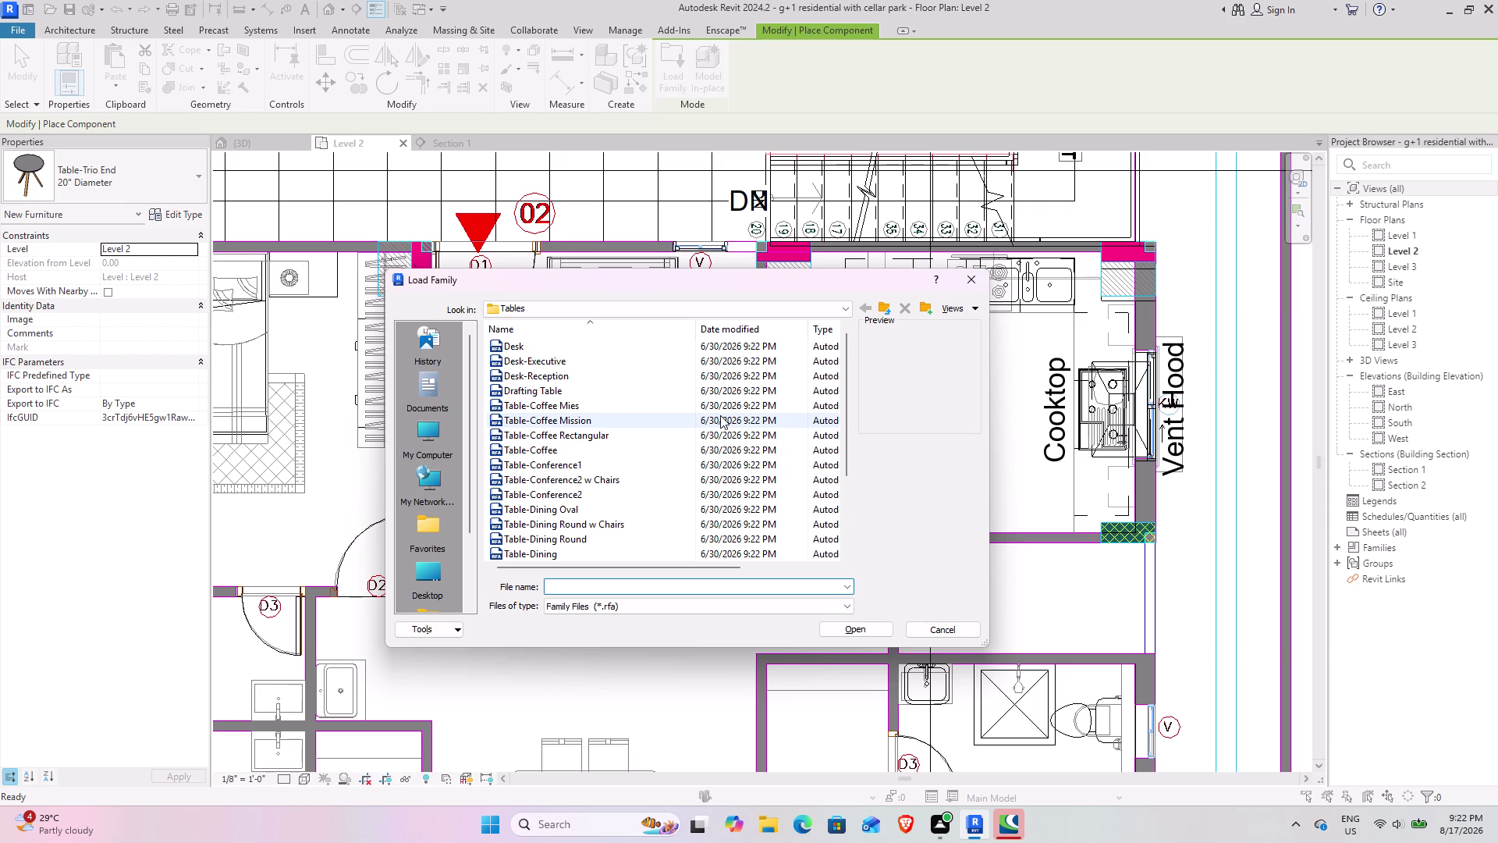
scroll(up, 3)
scroll(up, 3)
scroll(up, 3)
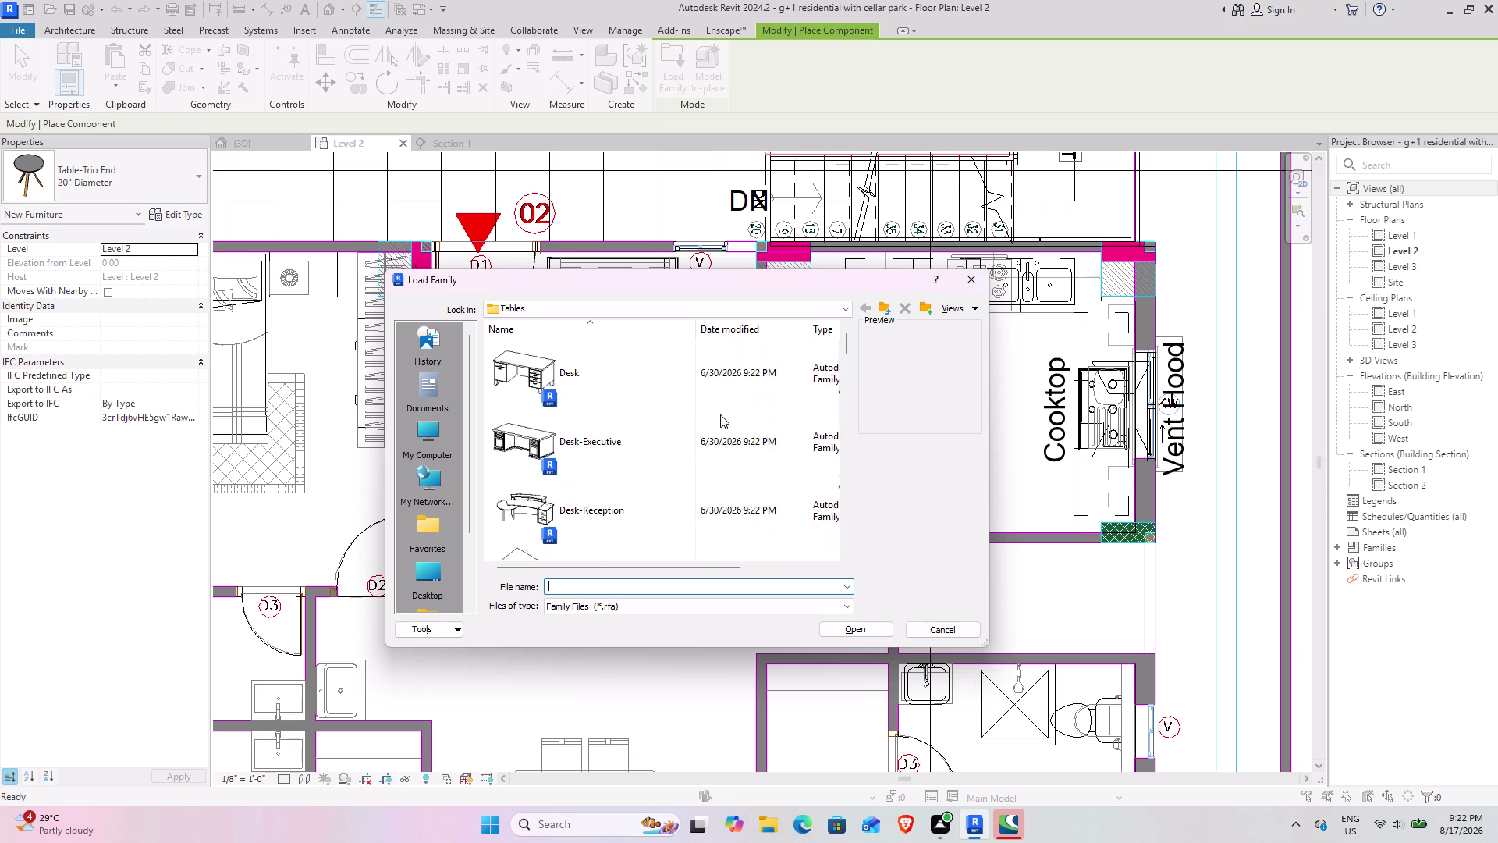
scroll(down, 3)
scroll(up, 3)
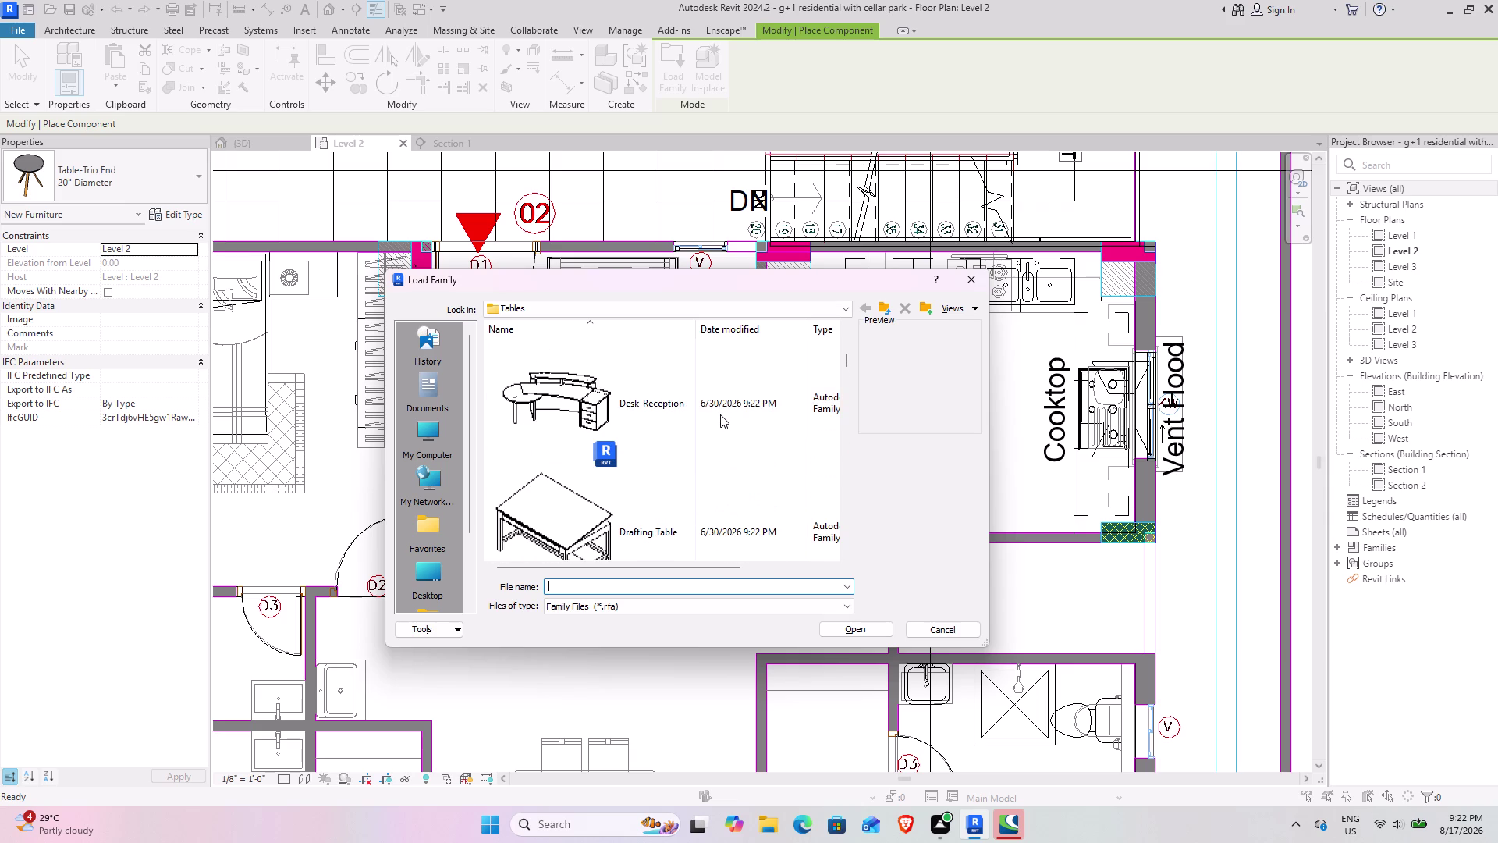
scroll(down, 3)
scroll(down, 3)
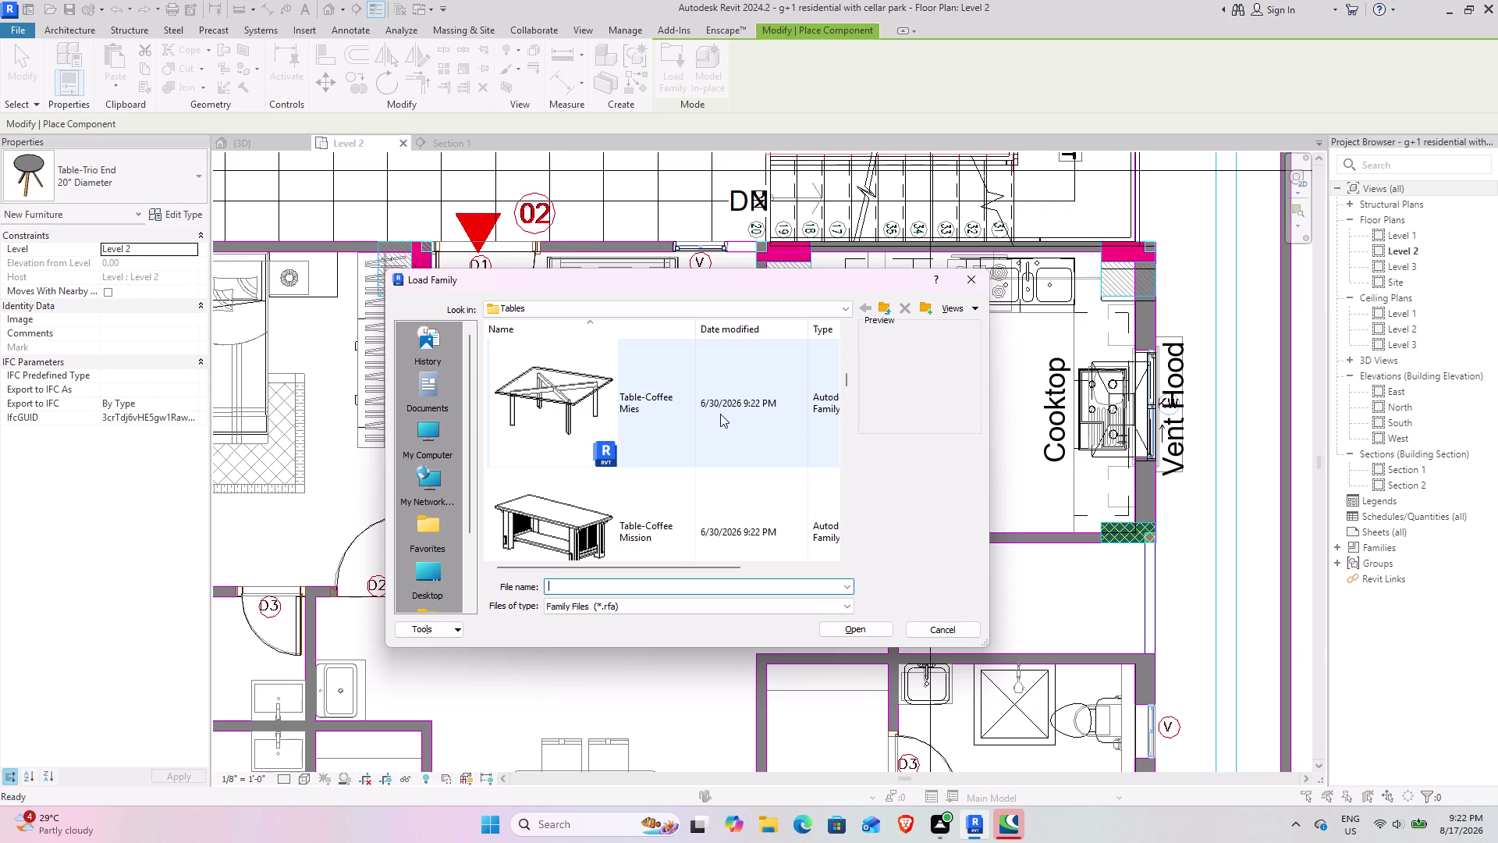
scroll(down, 3)
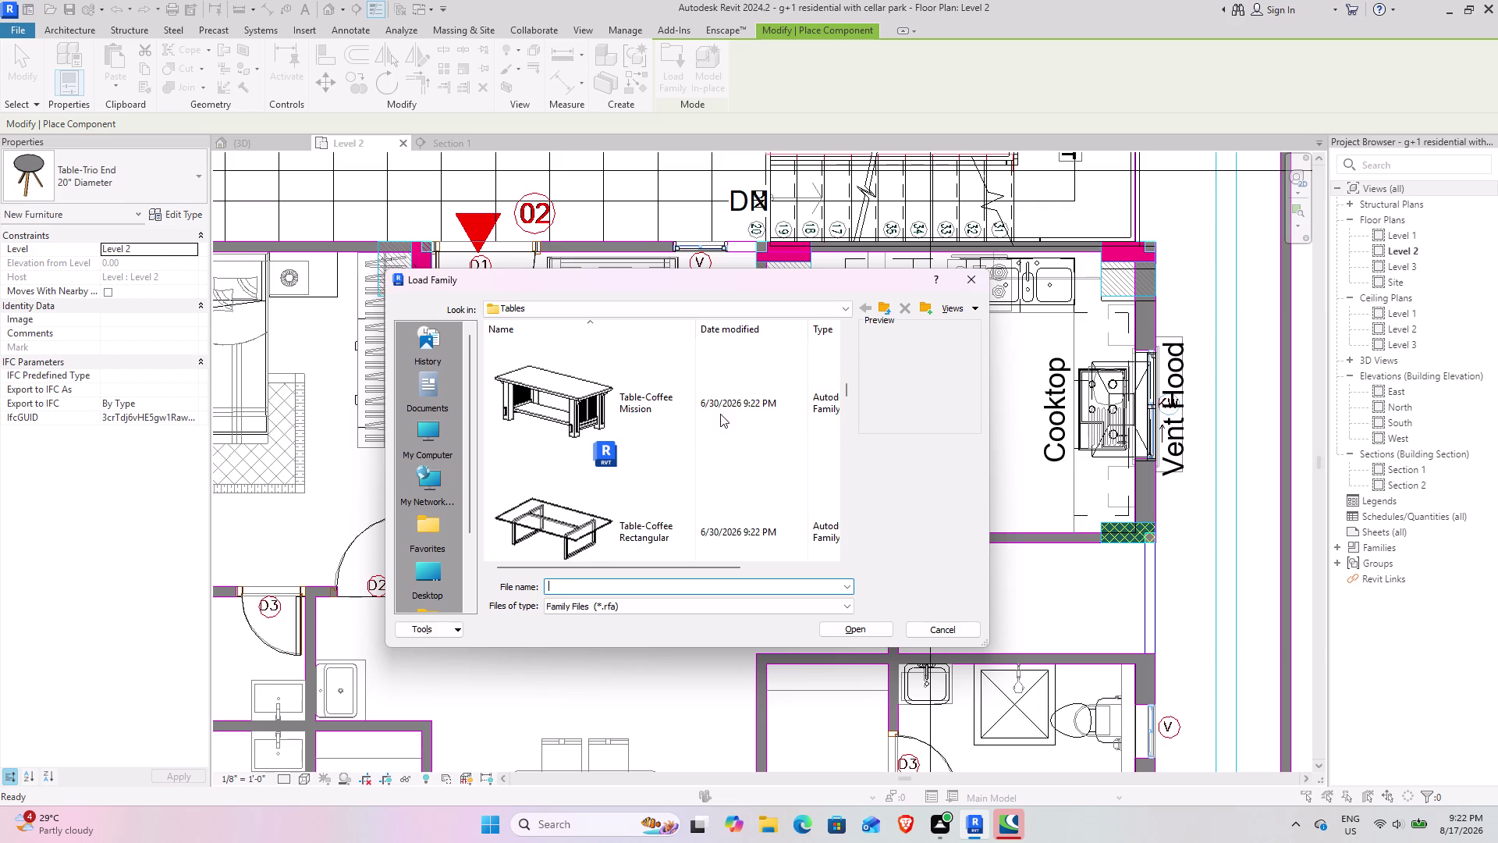
scroll(down, 3)
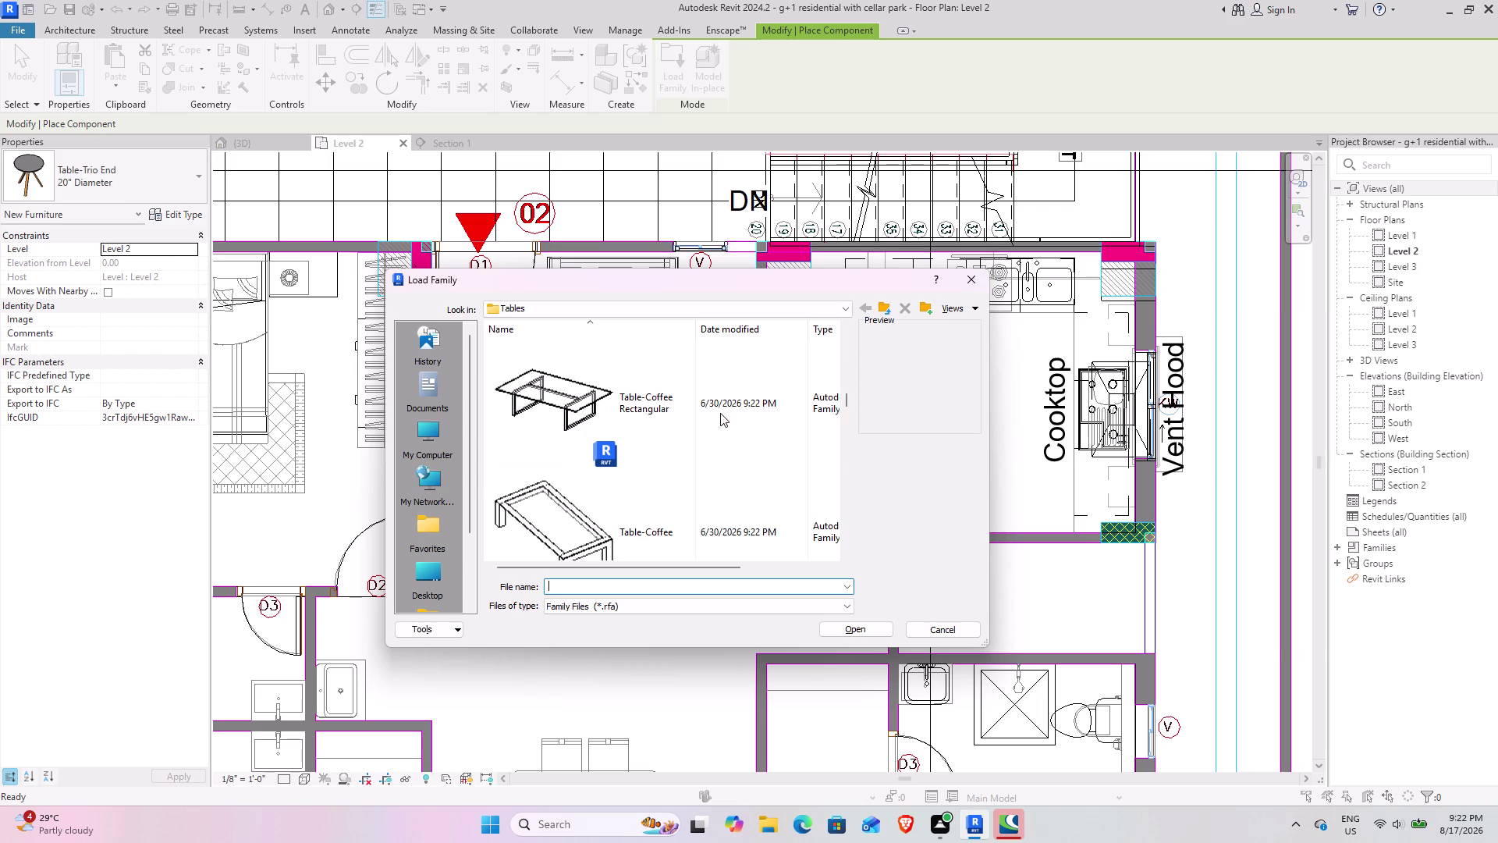
click(655, 398)
click(851, 627)
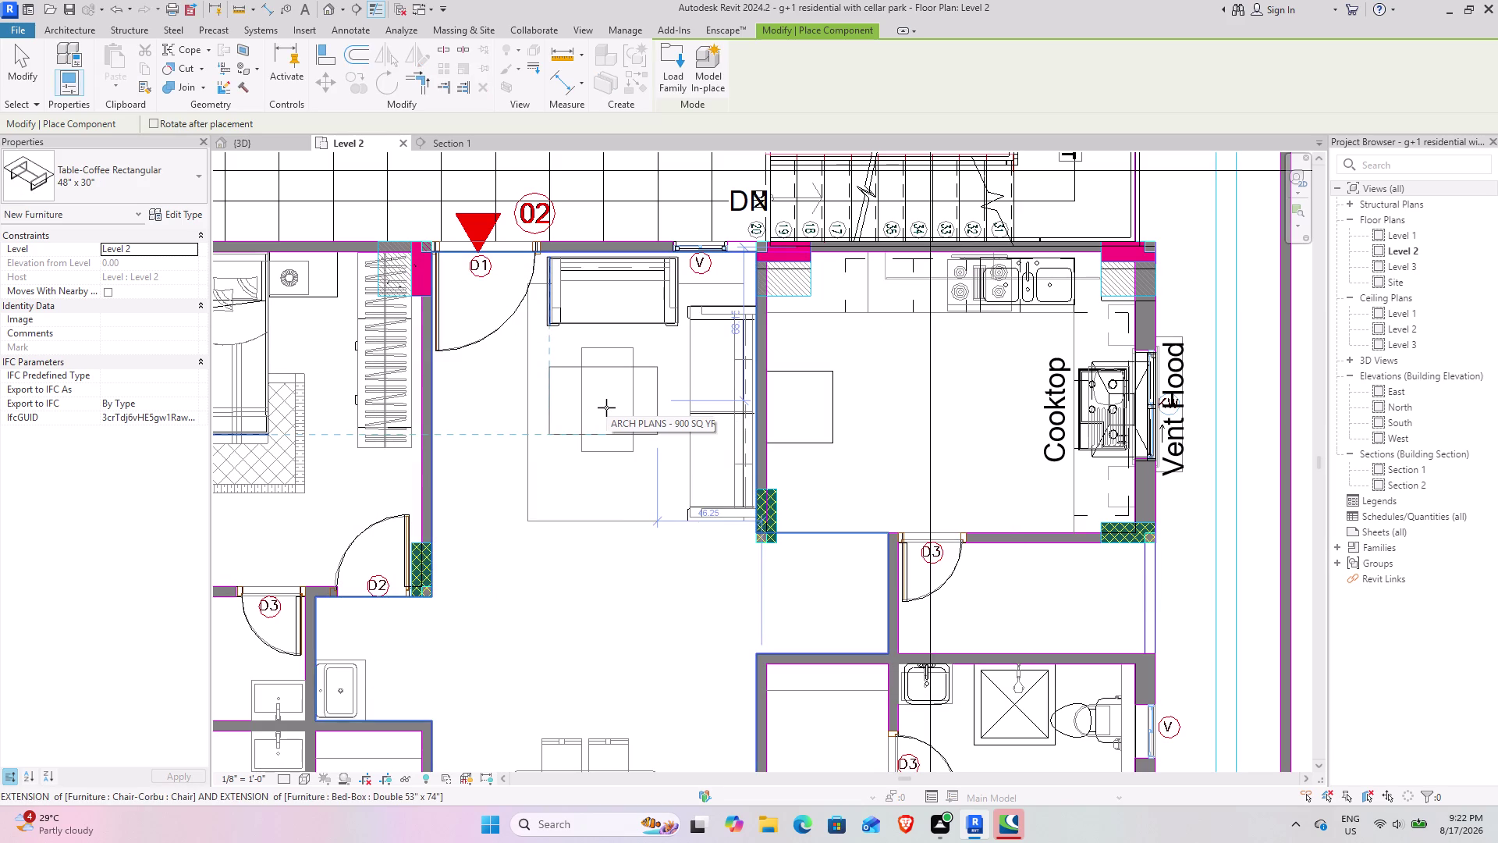
Place the coffee table, rotated a quarter turn, in front of the living-room sofa.
key(Return)
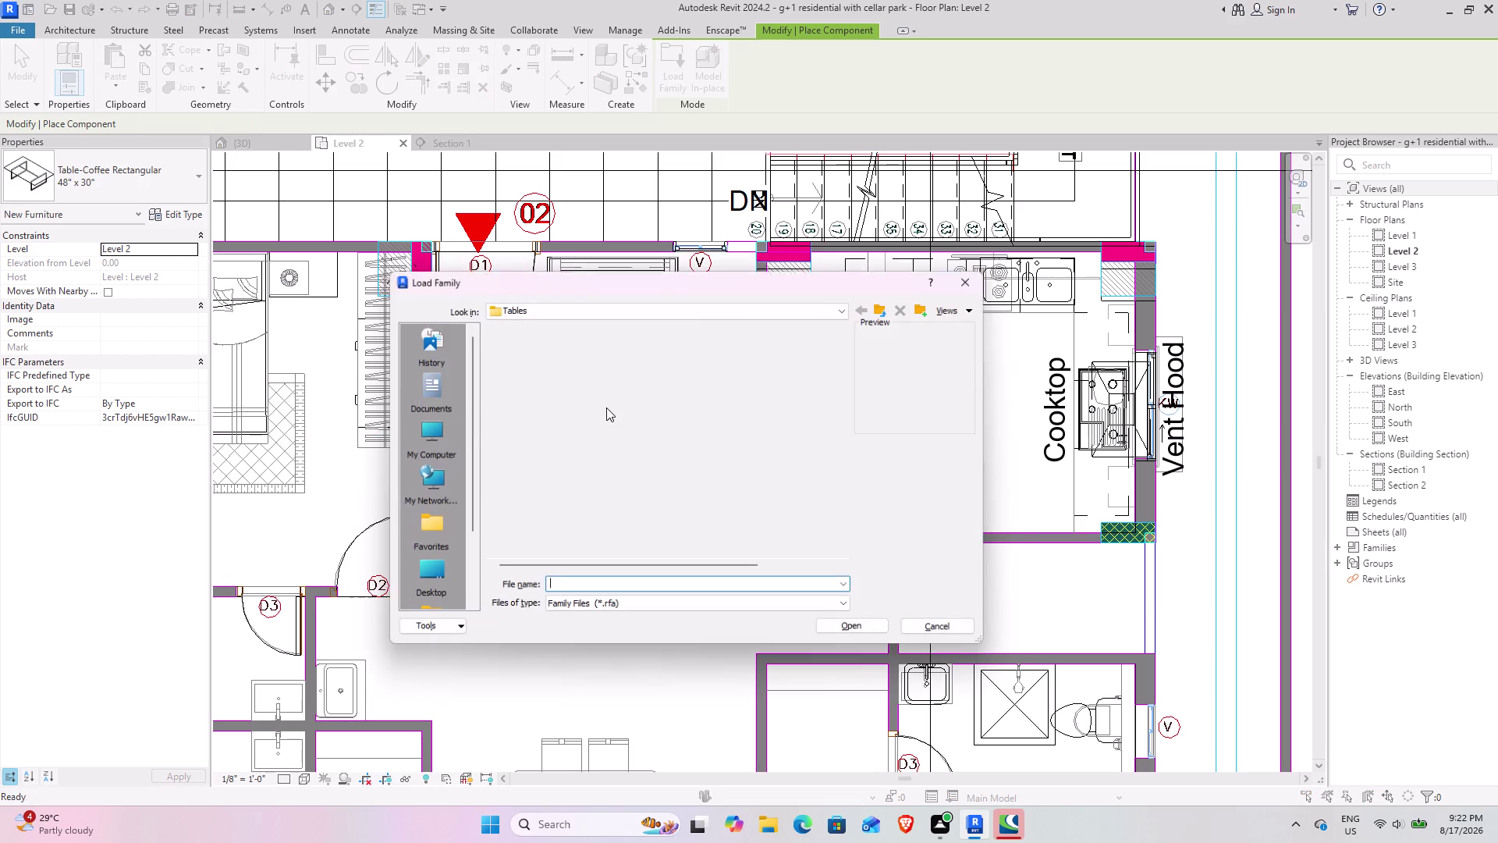
click(967, 278)
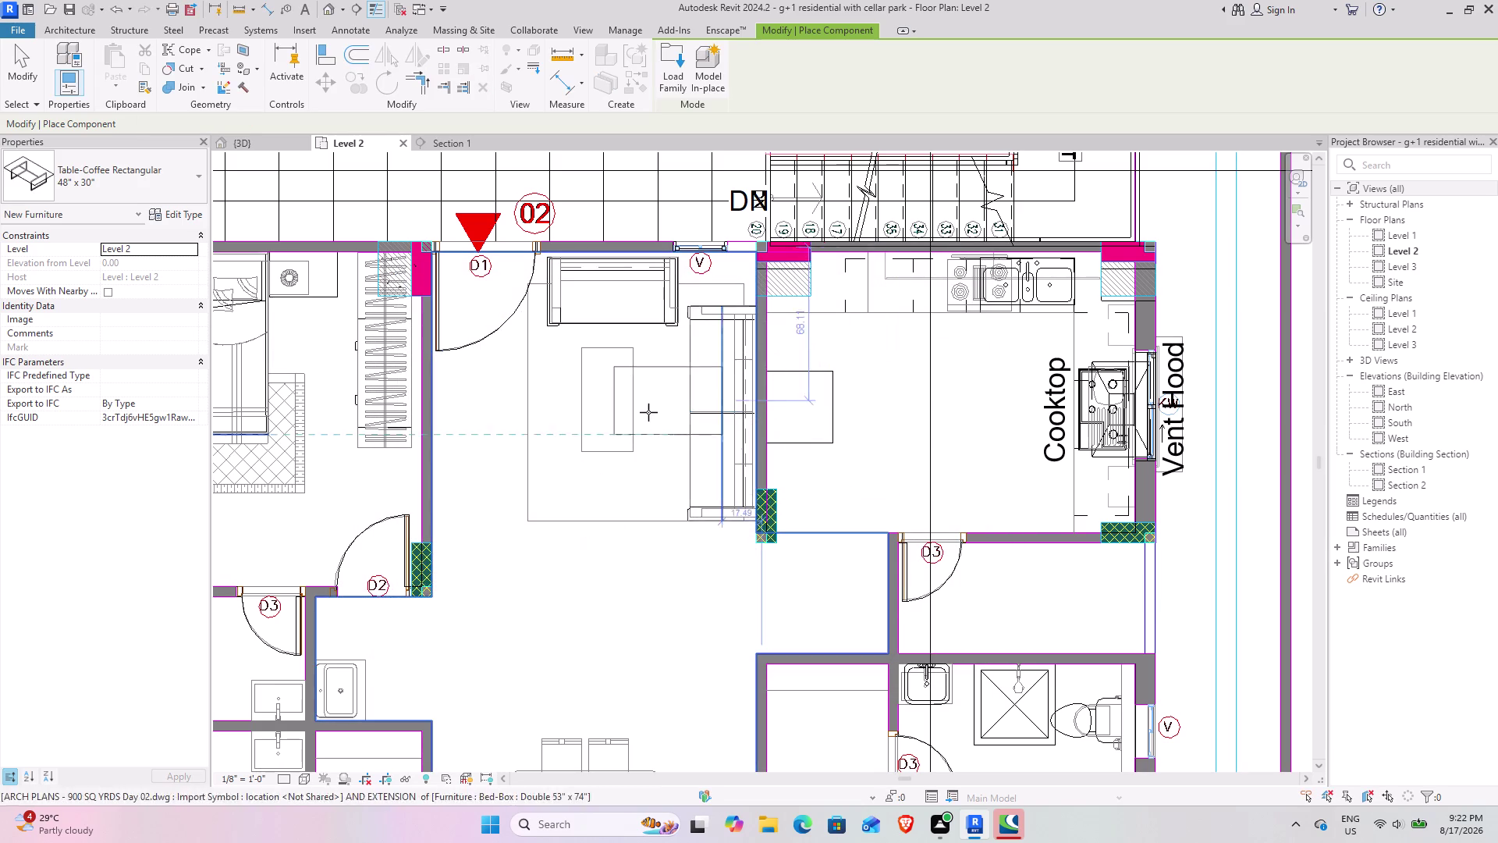
key(space)
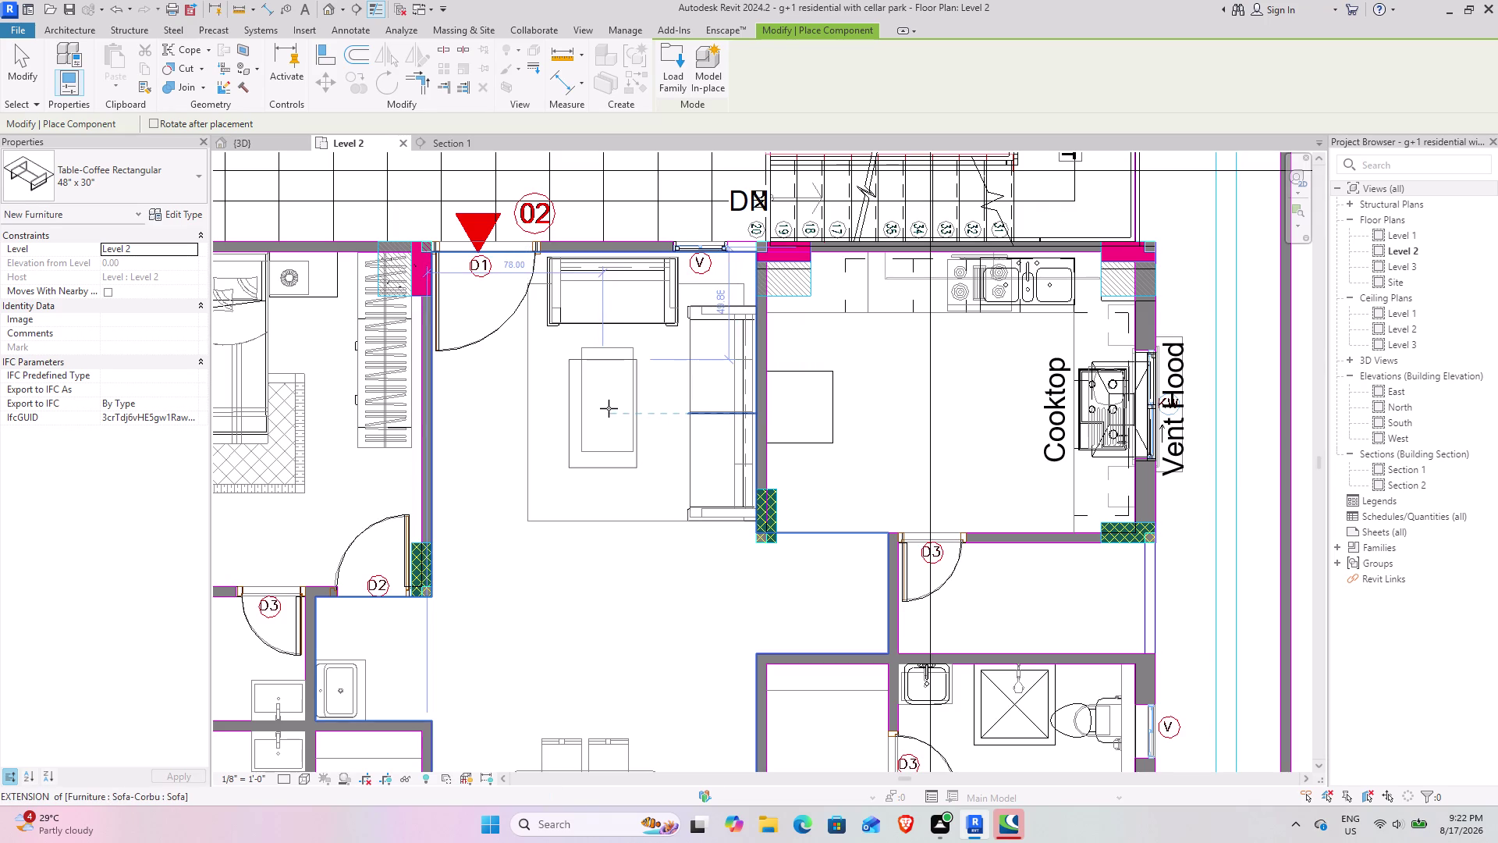
click(608, 409)
click(29, 75)
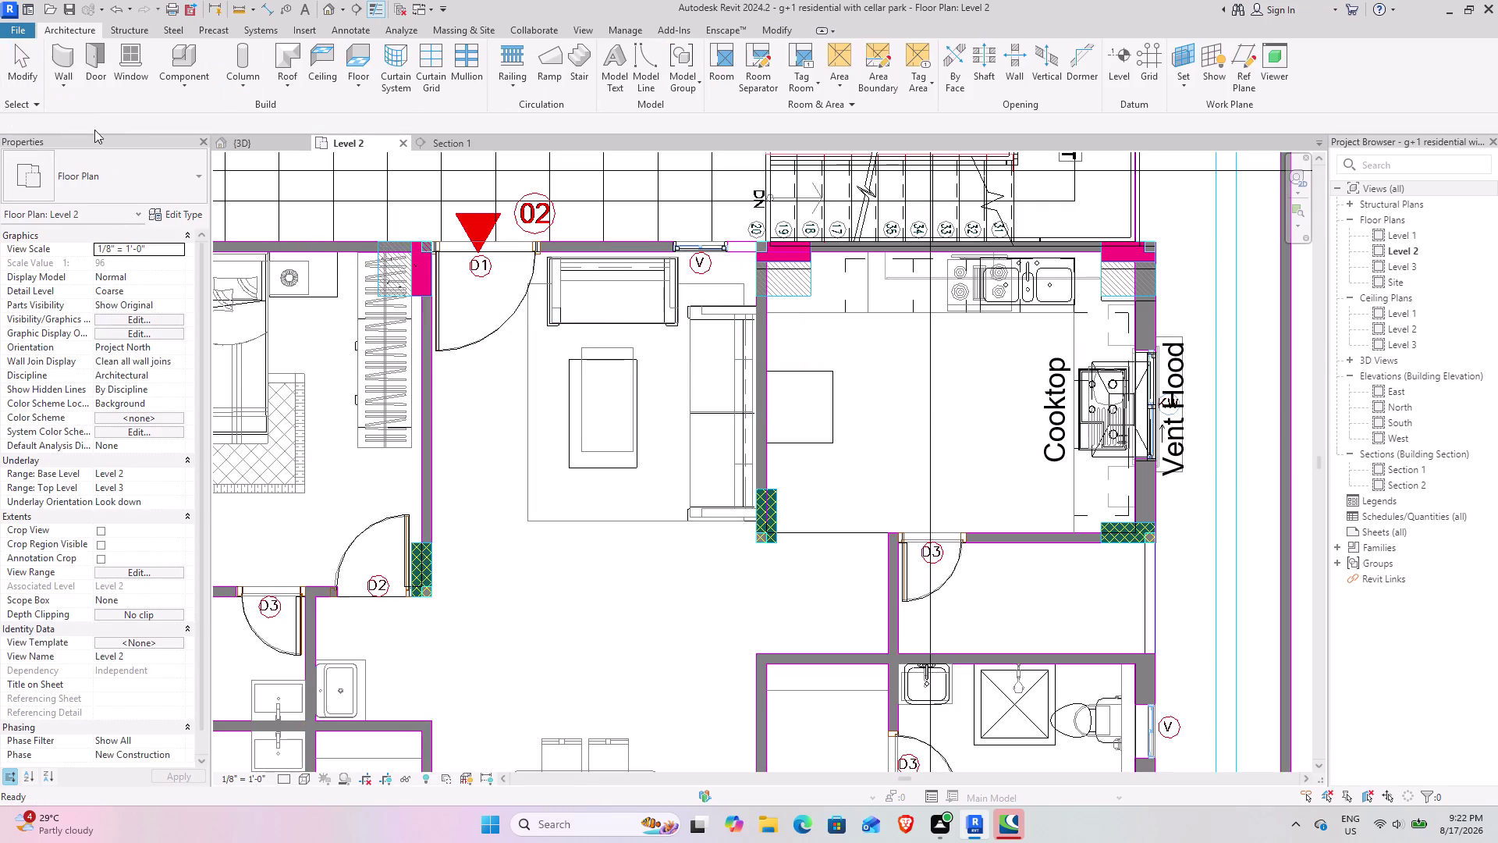
Frame the living-room sofas and new coffee table in the 3D view.
click(260, 140)
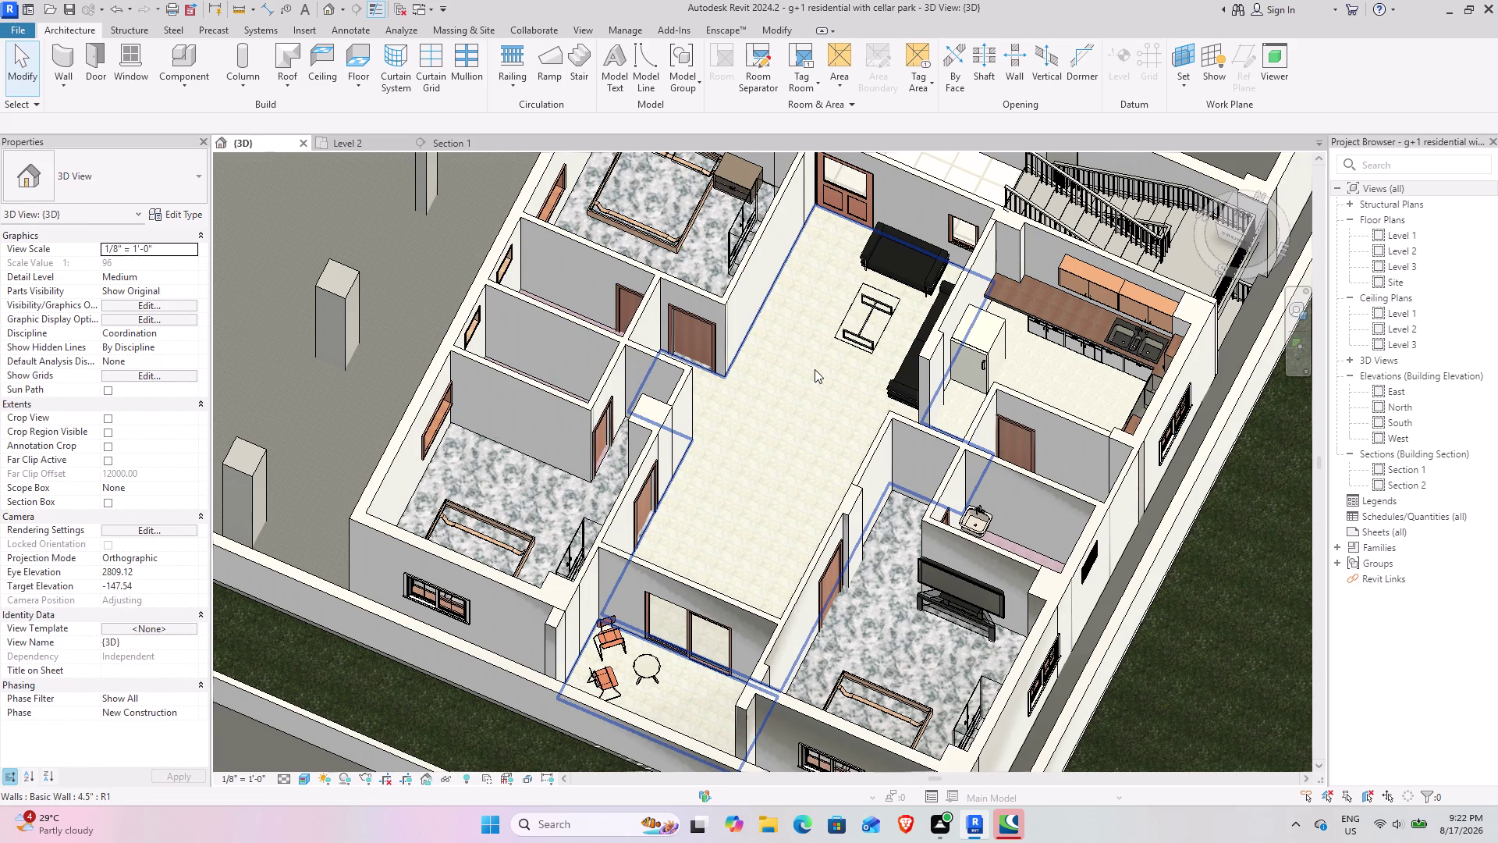
middle_drag(791, 403, 853, 276)
middle_drag(752, 287, 845, 303)
middle_drag(668, 278, 844, 554)
scroll(up, 3)
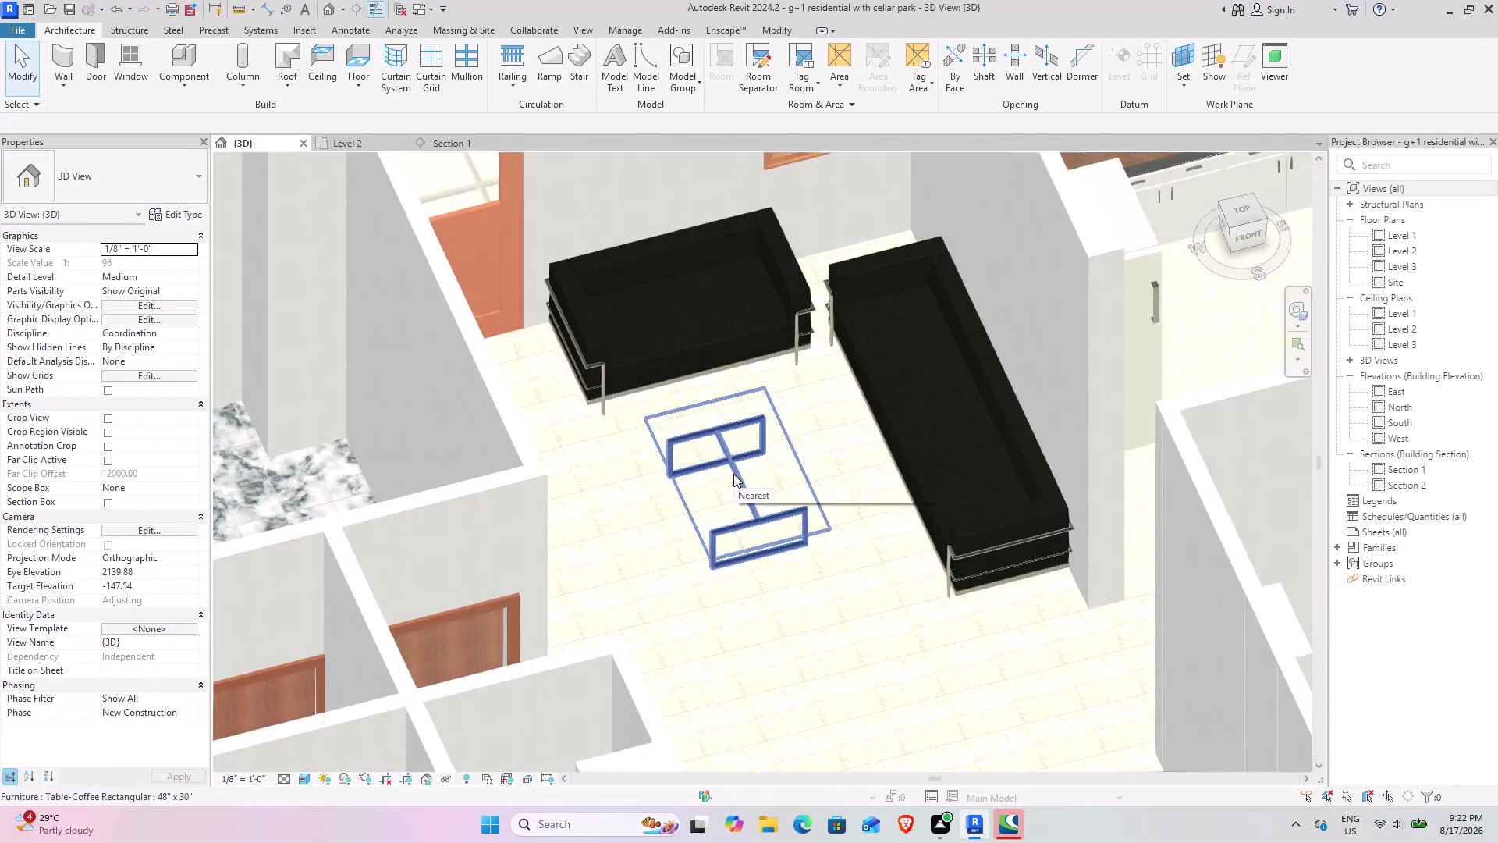
scroll(up, 3)
middle_drag(909, 441, 838, 543)
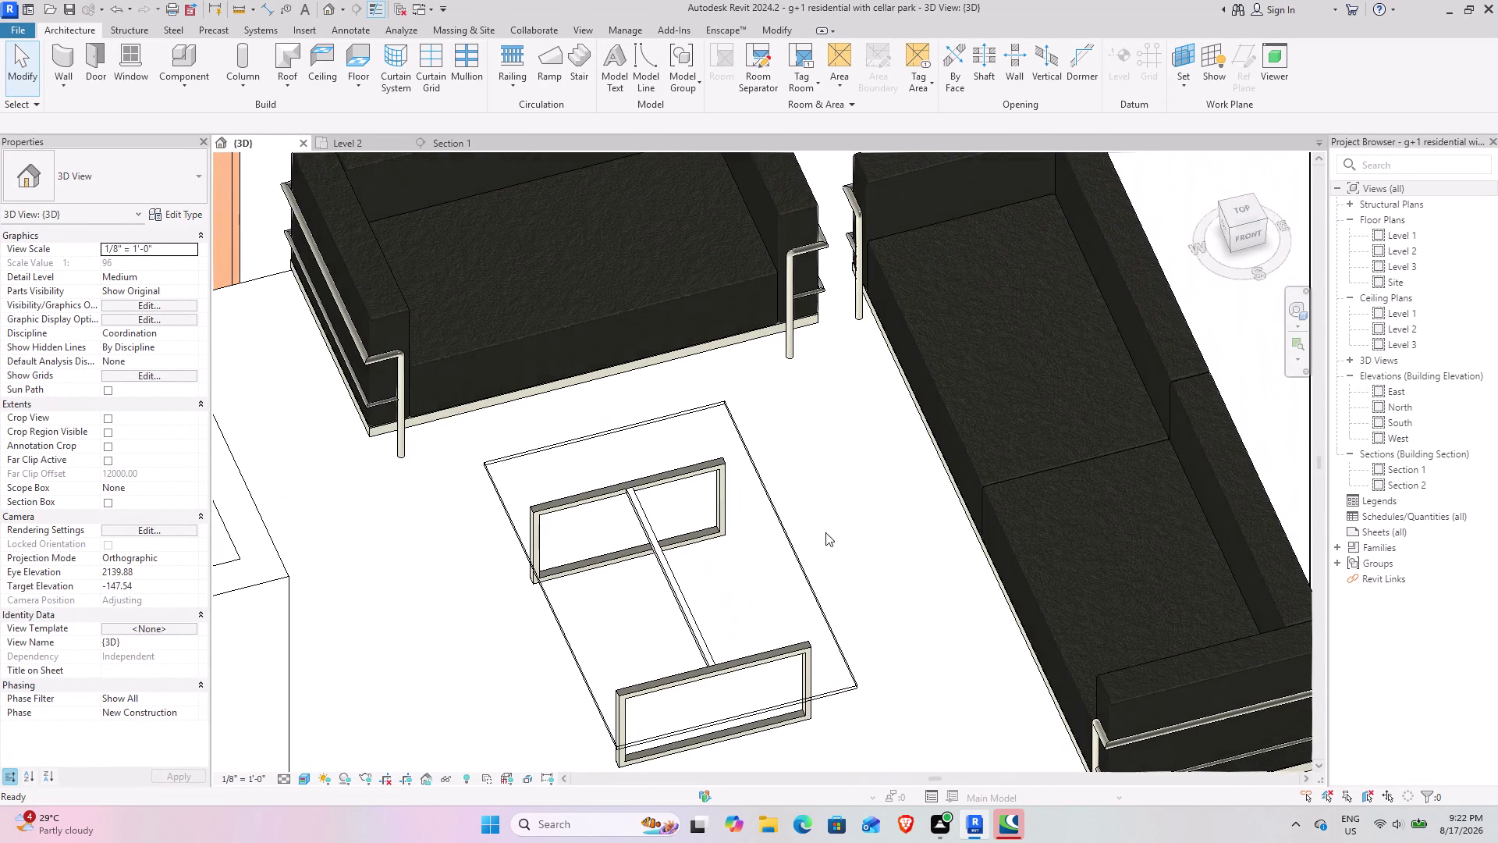
scroll(down, 3)
scroll(down, 3)
middle_drag(861, 514, 802, 484)
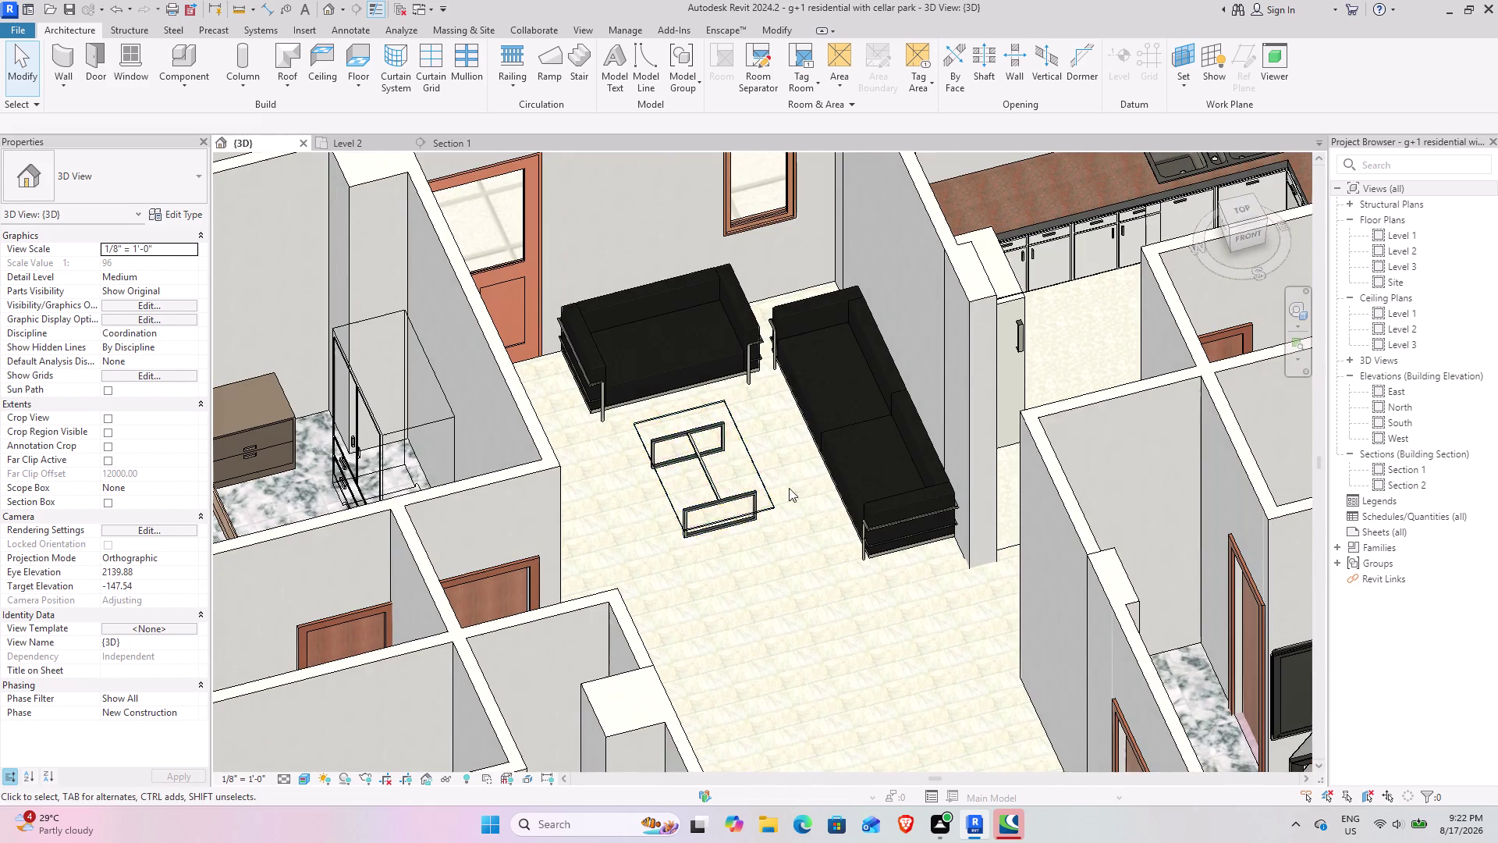
Select the coffee table and inspect it up close.
click(708, 521)
click(858, 583)
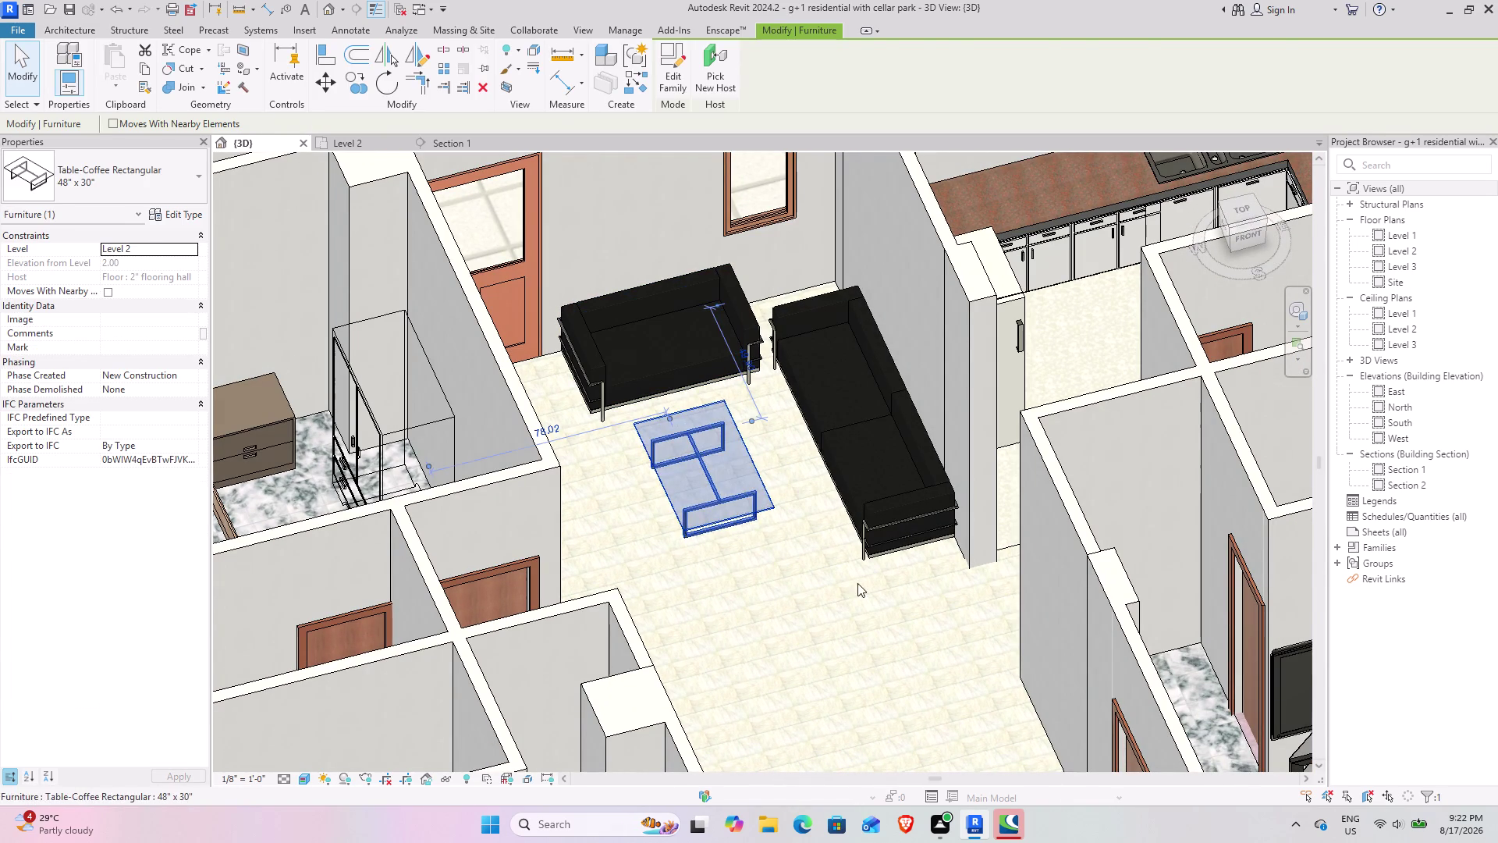
scroll(up, 3)
scroll(up, 3)
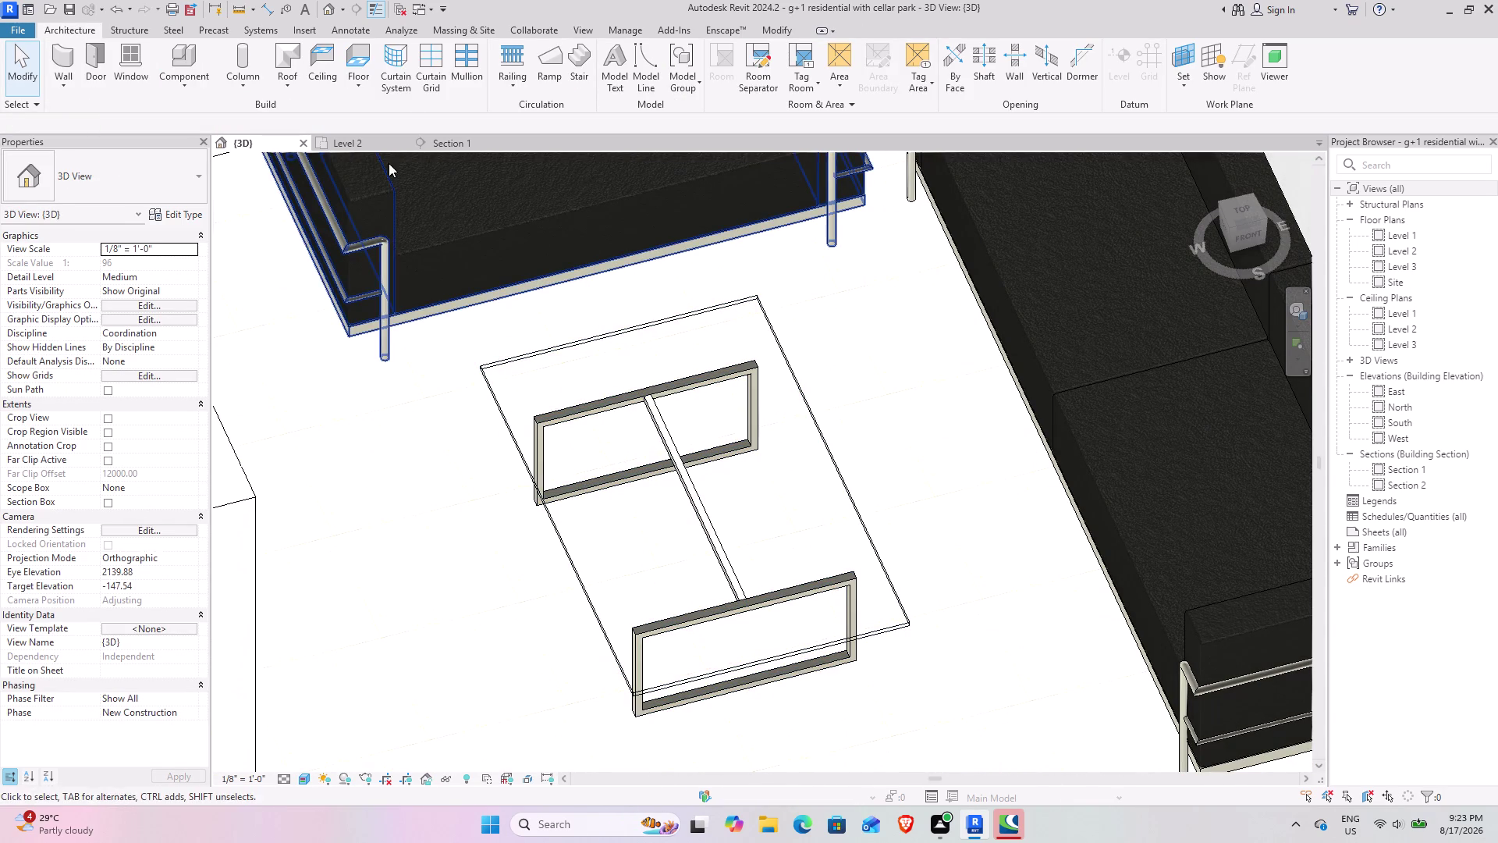
scroll(down, 3)
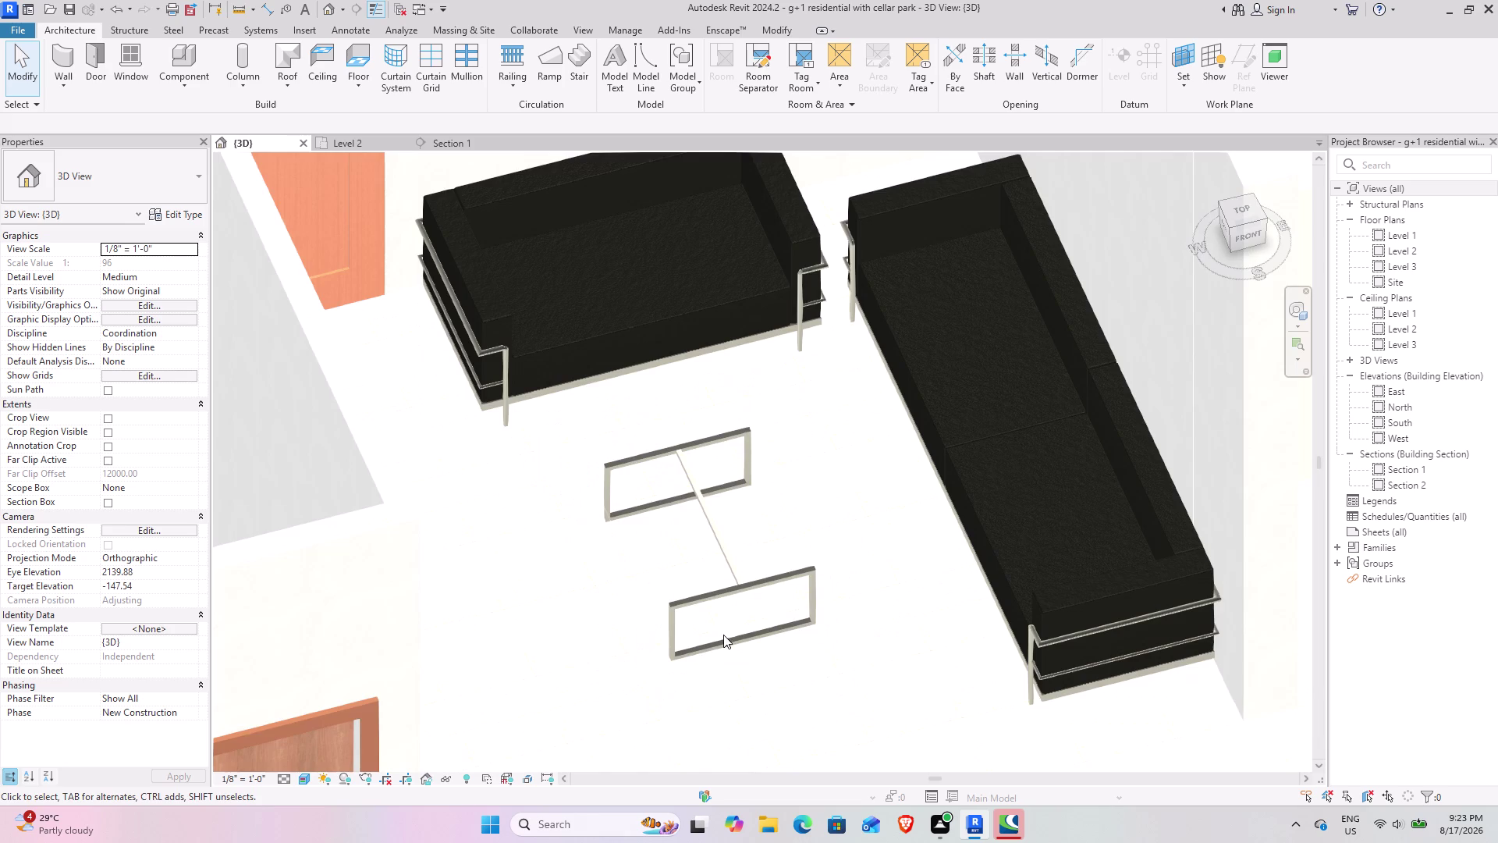
middle_drag(715, 648, 668, 475)
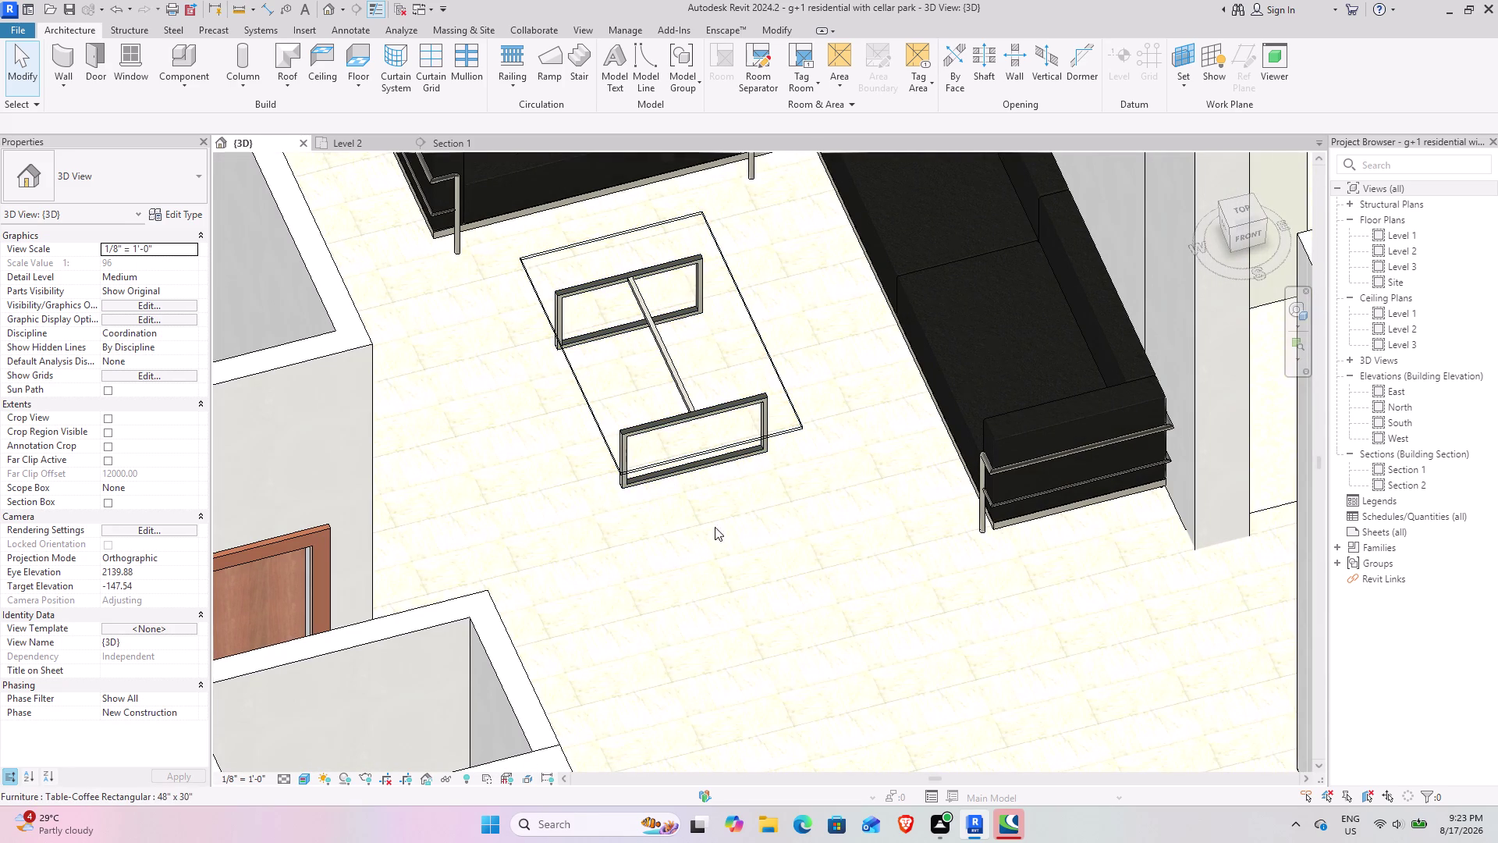
scroll(down, 3)
Pan to the bedrooms, then select and deselect the lower bedroom wardrobe.
middle_drag(698, 518, 765, 500)
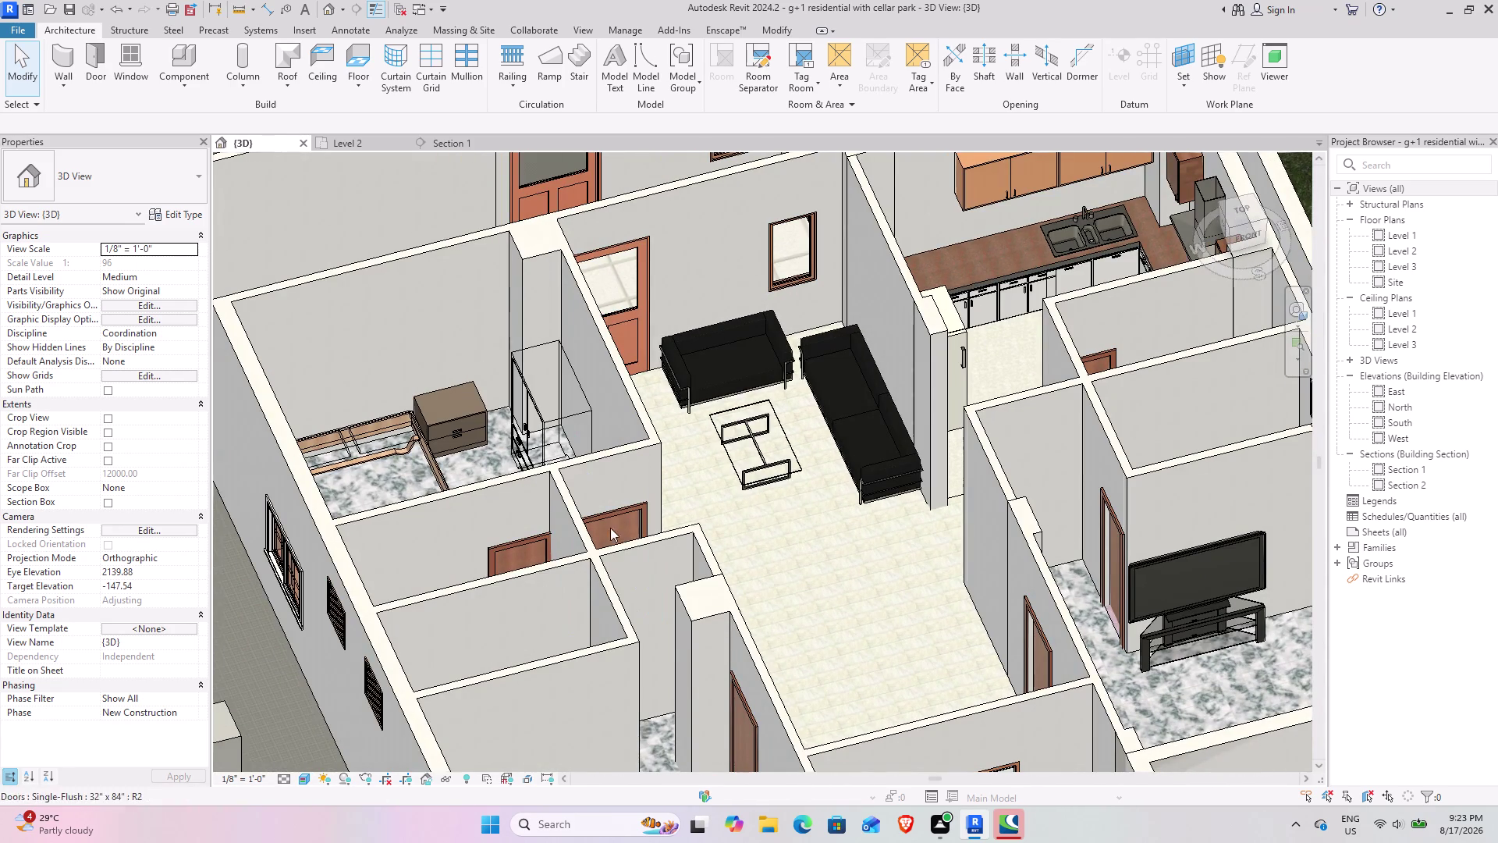
middle_drag(735, 530, 484, 277)
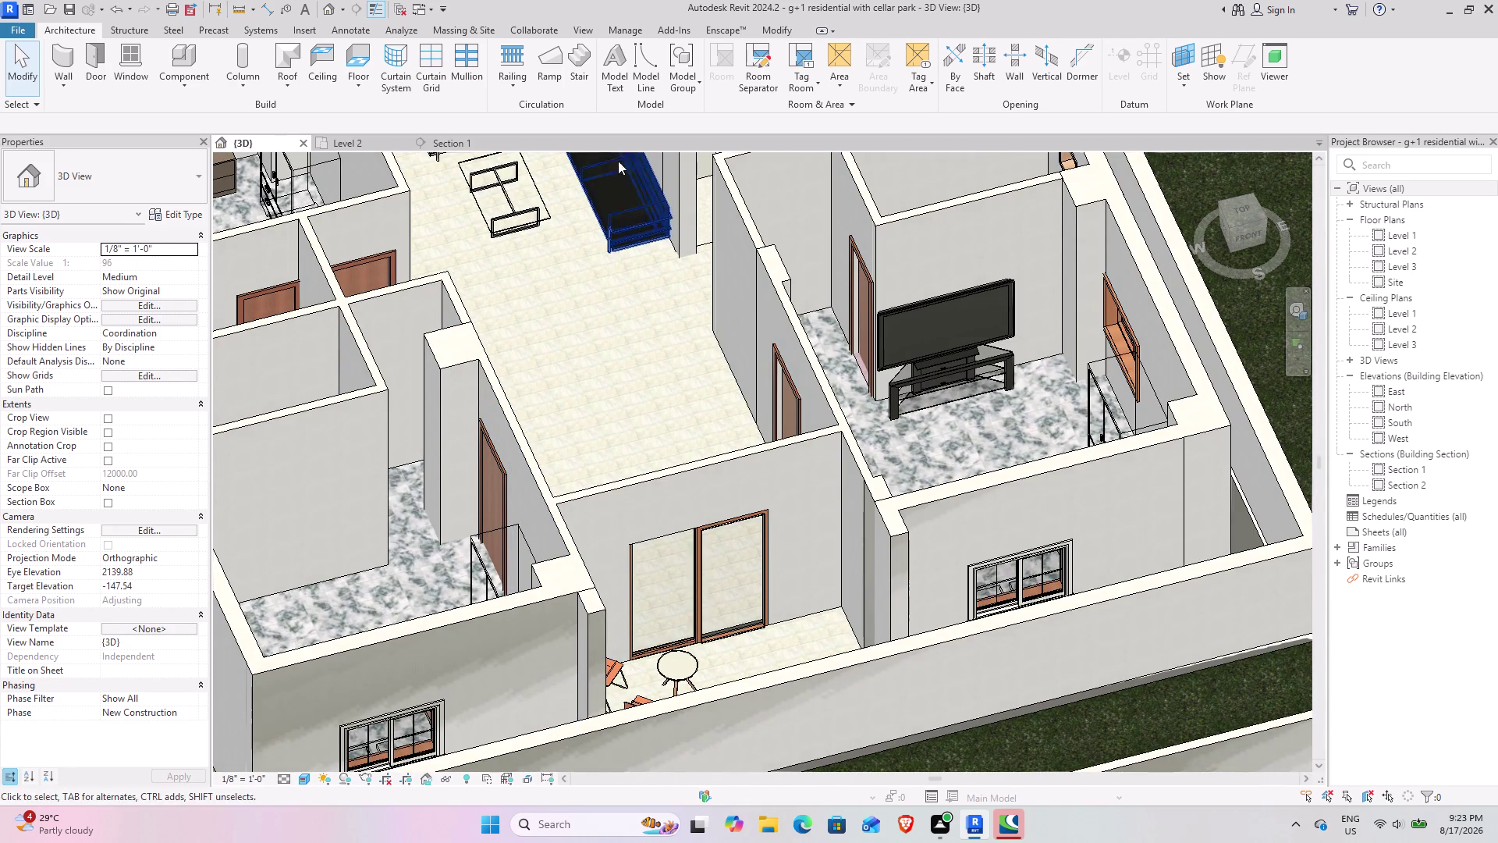
click(520, 534)
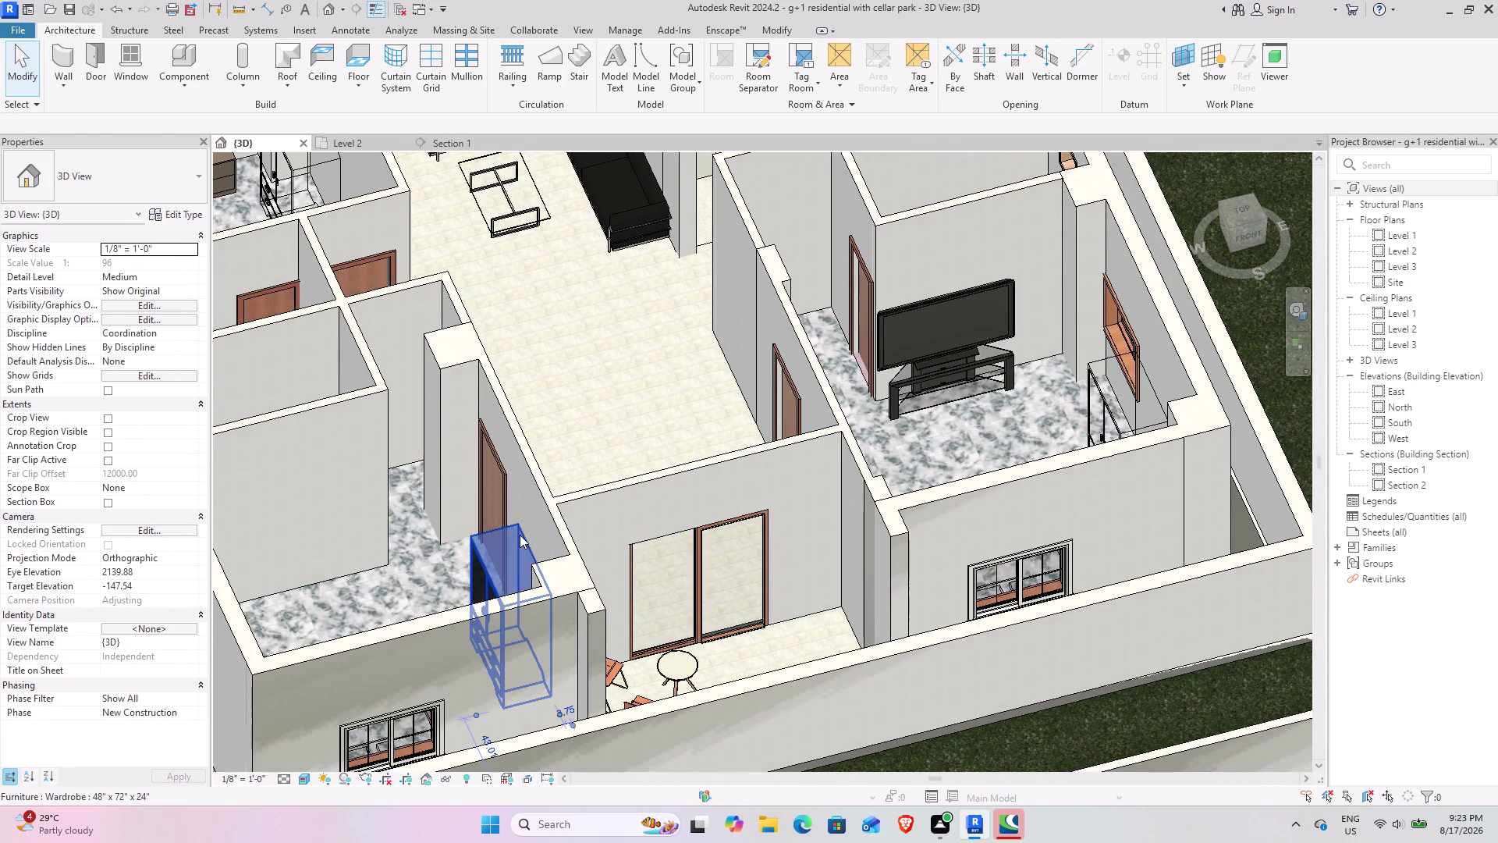
click(591, 334)
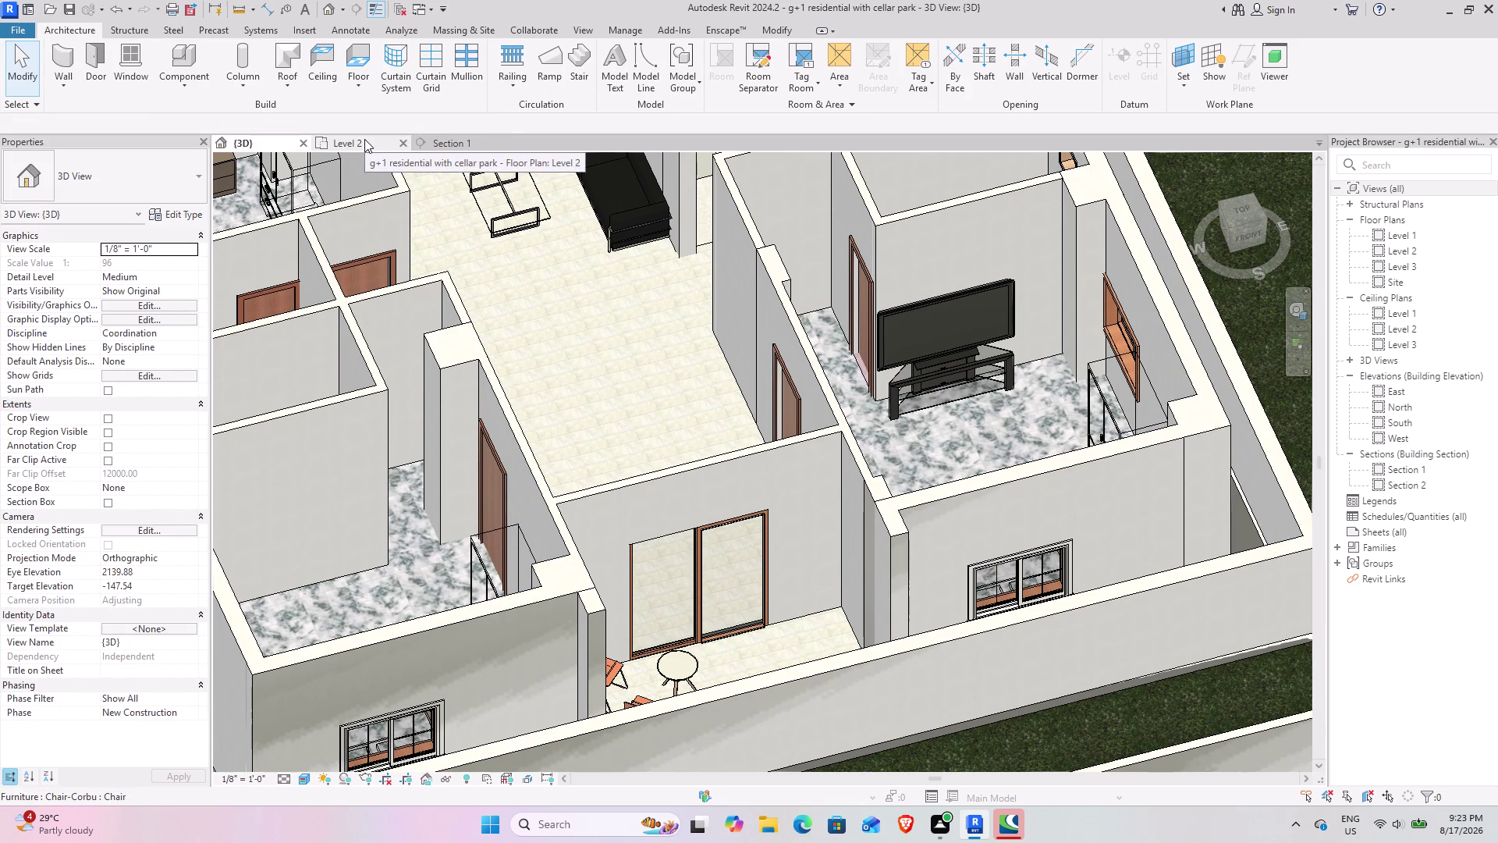
Switch to Section 1 and frame the bedroom wardrobe beside the bed.
click(429, 148)
scroll(down, 3)
middle_drag(943, 539, 847, 525)
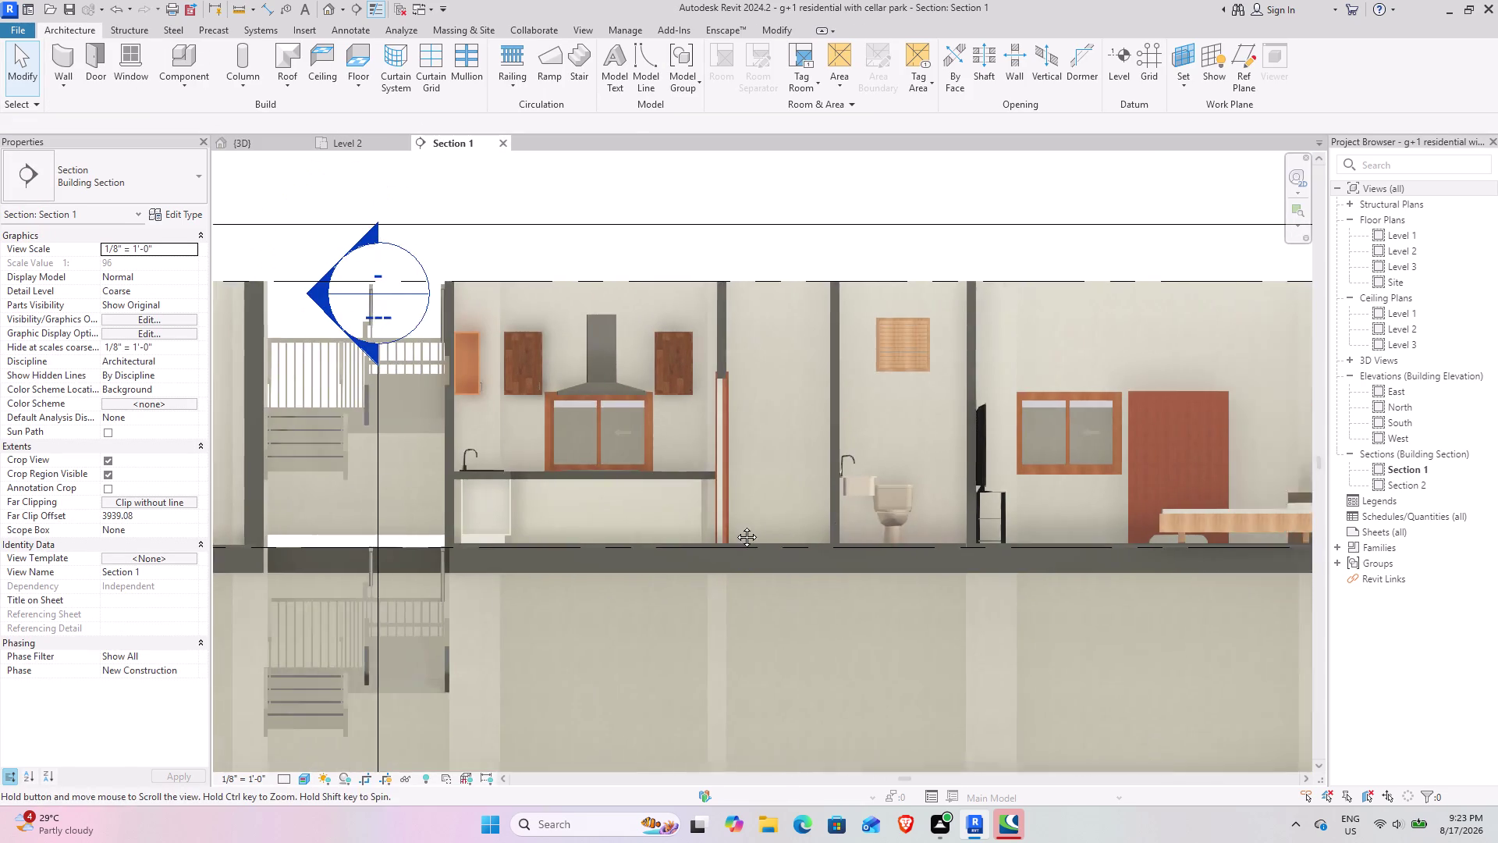
middle_drag(847, 525, 430, 539)
scroll(up, 3)
Zoom in and select the 2-inch bedroom floor beneath the wardrobe and bed.
scroll(up, 3)
scroll(up, 3)
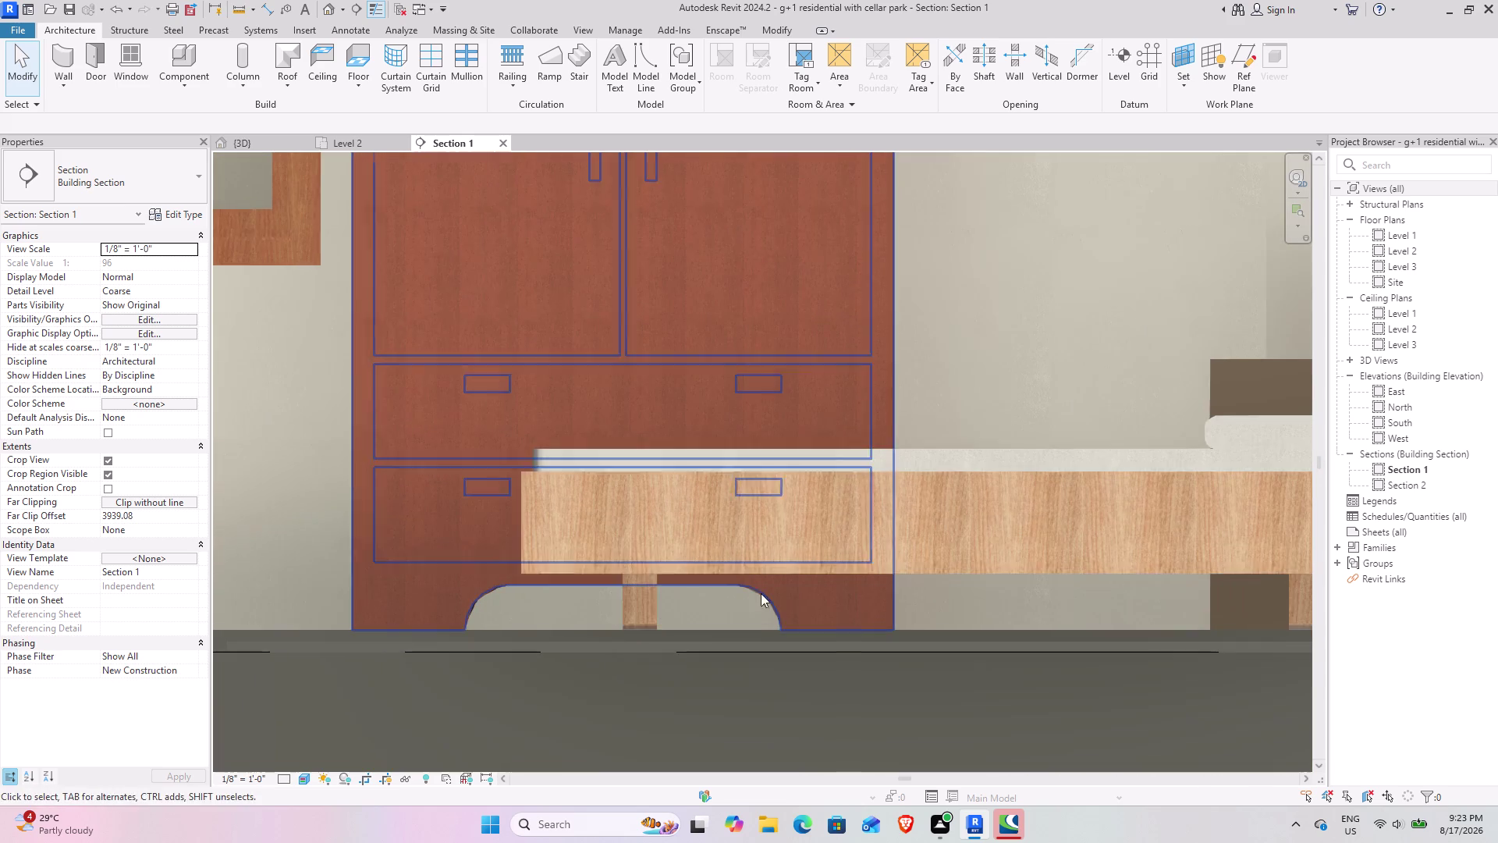
scroll(down, 3)
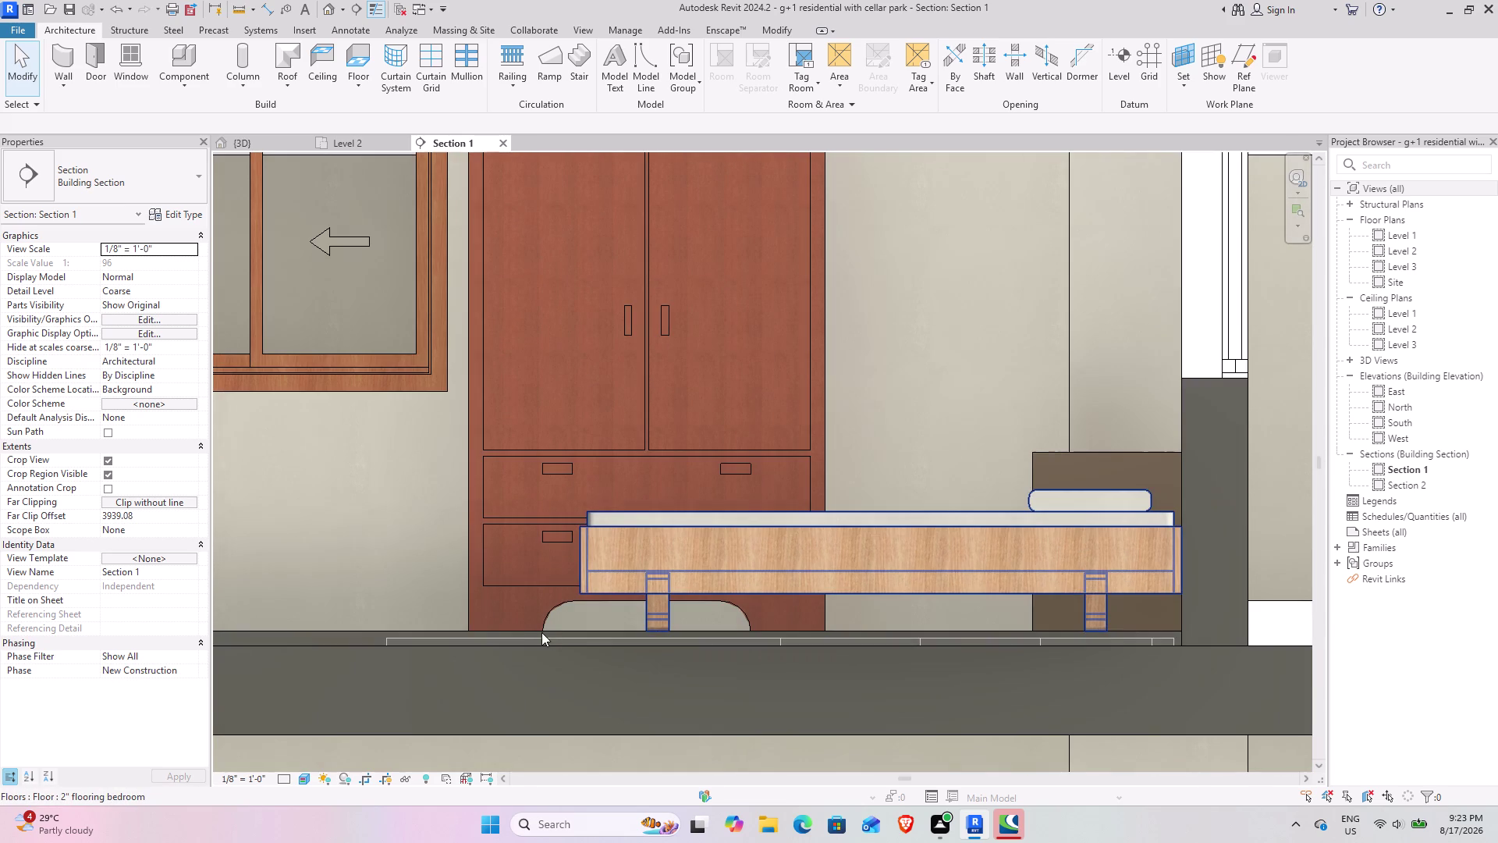
click(328, 630)
scroll(down, 3)
Pan along the section to the toilet and wardrobe, then return to 3D.
middle_drag(476, 598, 877, 597)
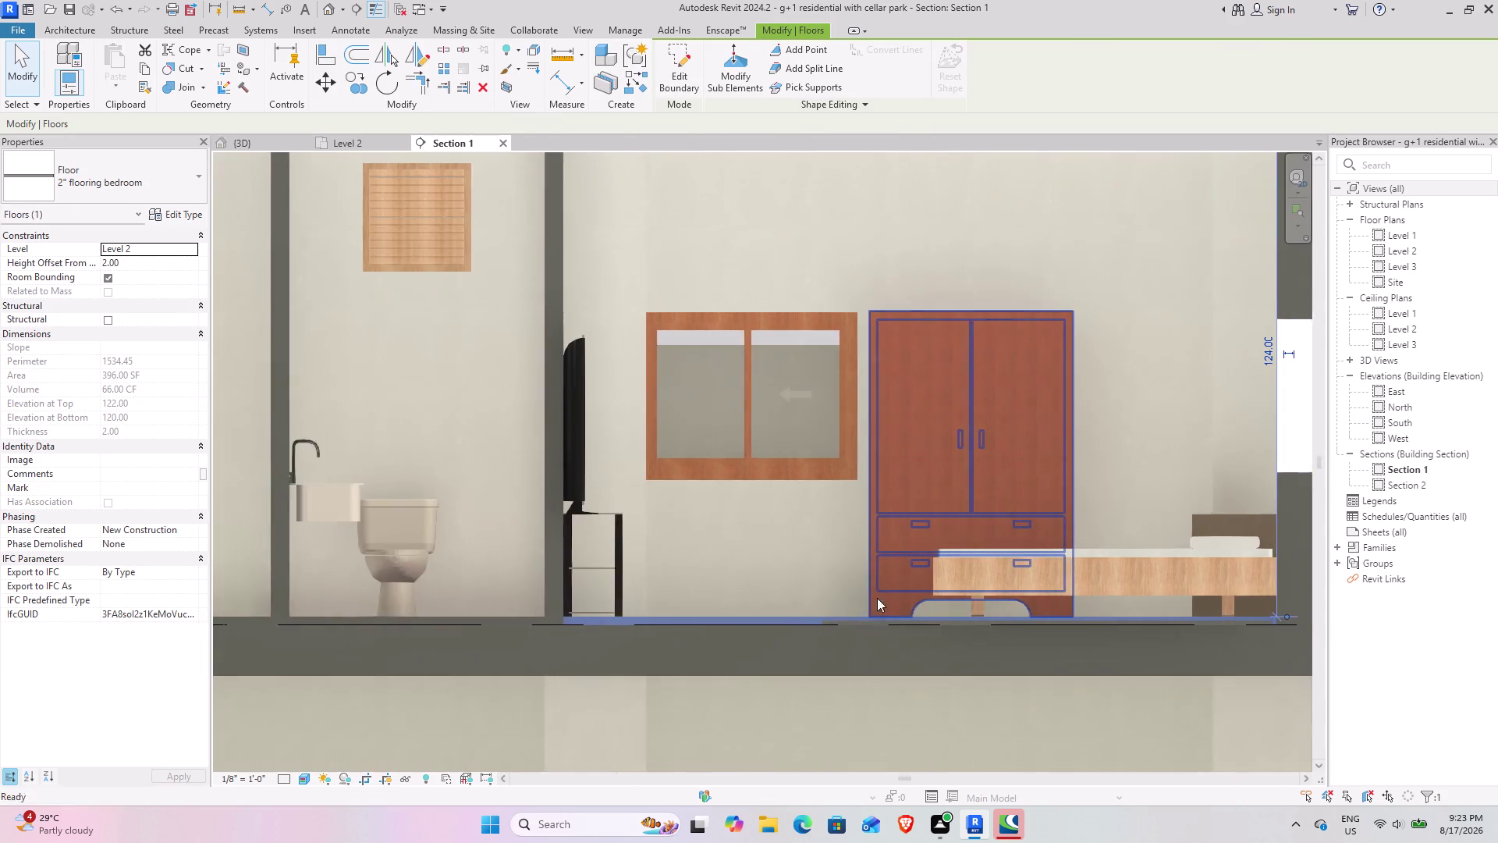
scroll(up, 3)
scroll(up, 3)
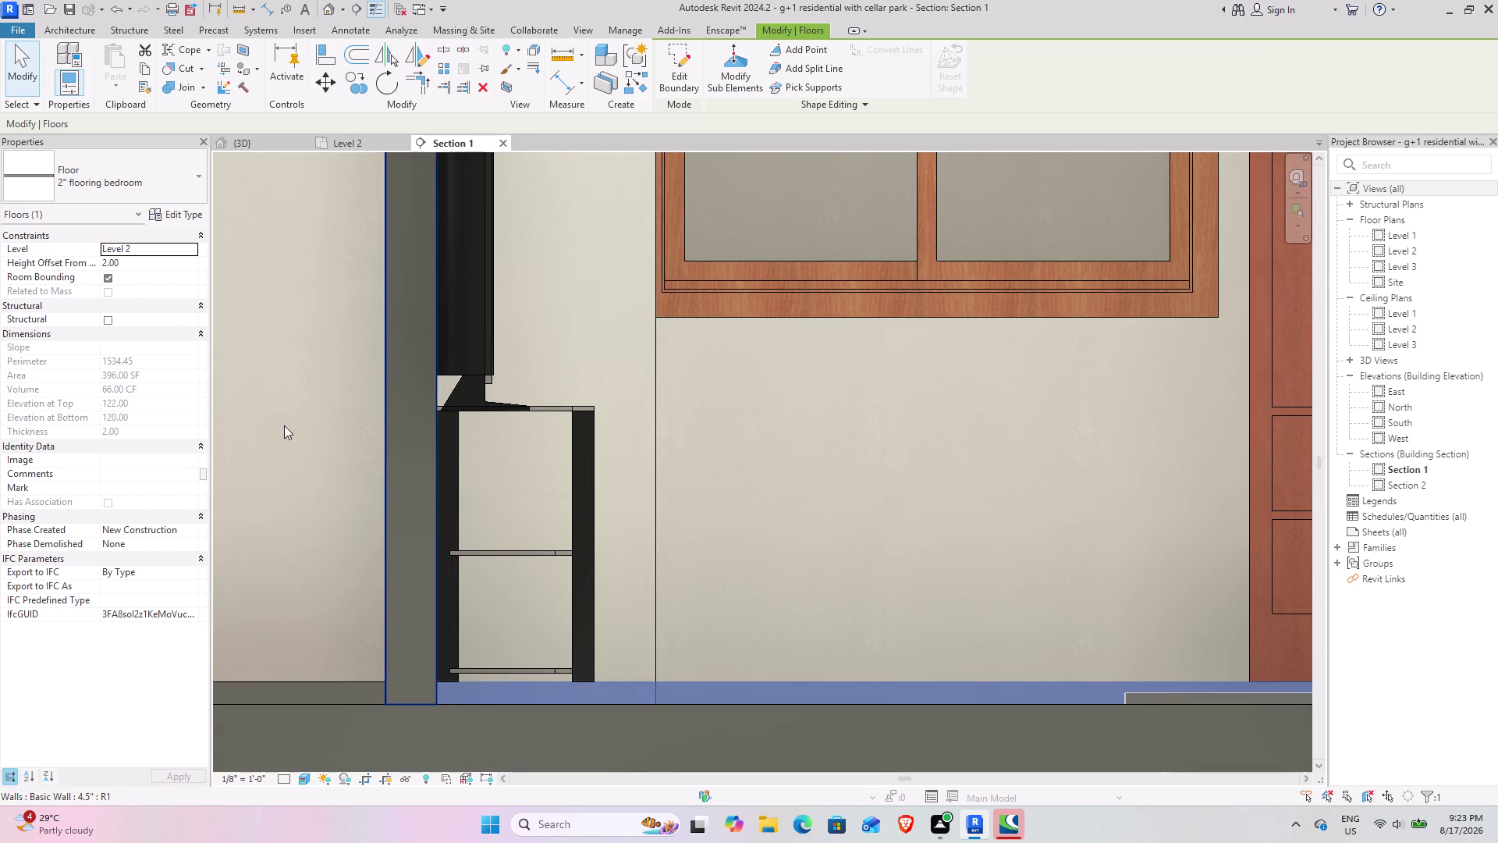
click(241, 139)
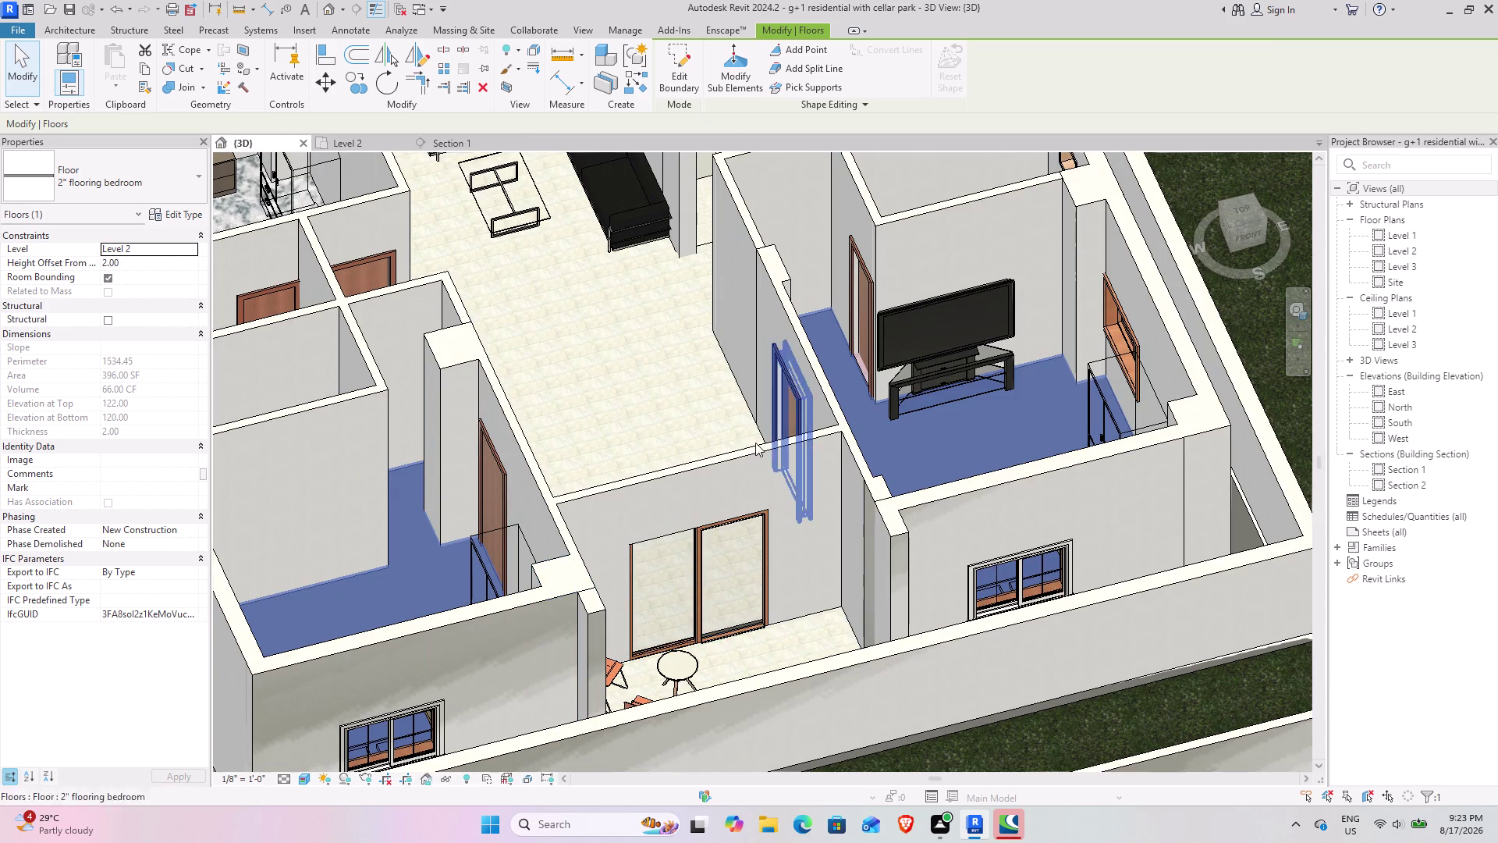
Orbit the model to a top-down view of the upper floor.
scroll(down, 3)
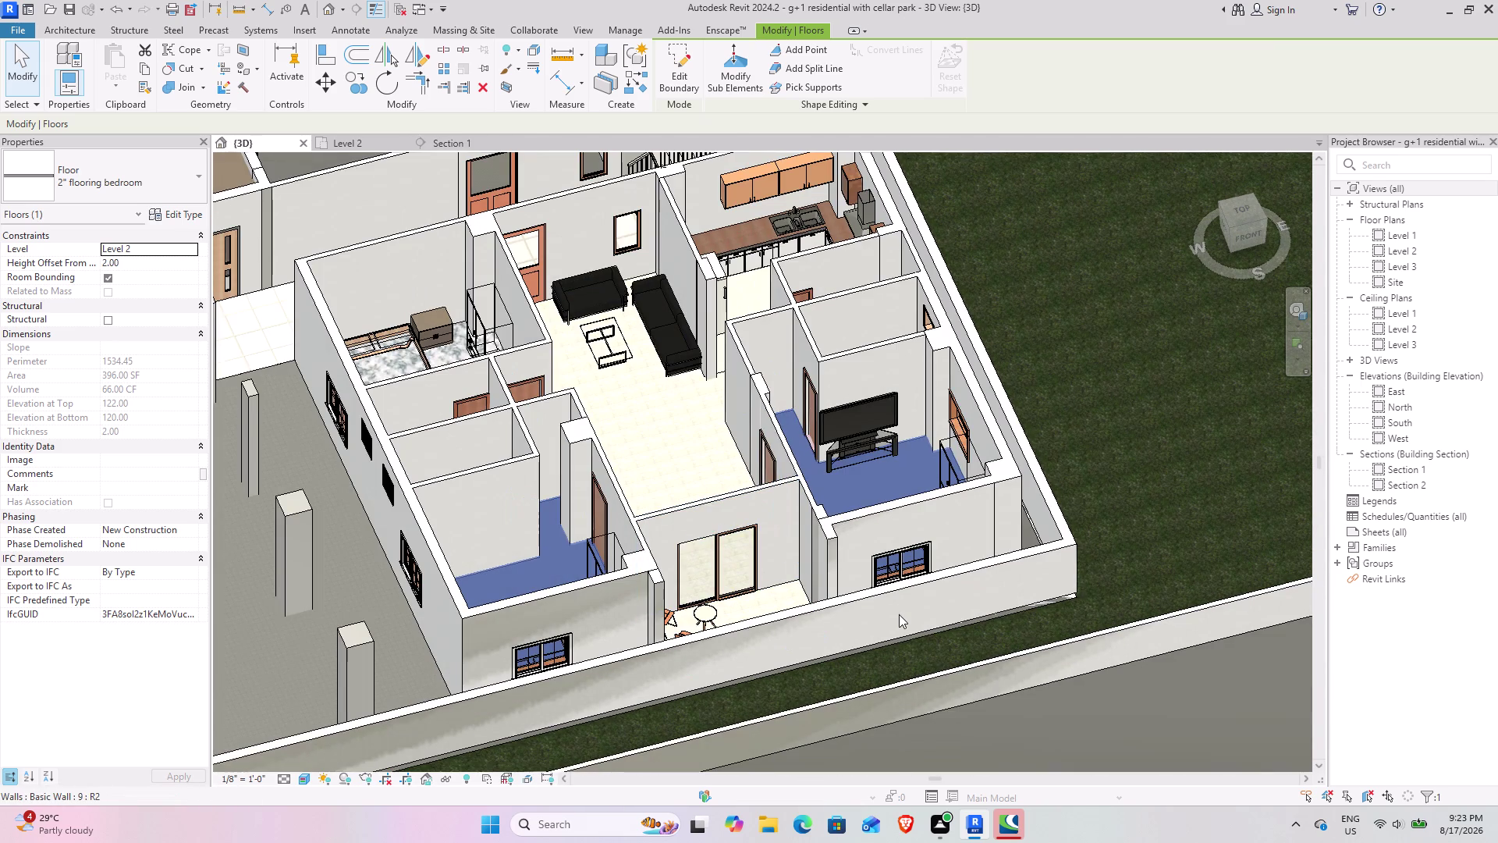
middle_drag(892, 614, 1101, 691)
middle_drag(1012, 605, 1101, 679)
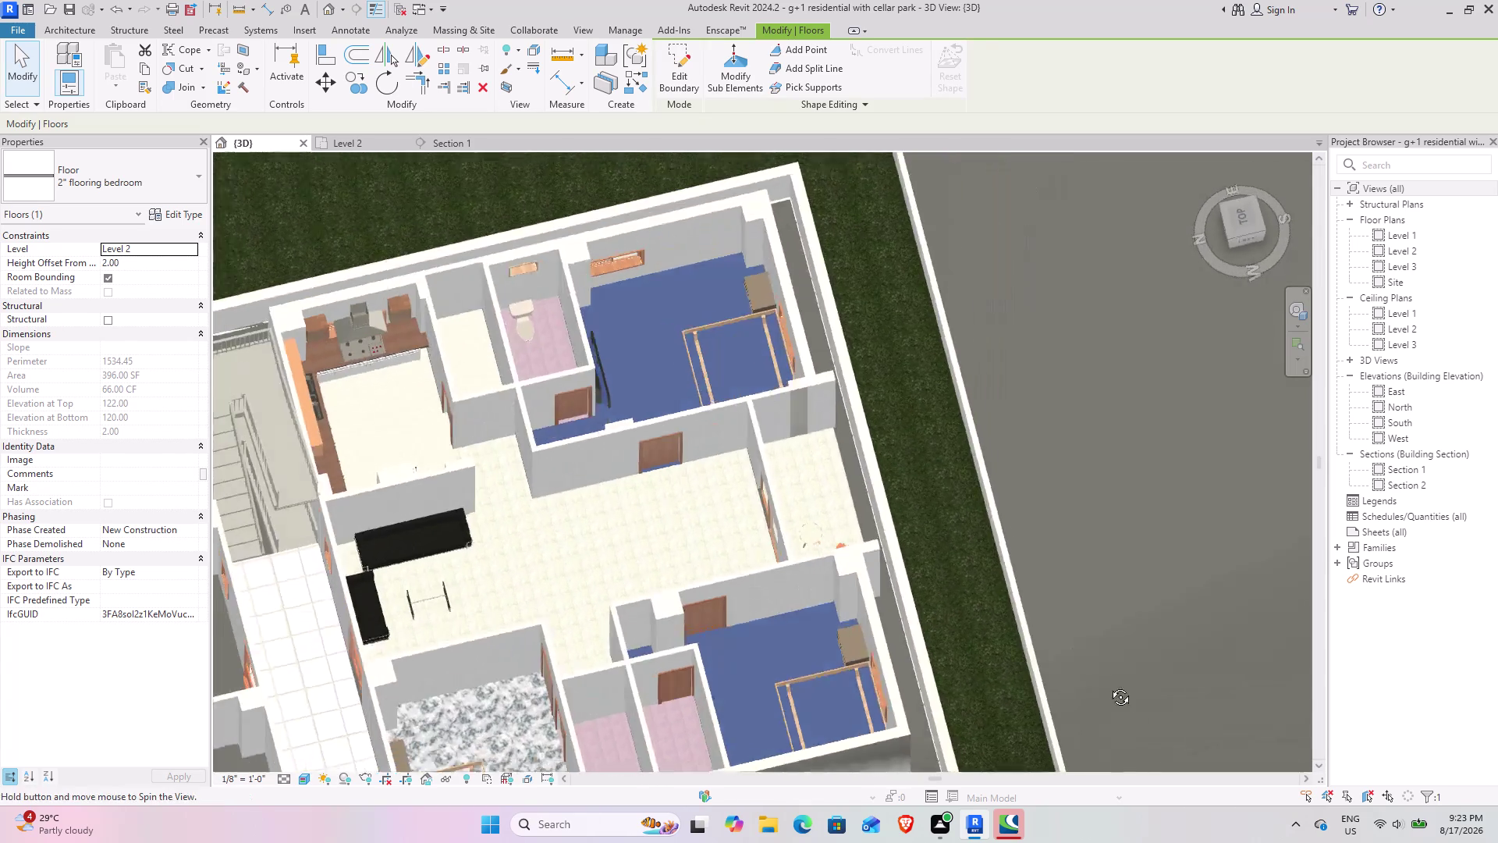
middle_drag(1101, 678, 1113, 687)
click(1128, 498)
middle_drag(853, 527, 781, 485)
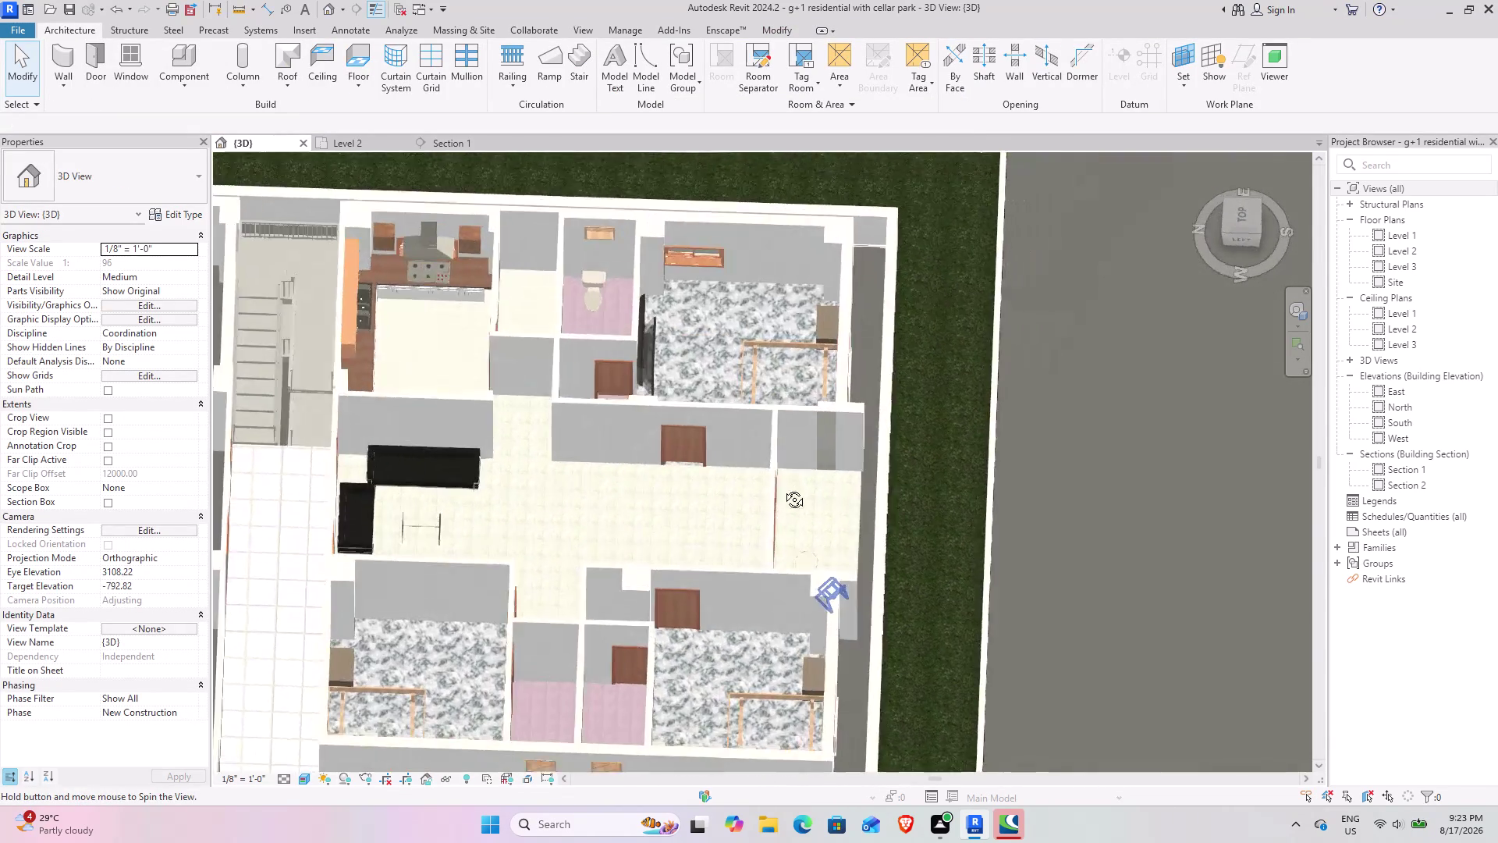
middle_drag(781, 484, 785, 495)
middle_drag(777, 456, 913, 588)
Select and inspect the bedroom's double bed and wardrobe from angled views.
click(902, 464)
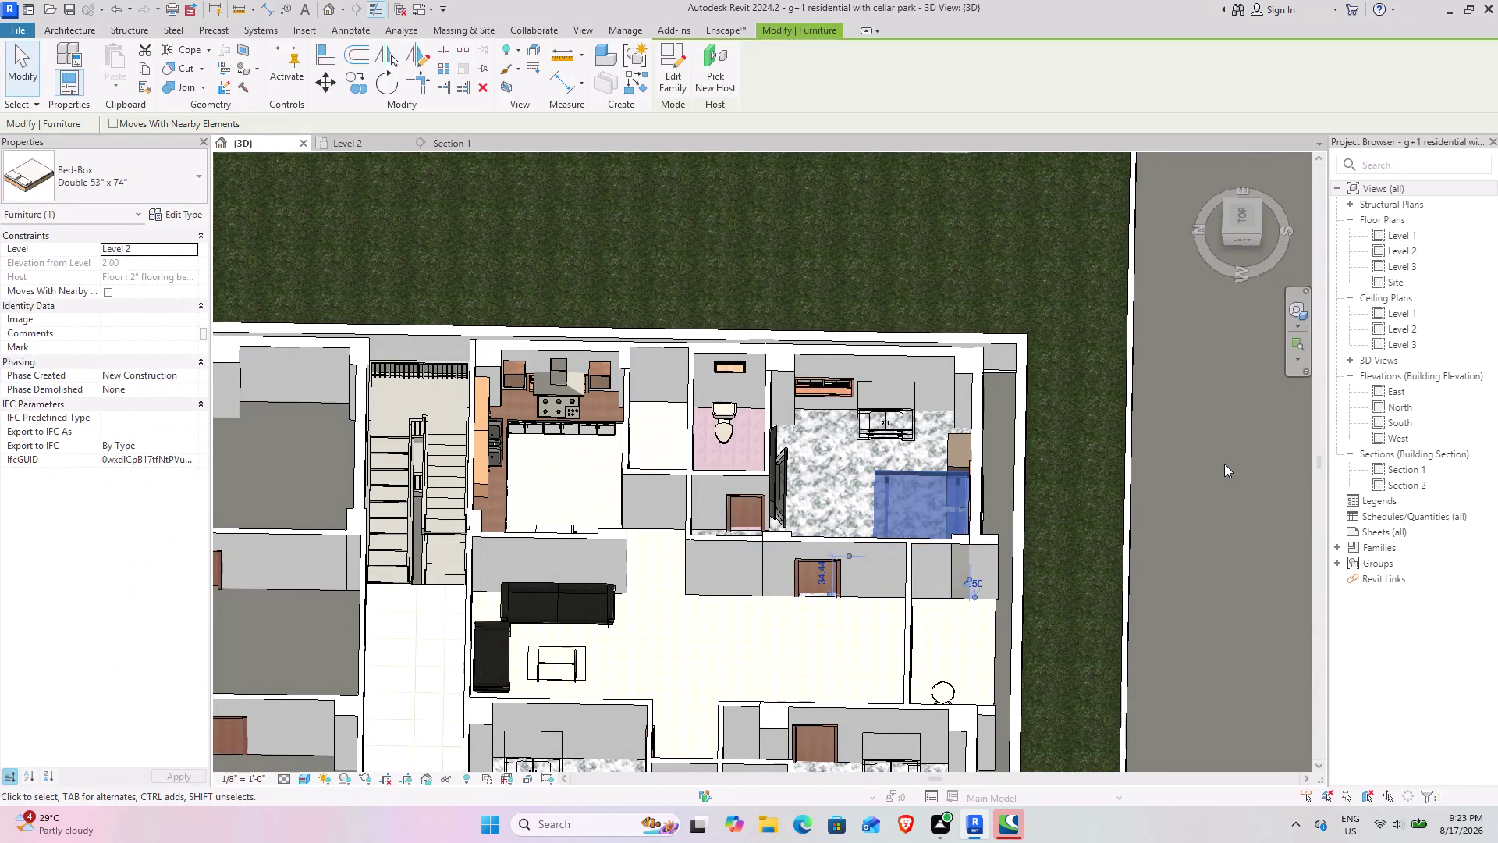
click(1227, 463)
middle_drag(973, 550, 931, 436)
click(967, 456)
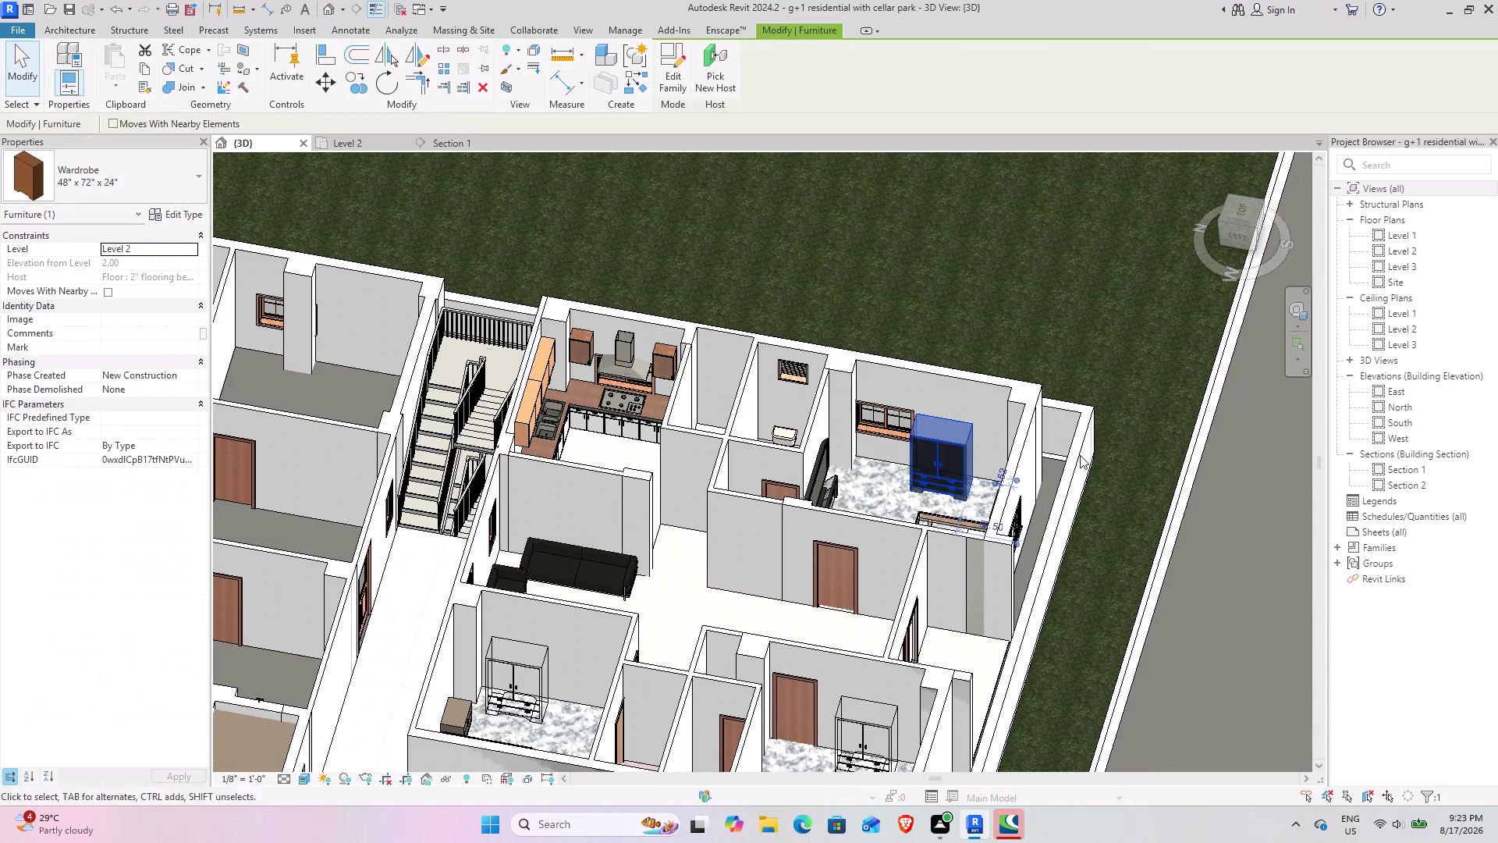
click(1158, 455)
middle_drag(1001, 479, 921, 648)
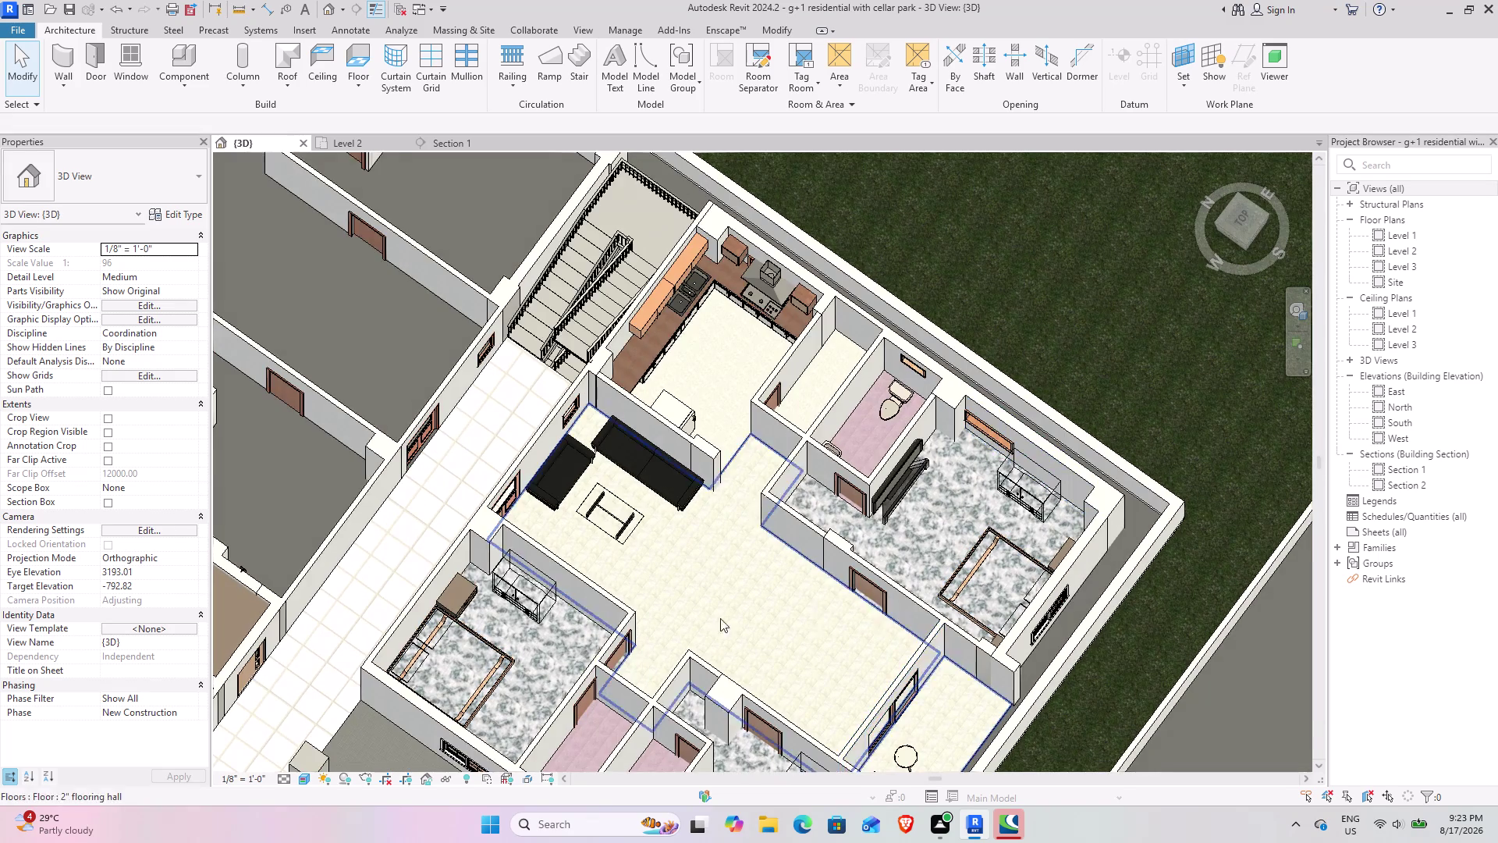
Switch the model to Shaded visual style and orbit around it.
click(312, 781)
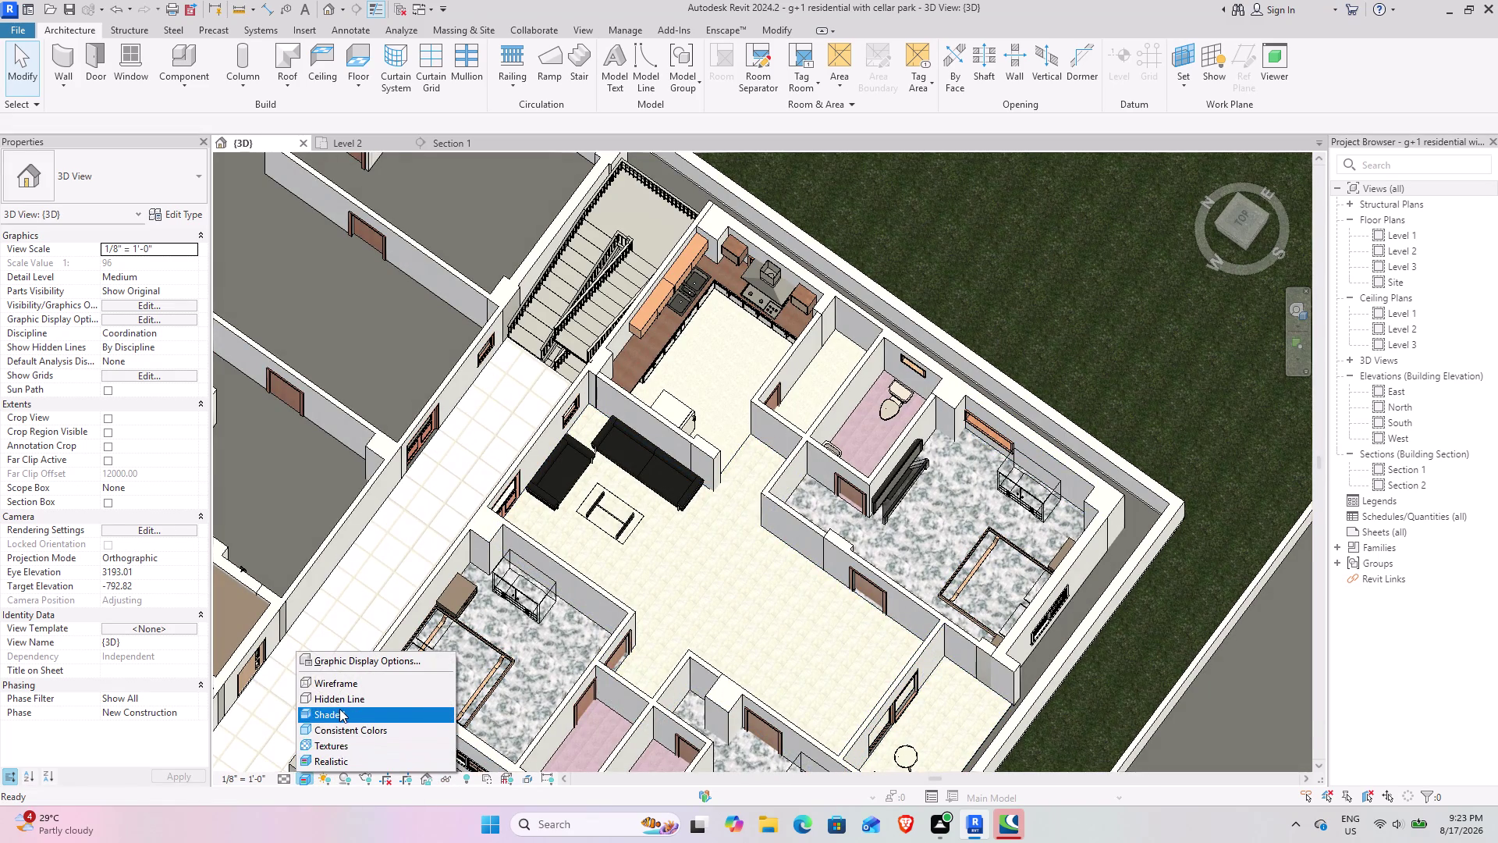
click(340, 709)
middle_drag(757, 639, 767, 421)
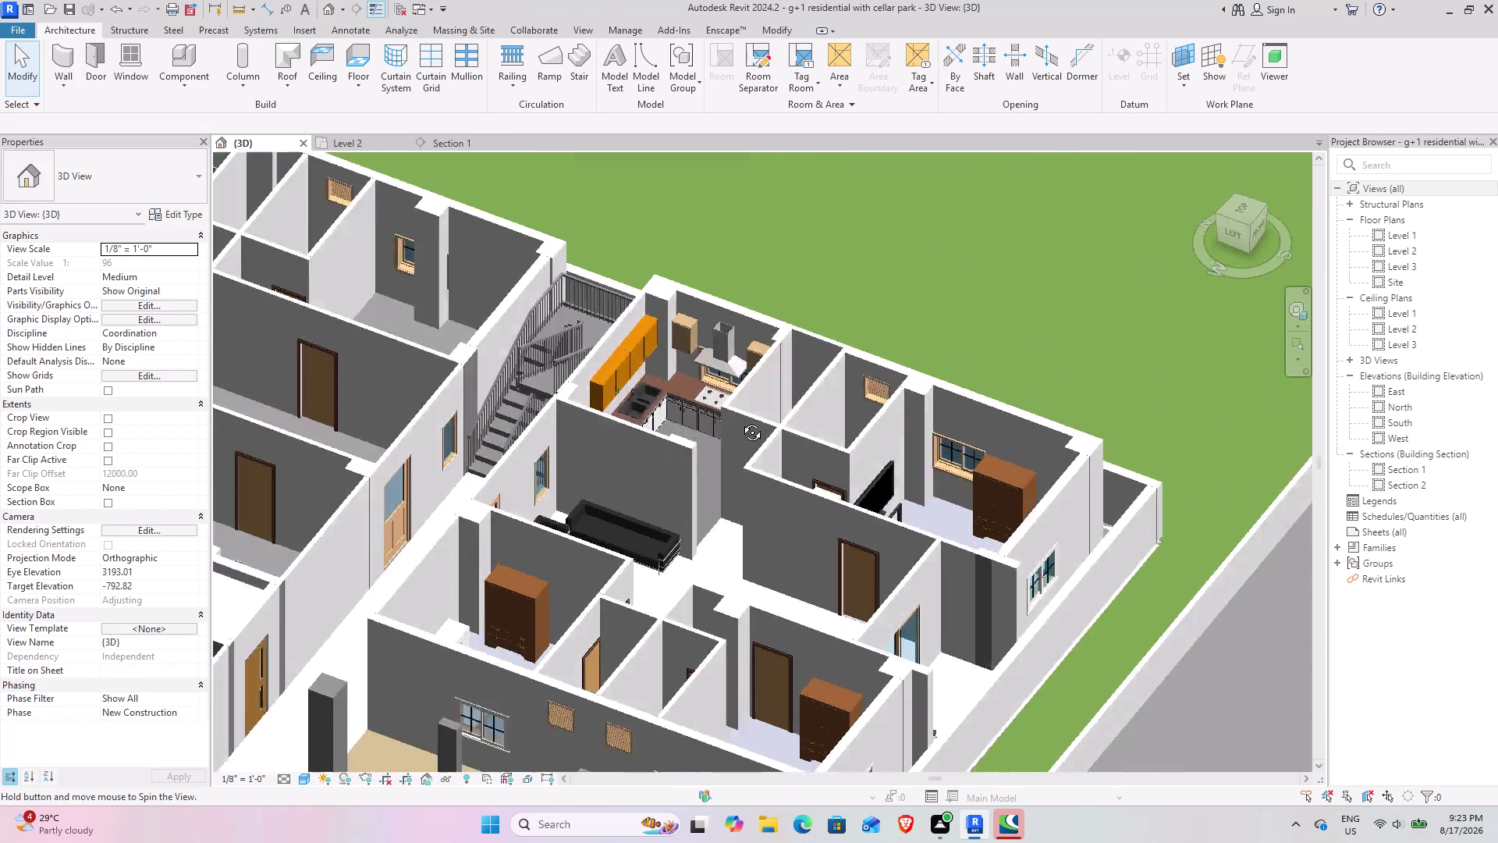
middle_drag(767, 421, 448, 481)
middle_drag(617, 566, 1204, 665)
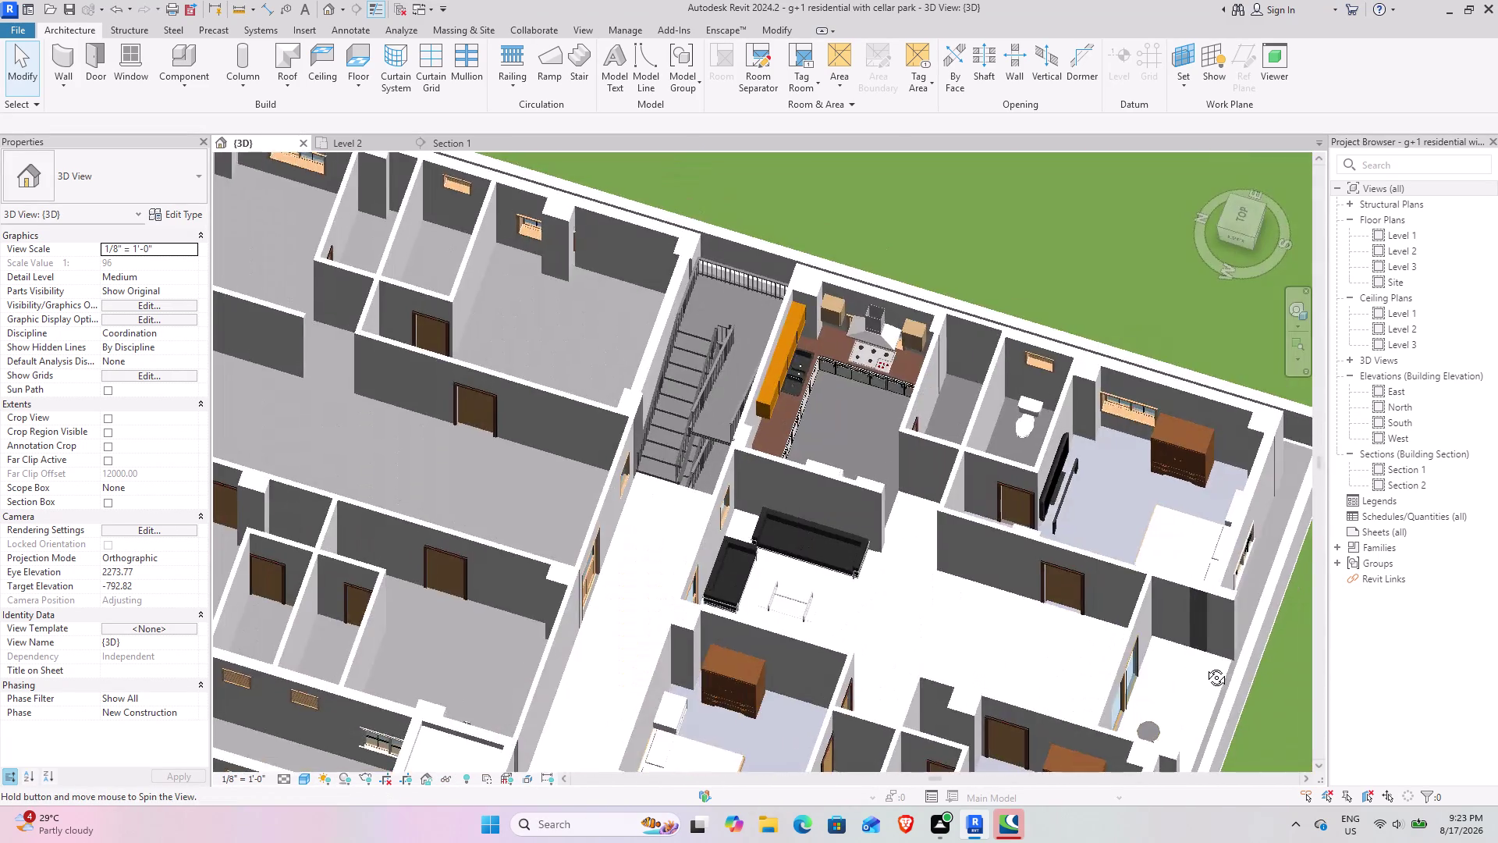
middle_drag(1205, 665, 1079, 556)
middle_drag(1046, 539, 812, 513)
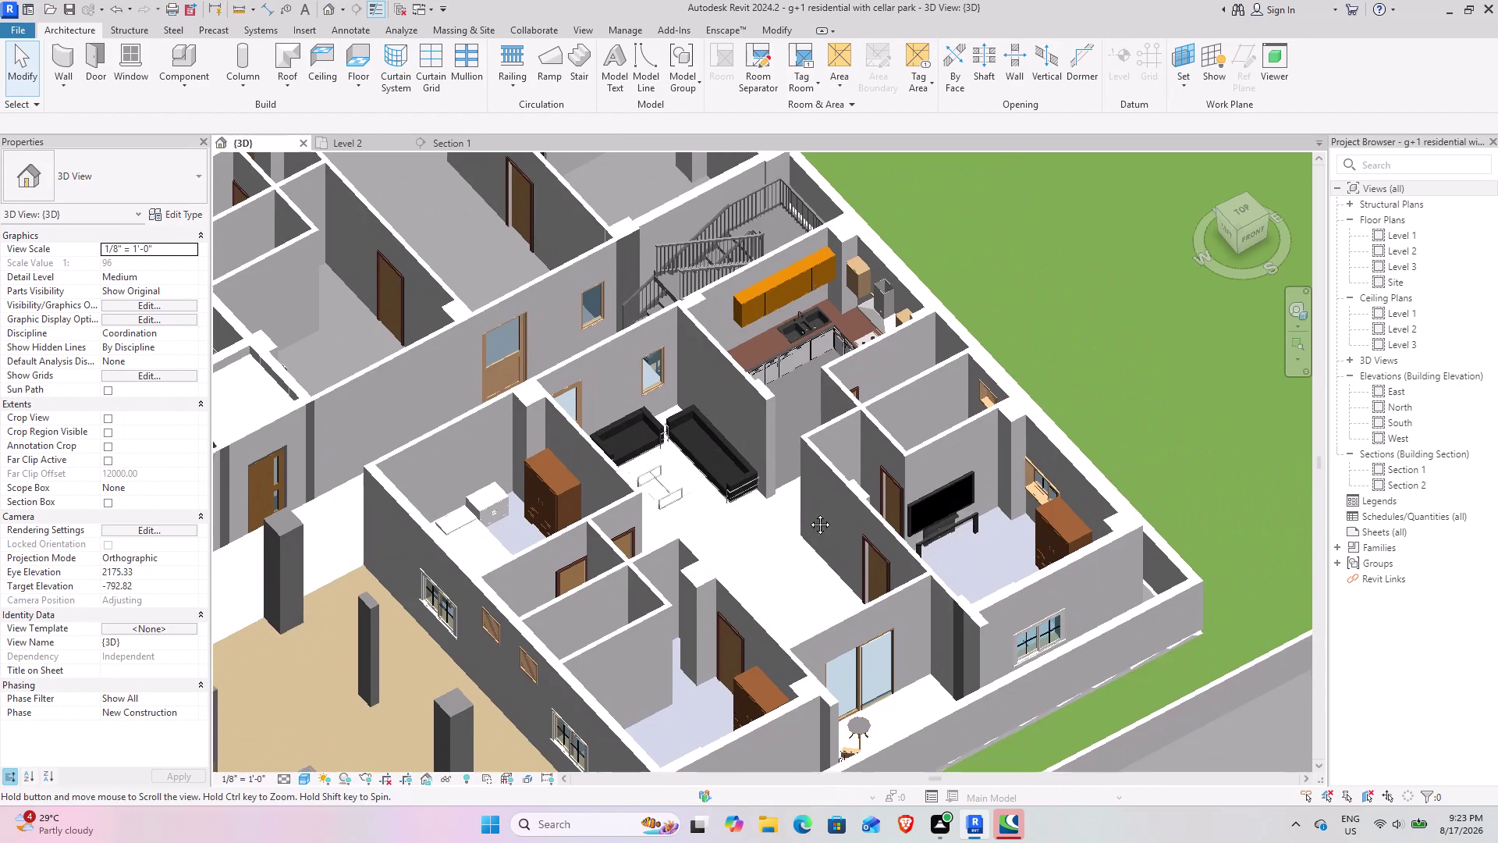
middle_drag(812, 513, 808, 513)
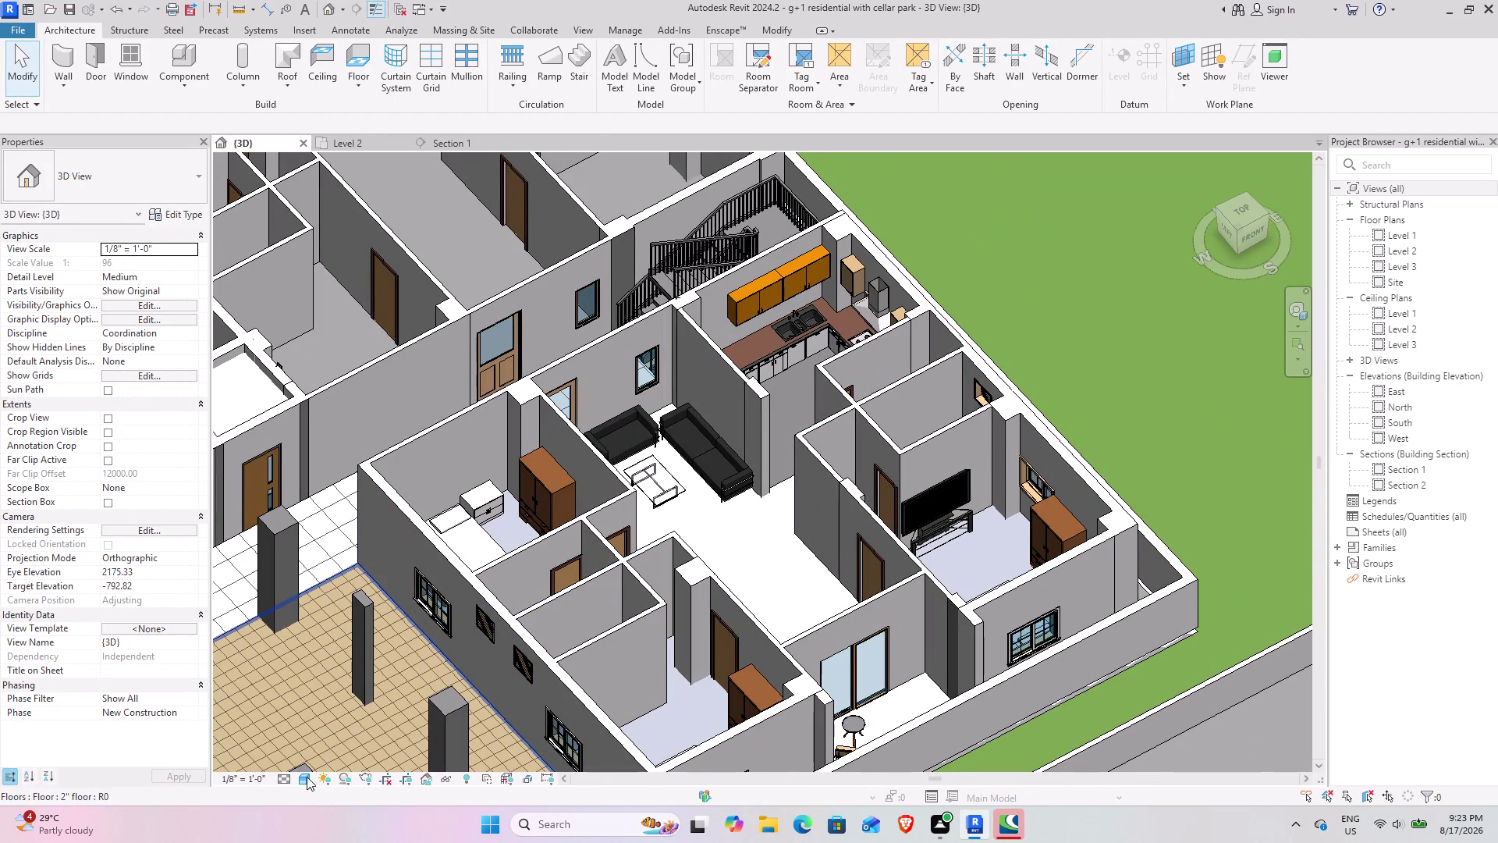
Try the Realistic visual style, then set the display back to Shaded.
click(307, 776)
click(321, 760)
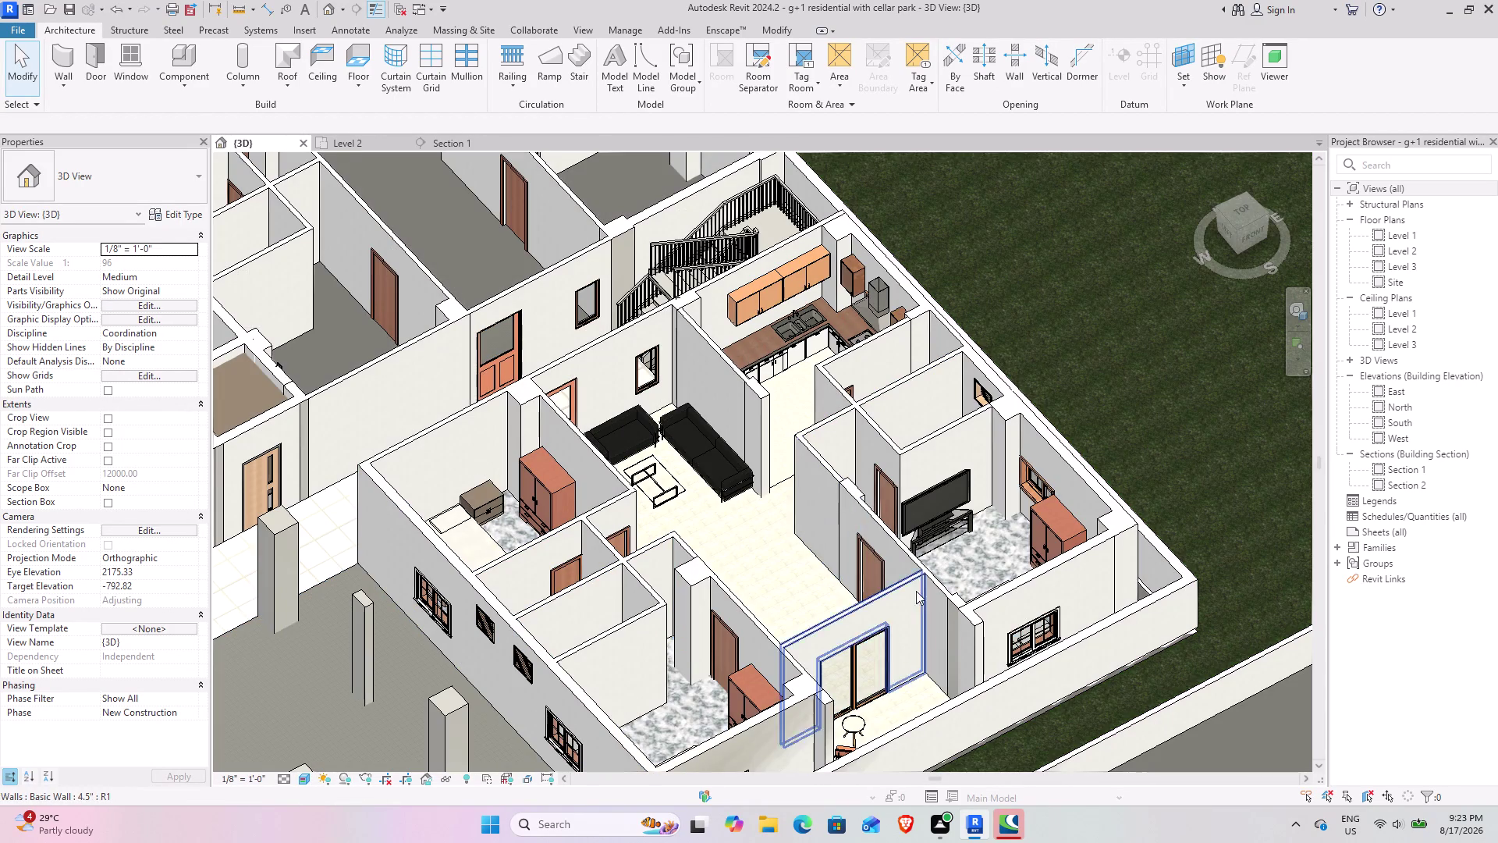
middle_drag(856, 636, 1056, 629)
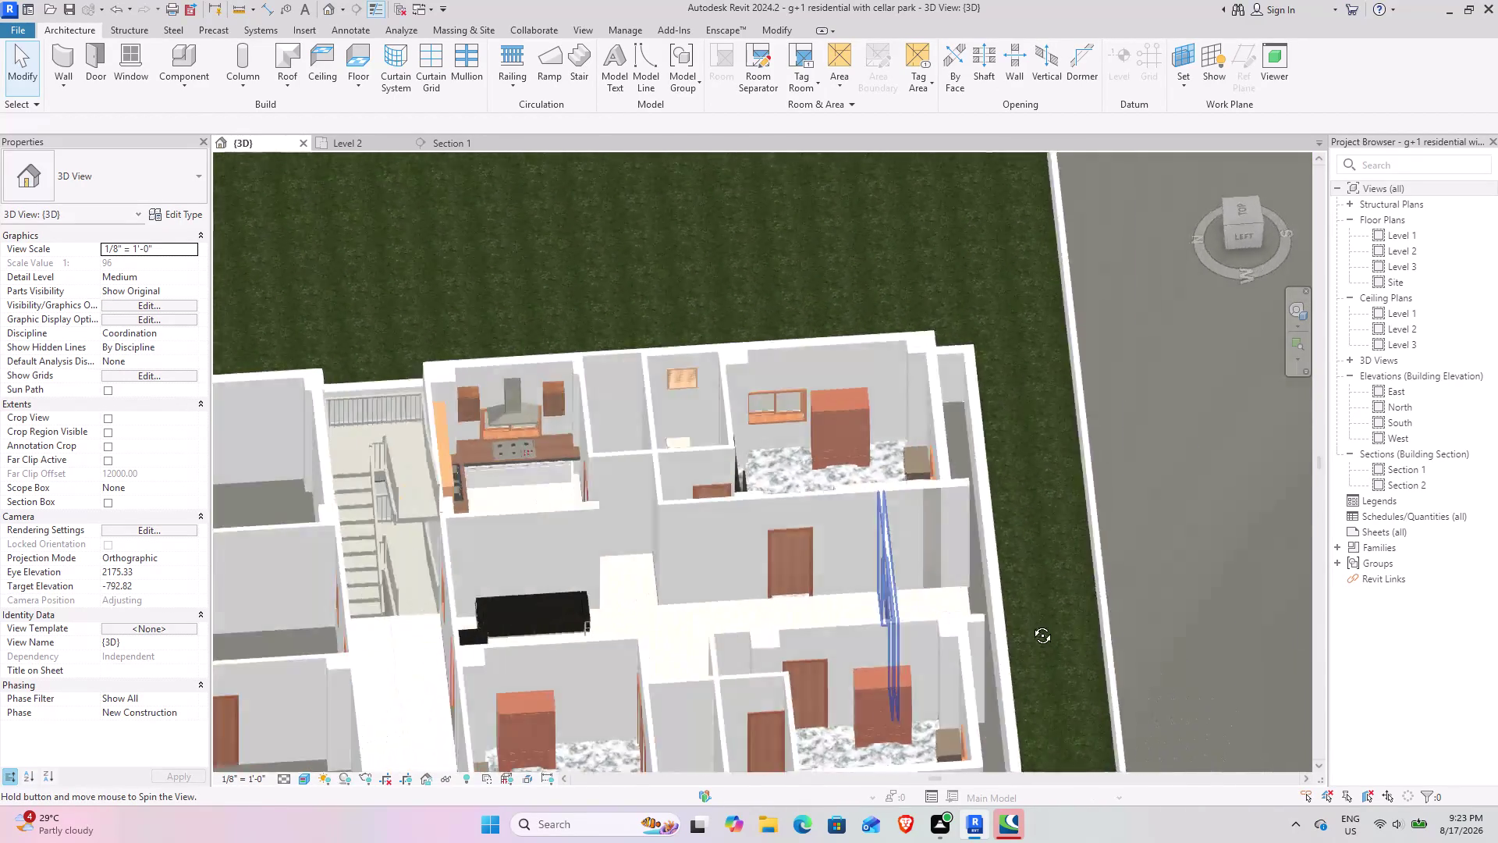
middle_drag(1056, 629, 780, 679)
click(302, 782)
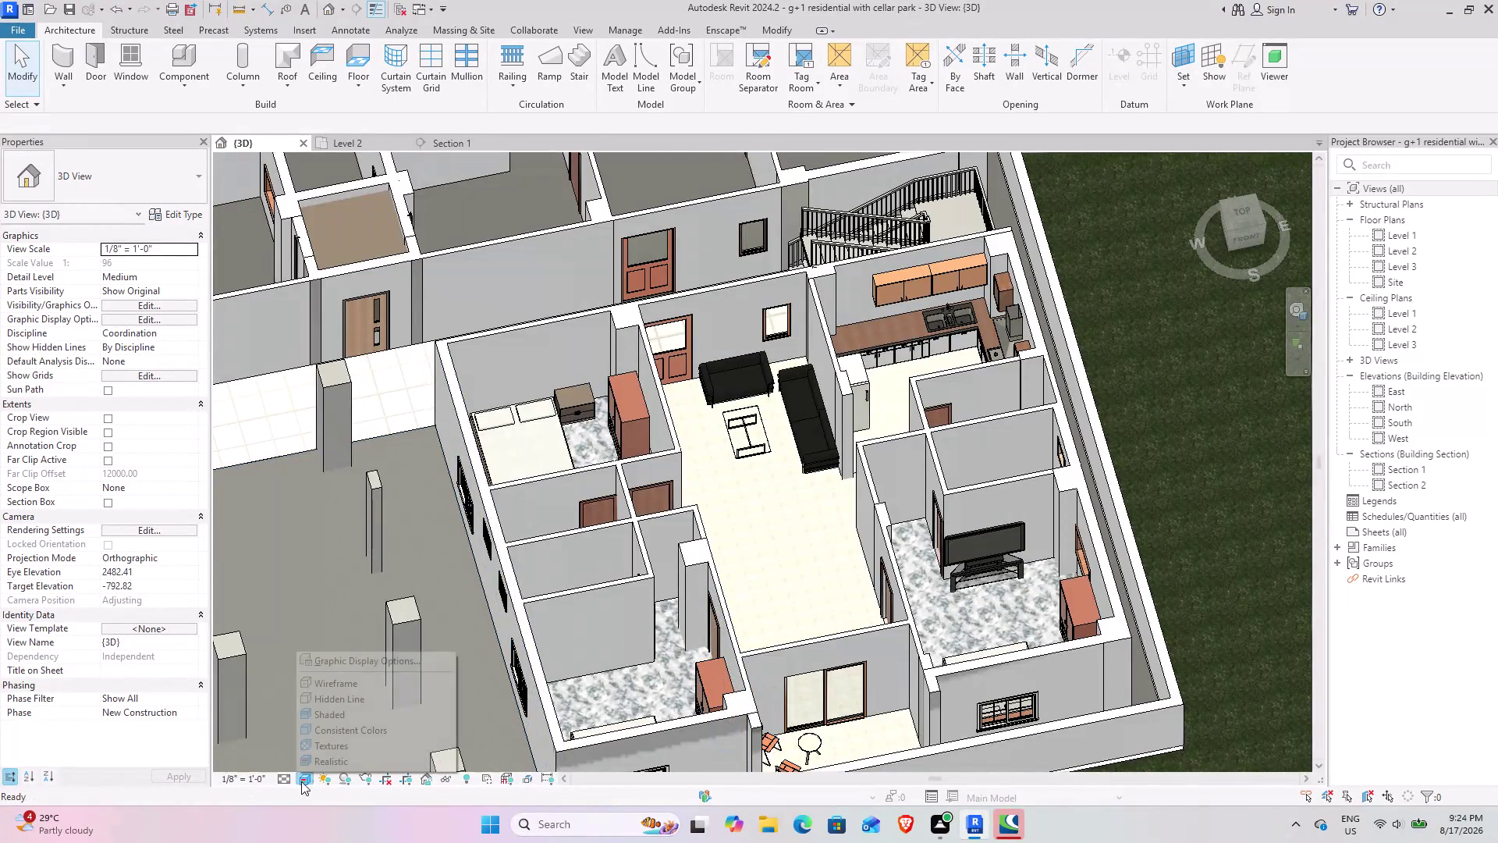
click(330, 717)
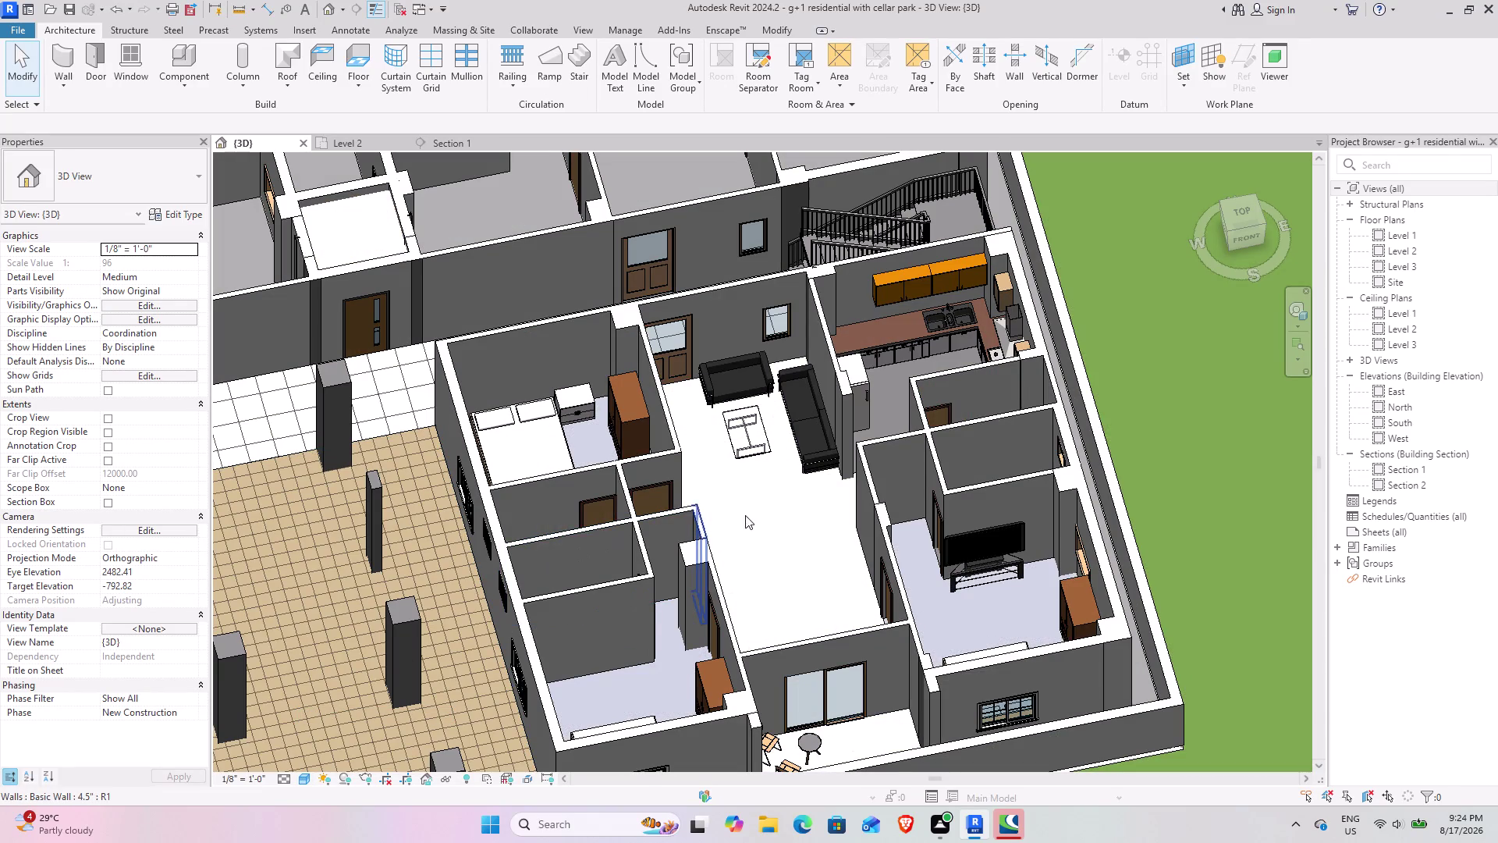
Zoom over the whole floor's units, then open the Level 2 plan.
scroll(up, 3)
scroll(down, 3)
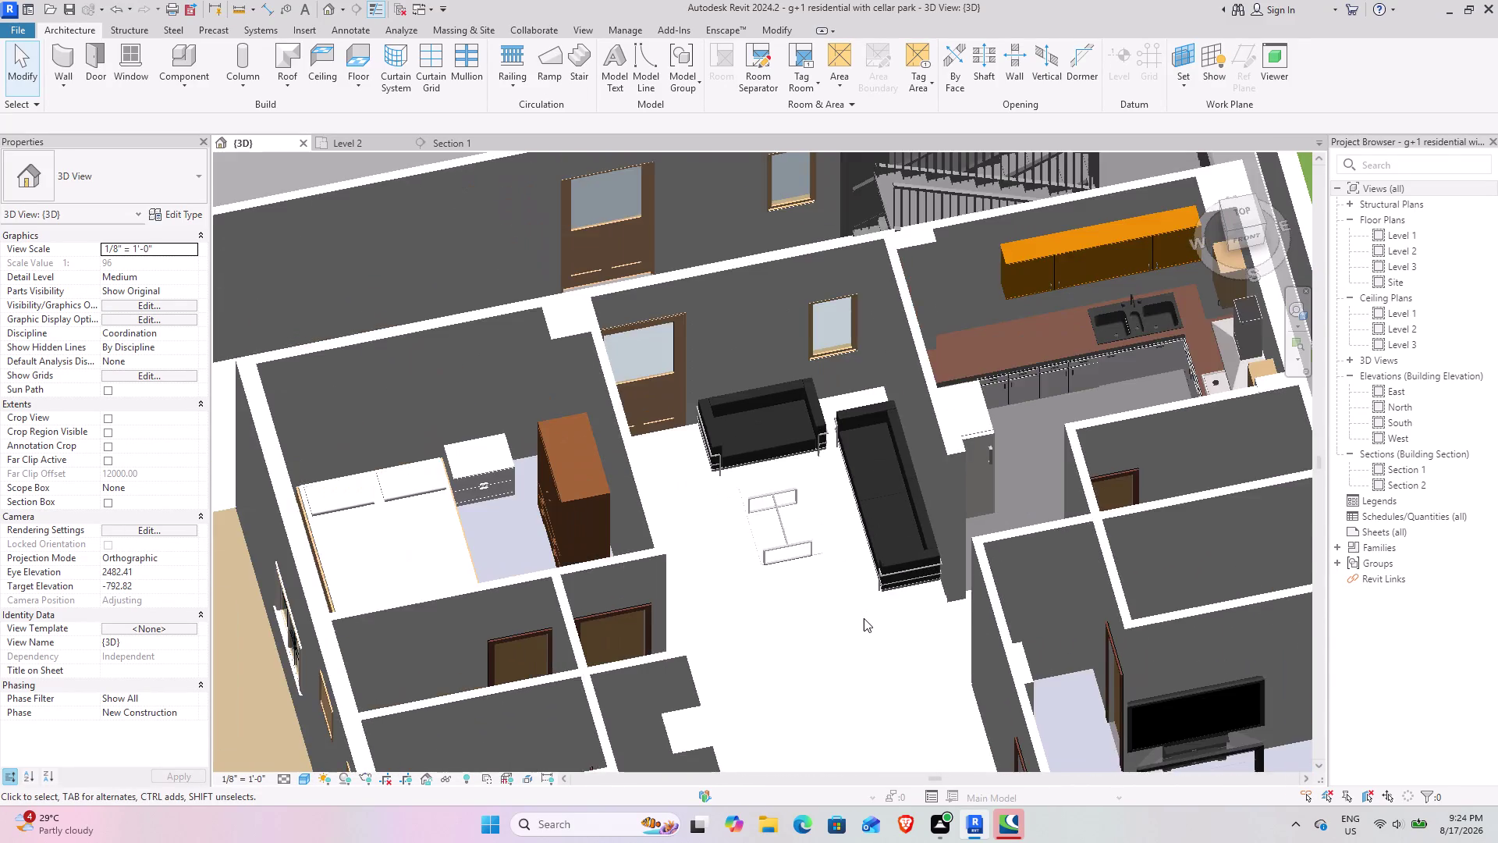
scroll(down, 3)
middle_drag(865, 611, 841, 584)
scroll(up, 3)
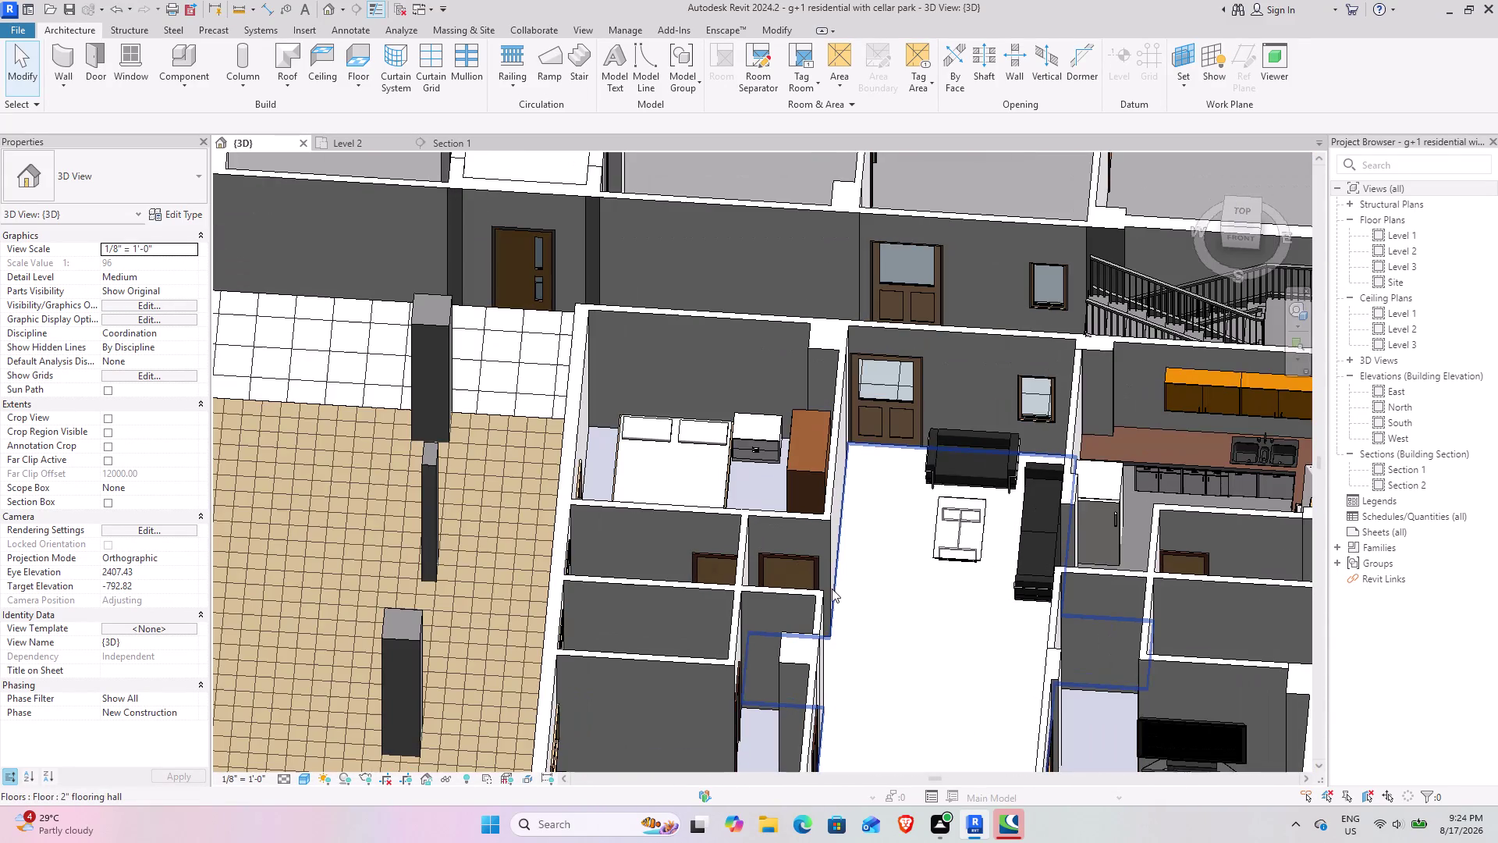
scroll(down, 3)
middle_drag(885, 484, 807, 454)
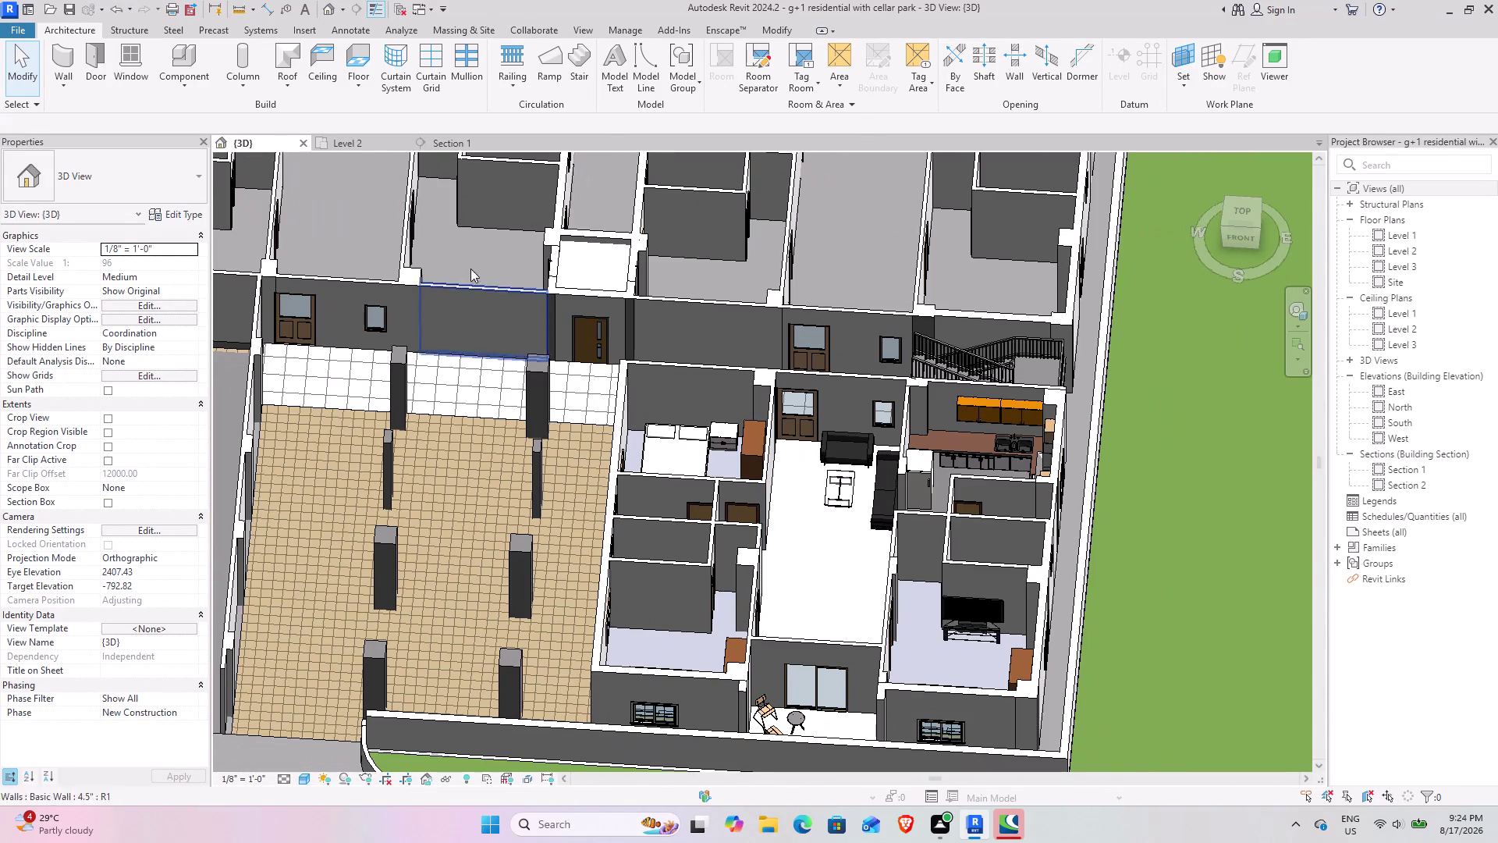
click(354, 140)
scroll(down, 3)
middle_drag(659, 476, 678, 464)
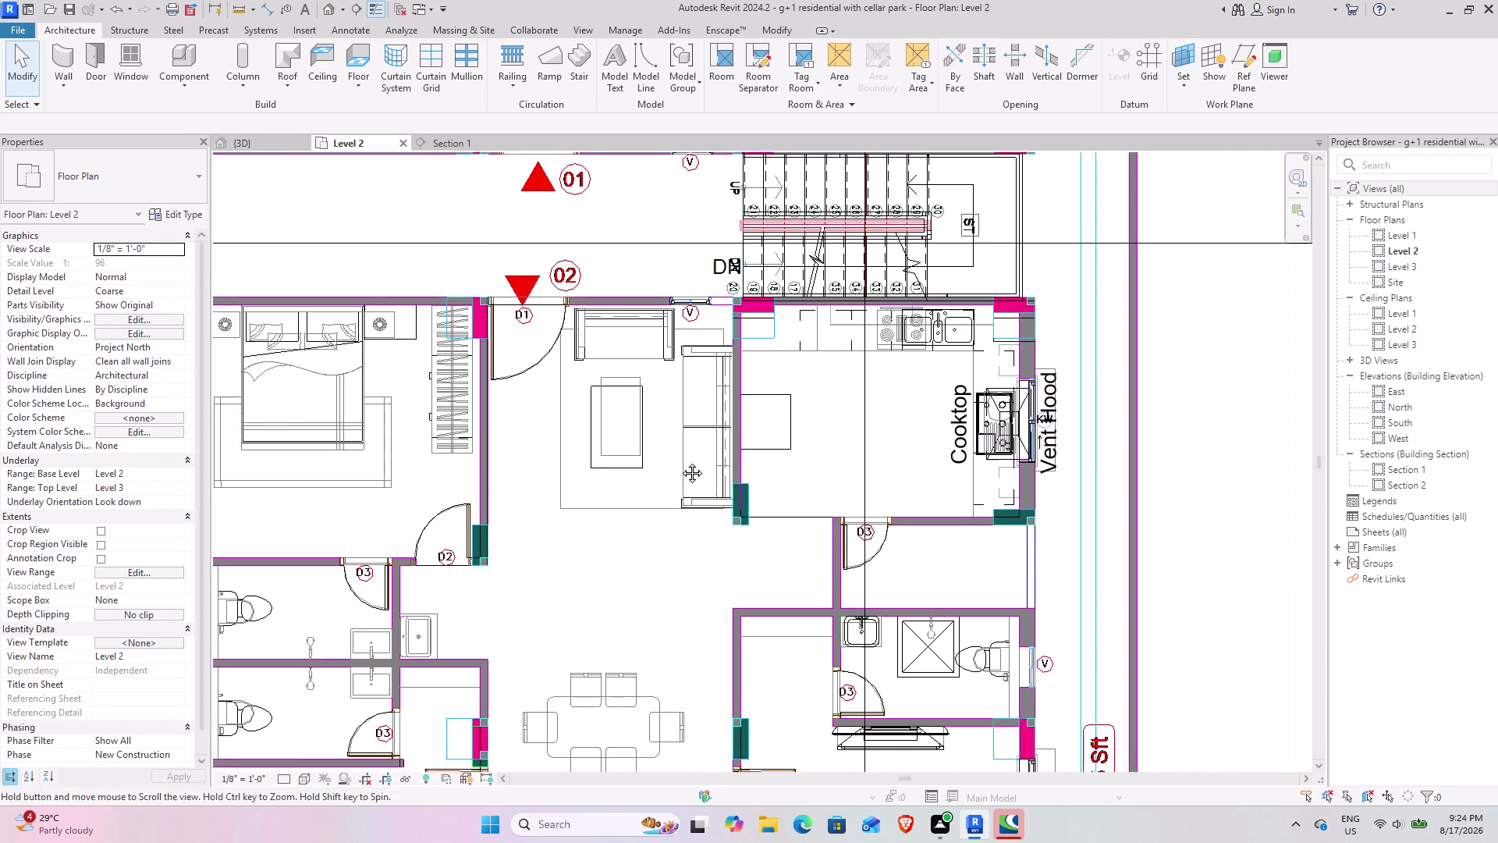
middle_drag(678, 464, 681, 461)
middle_drag(696, 551, 741, 517)
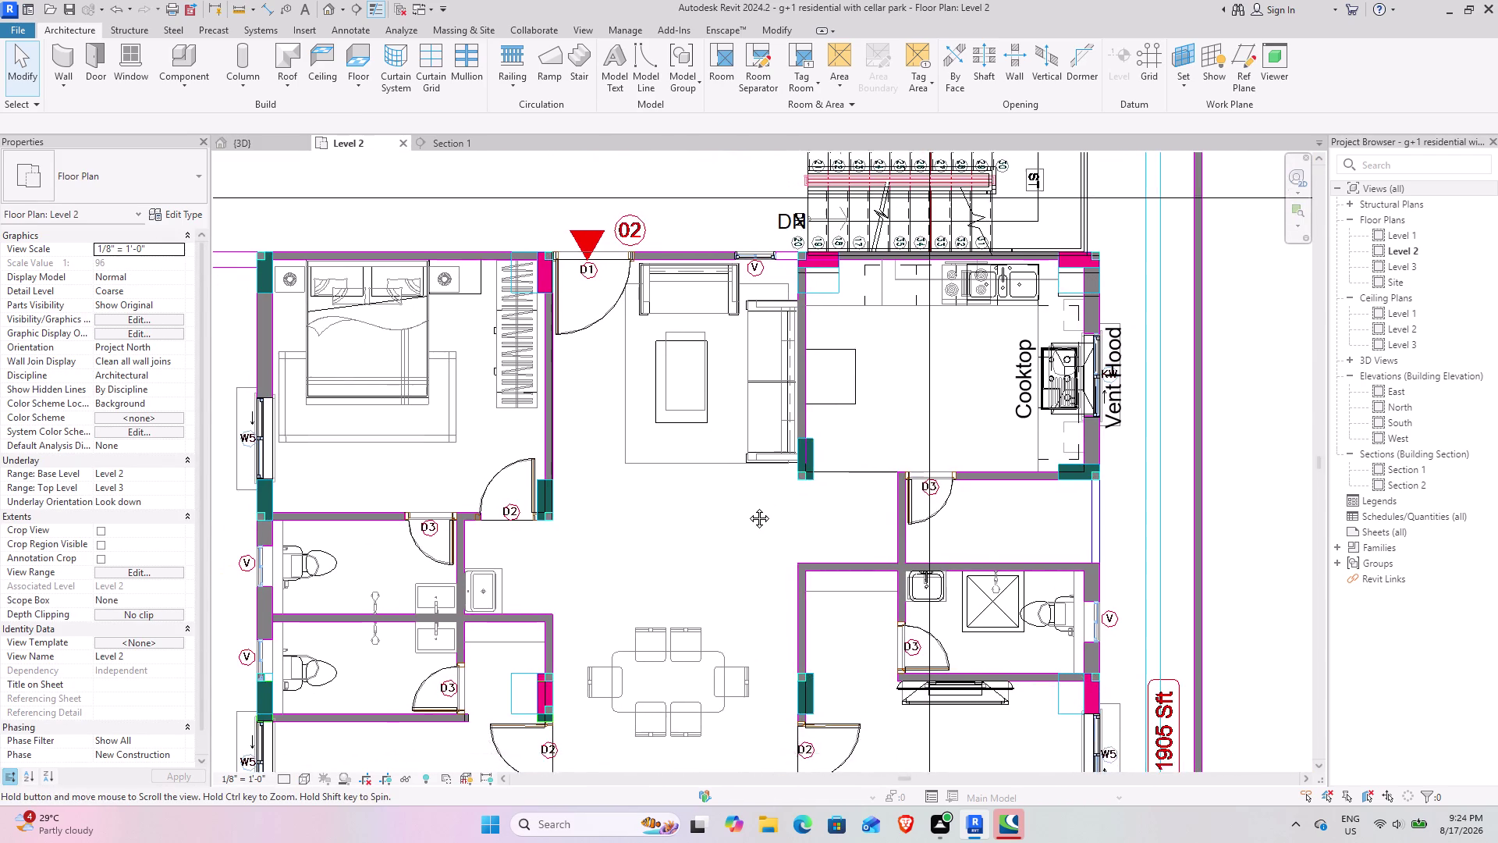
middle_drag(741, 517, 749, 506)
middle_drag(601, 533, 640, 512)
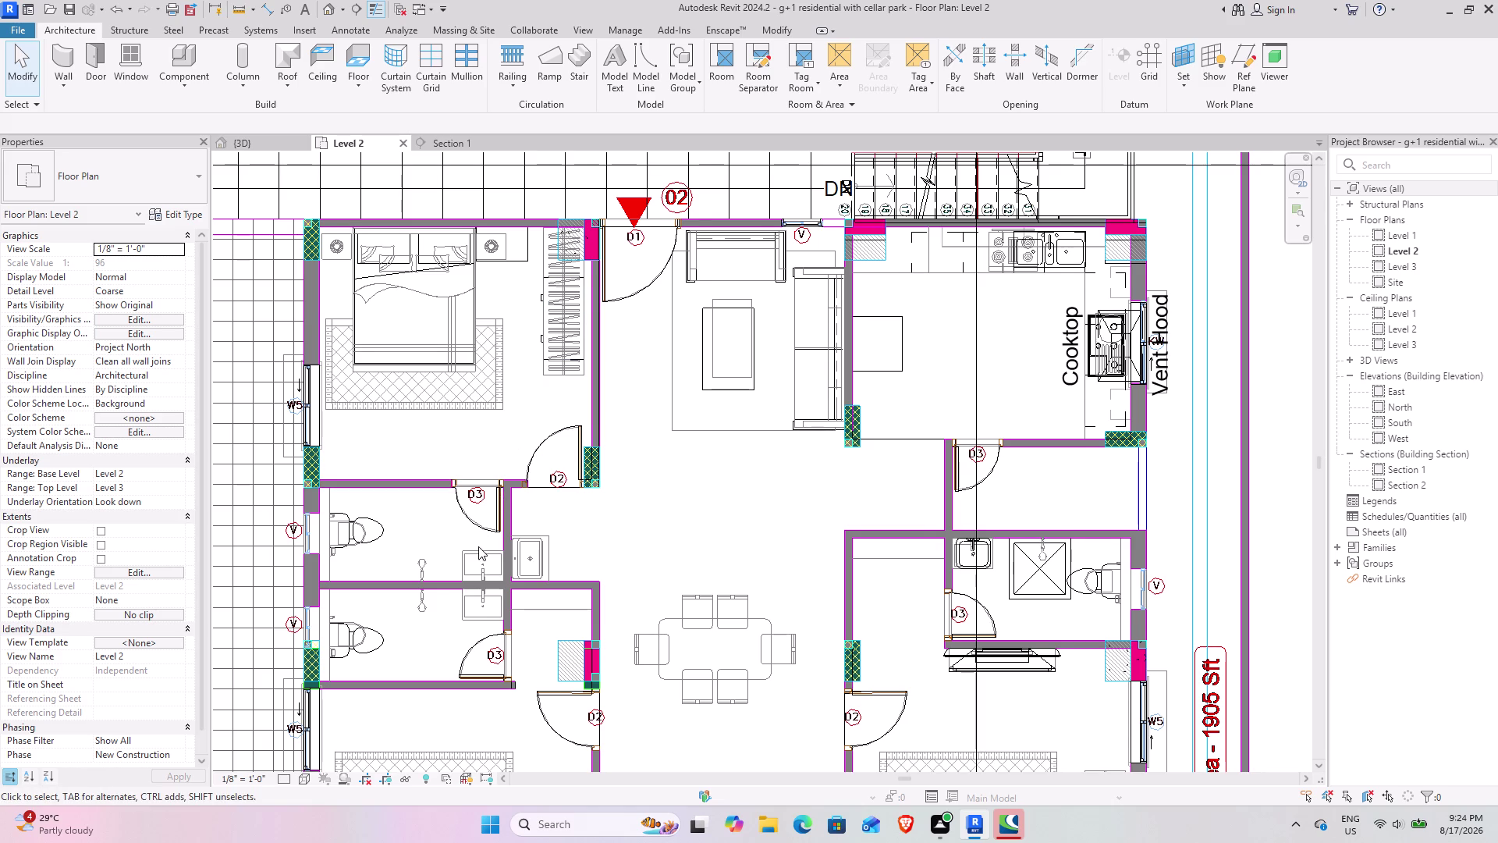
middle_drag(476, 546, 570, 459)
middle_drag(540, 460, 548, 395)
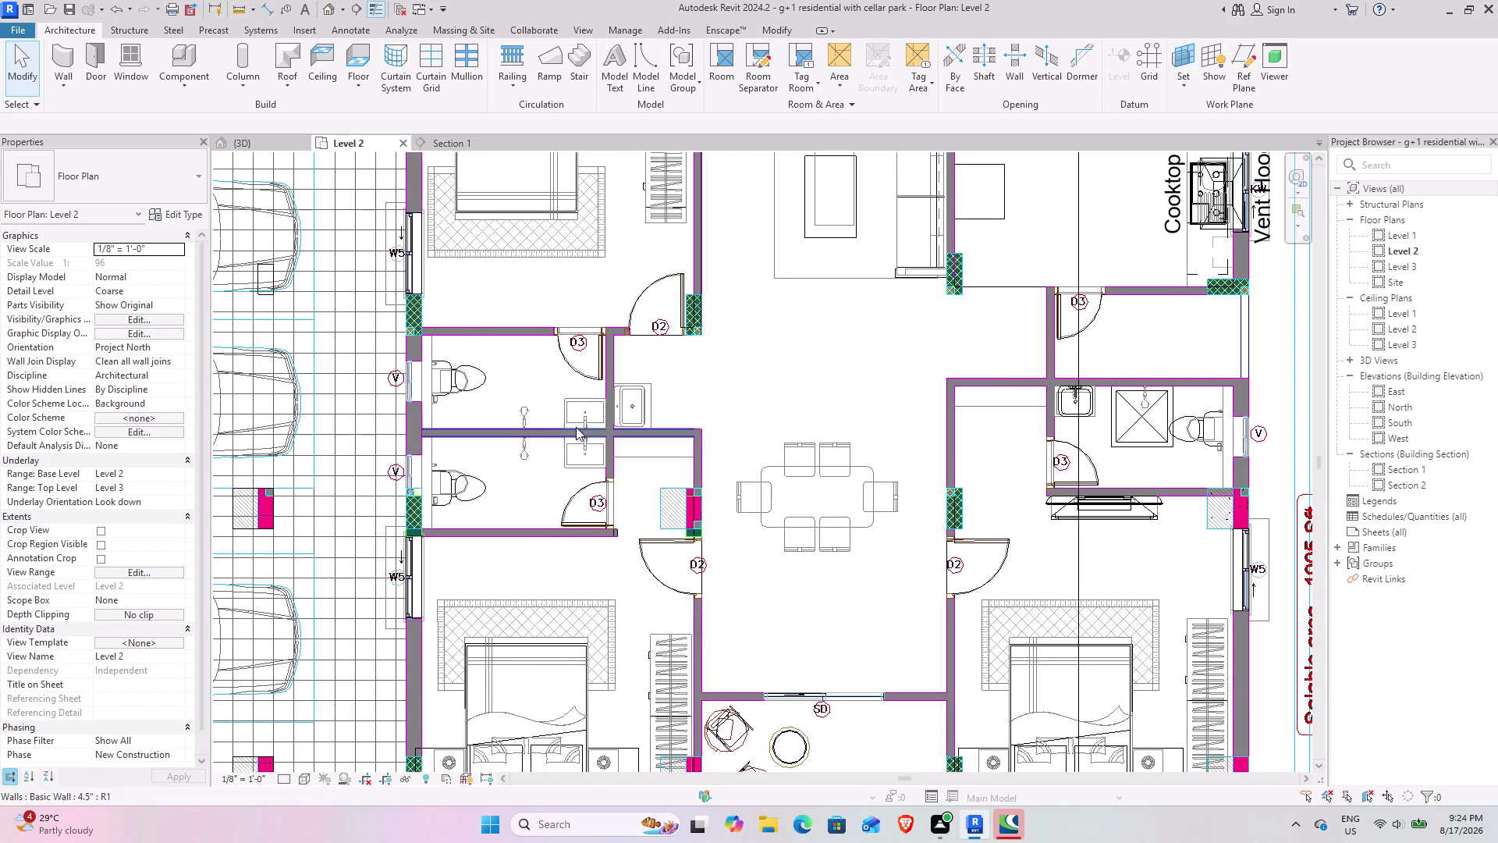
scroll(up, 3)
middle_drag(665, 497, 449, 563)
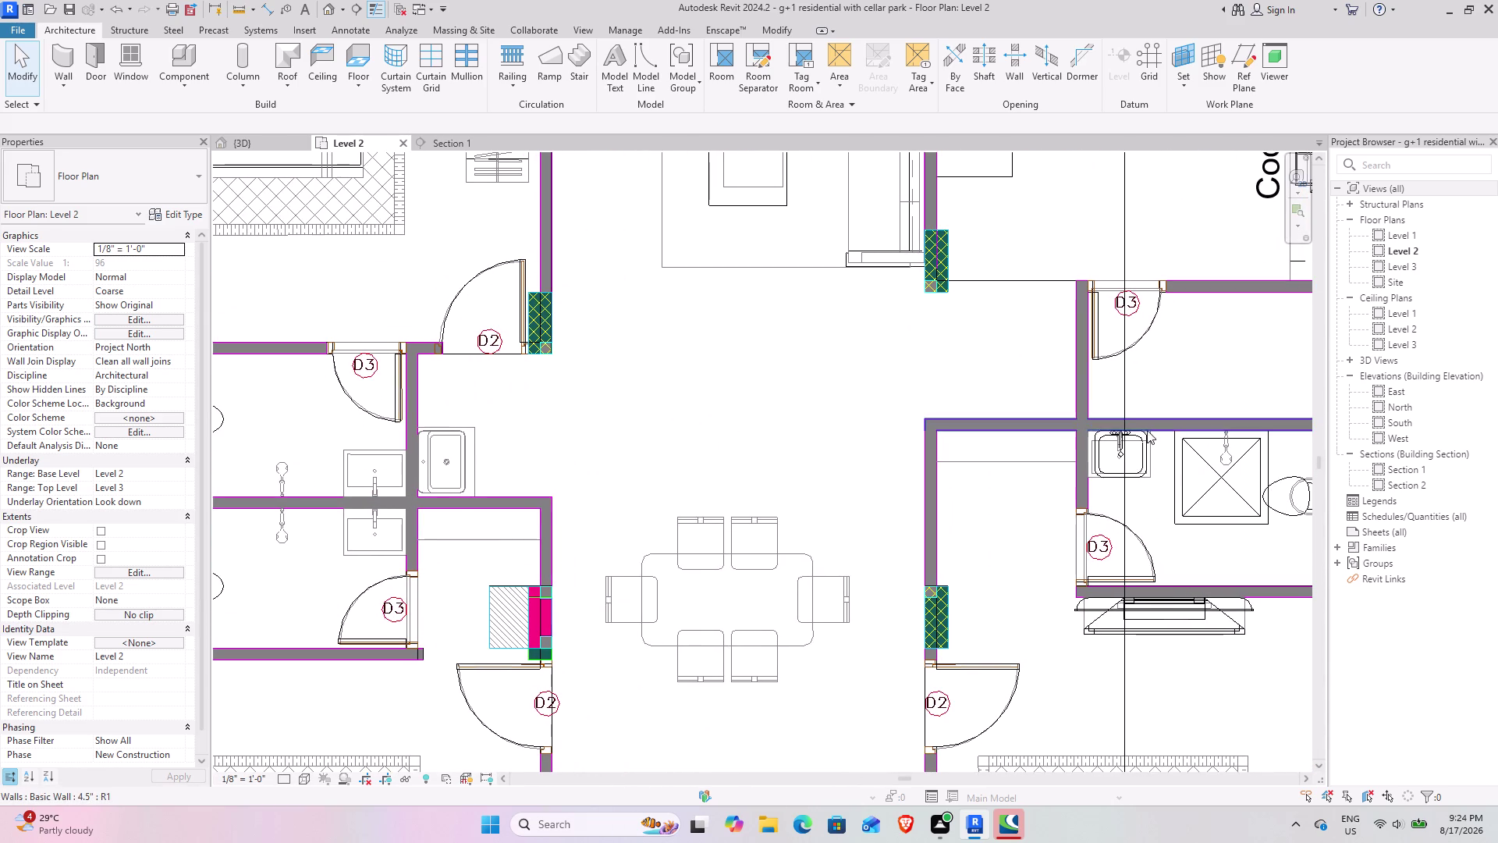
Copy the right bathroom's vanity sink onto the shared left bathroom wall and rotate it.
click(1128, 450)
click(358, 85)
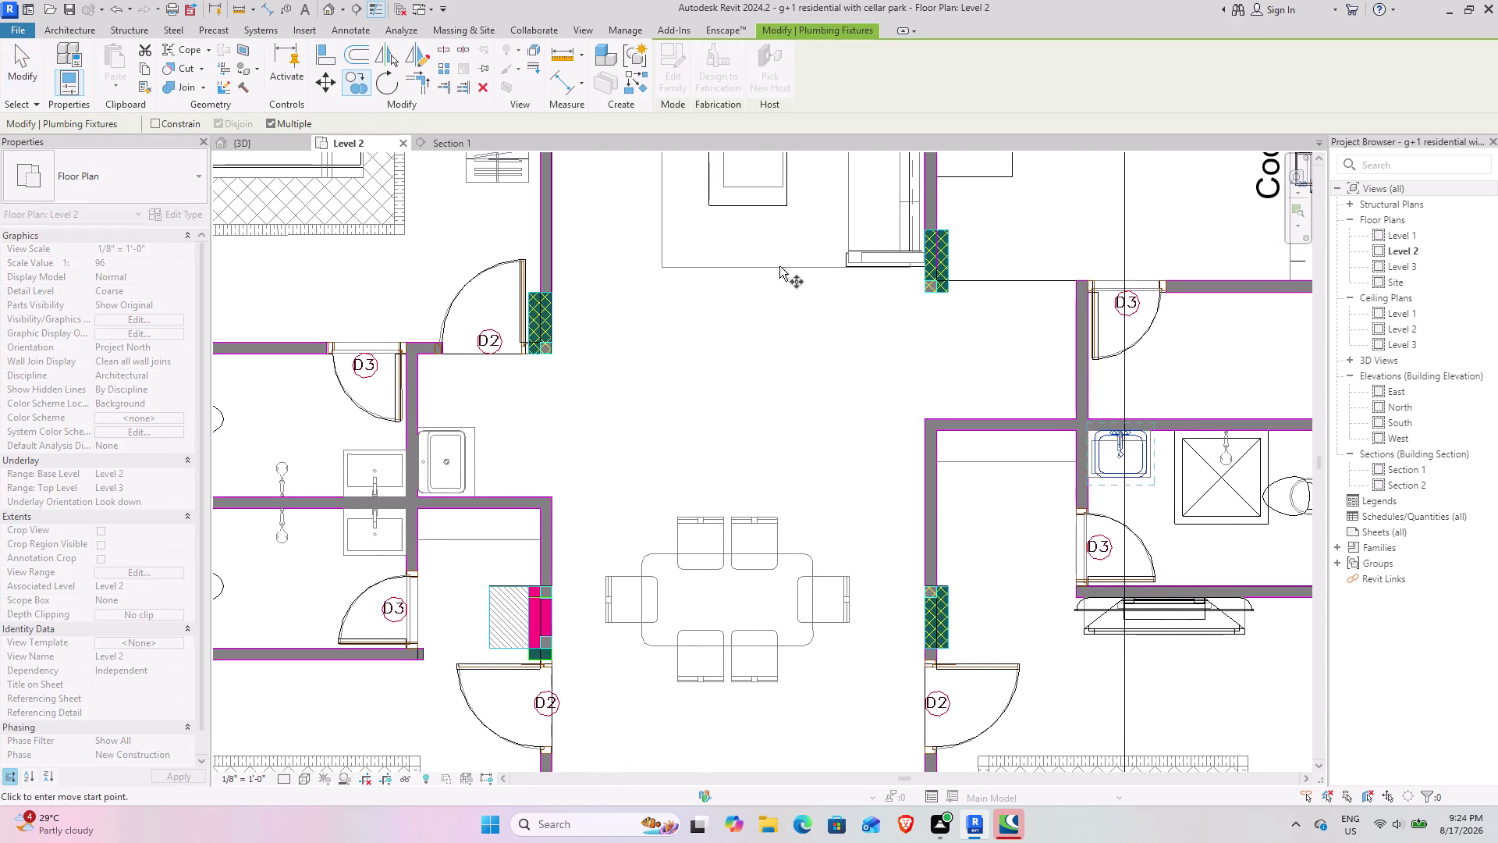
scroll(up, 3)
click(1118, 430)
middle_drag(460, 475, 567, 475)
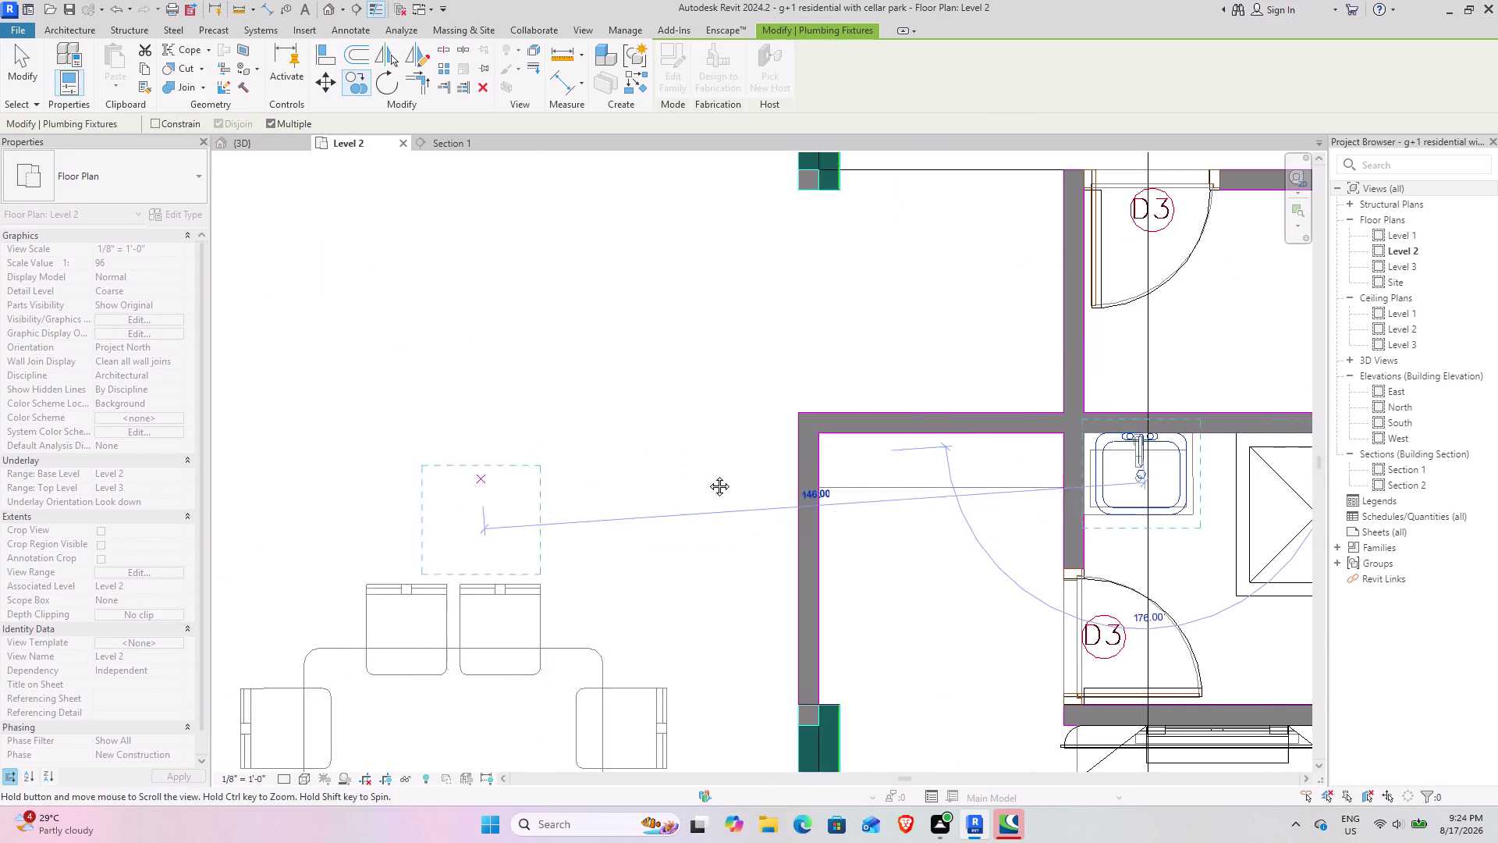
middle_drag(567, 475, 1347, 434)
scroll(up, 3)
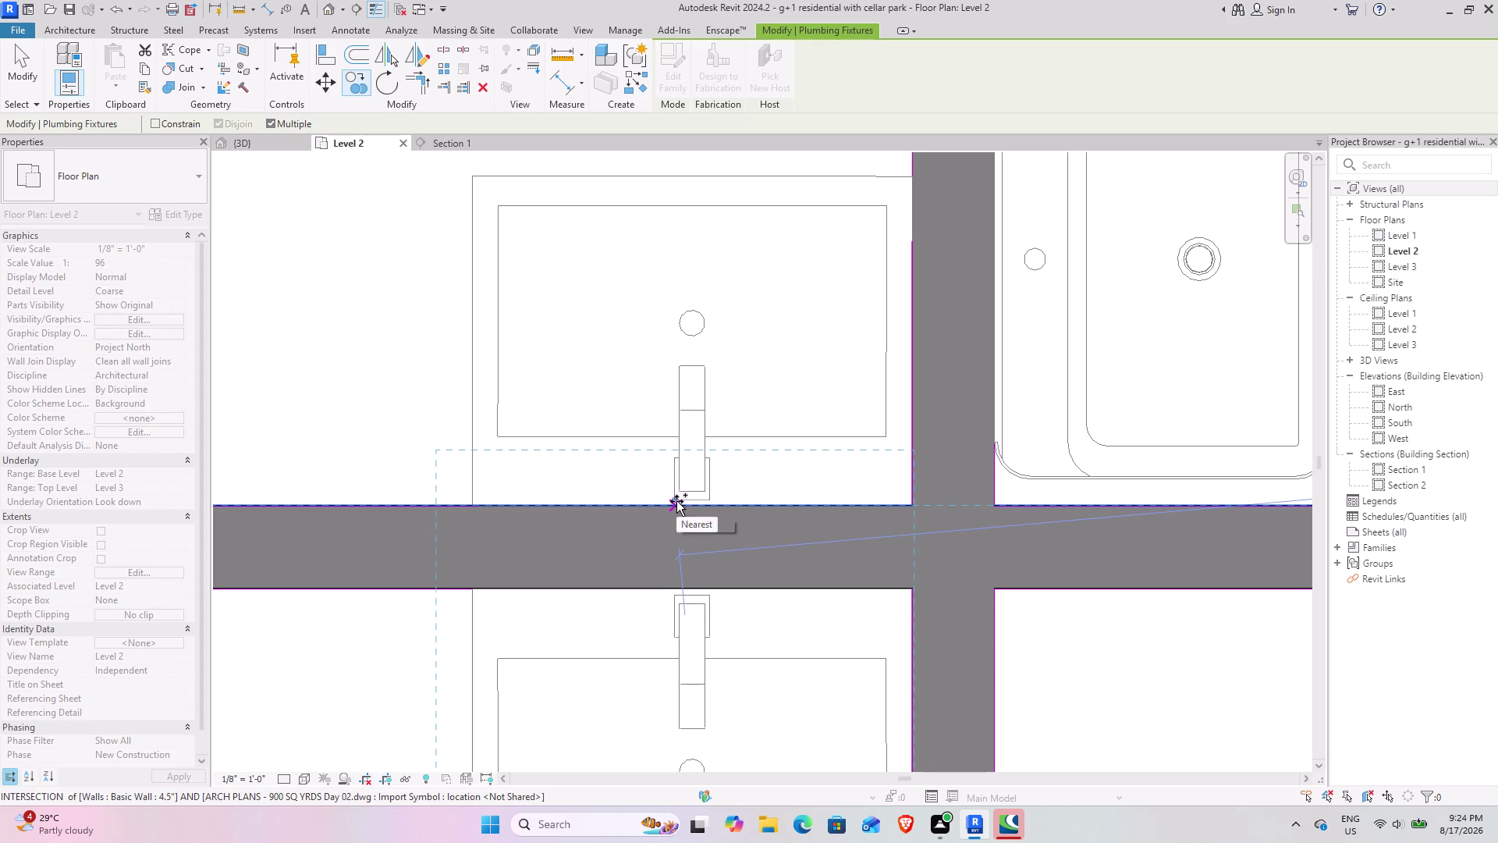
click(672, 499)
middle_drag(695, 653, 688, 467)
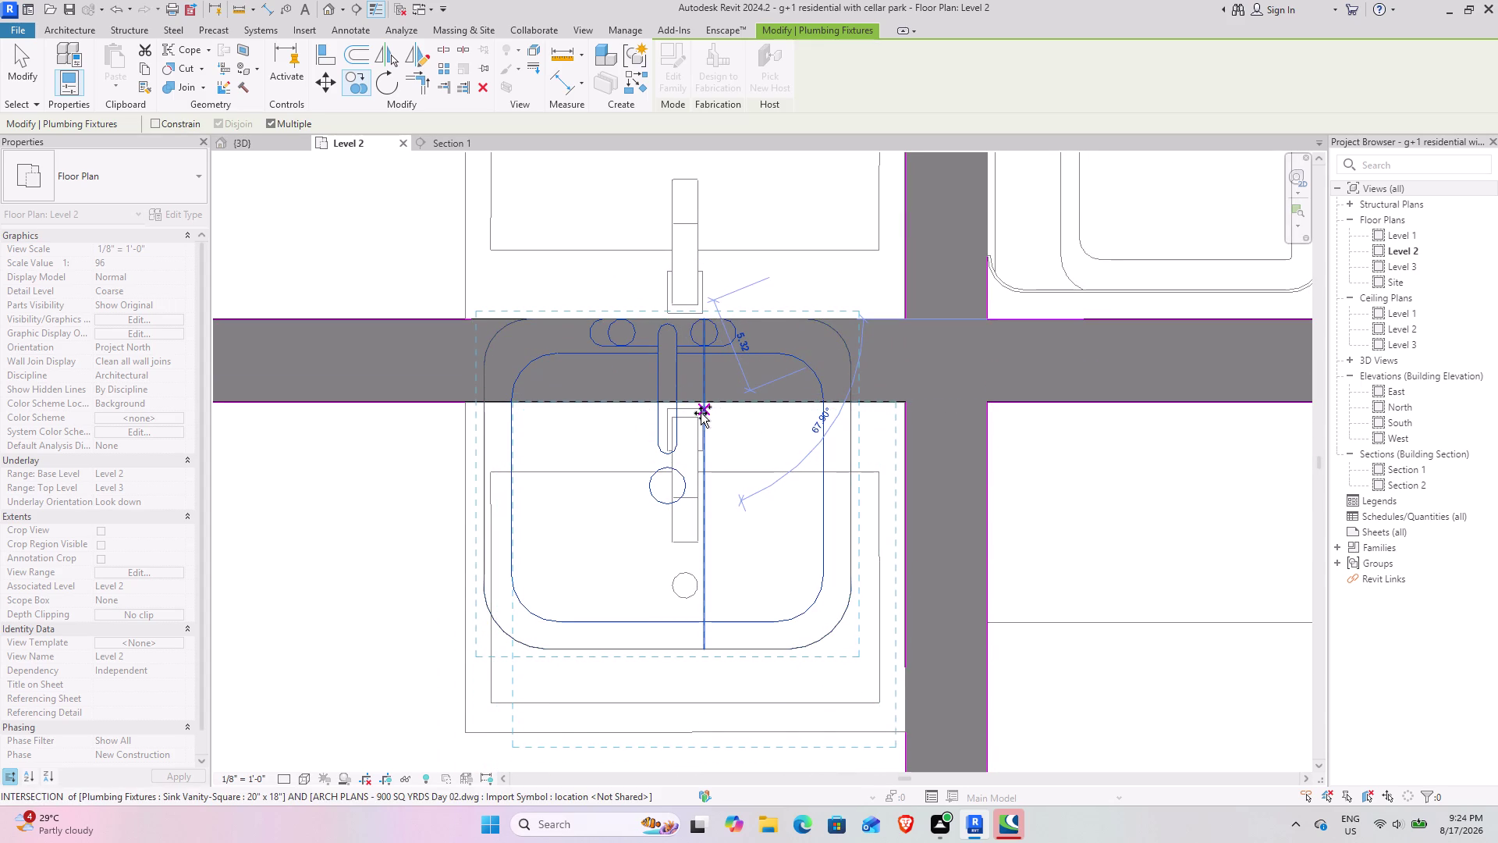
click(683, 407)
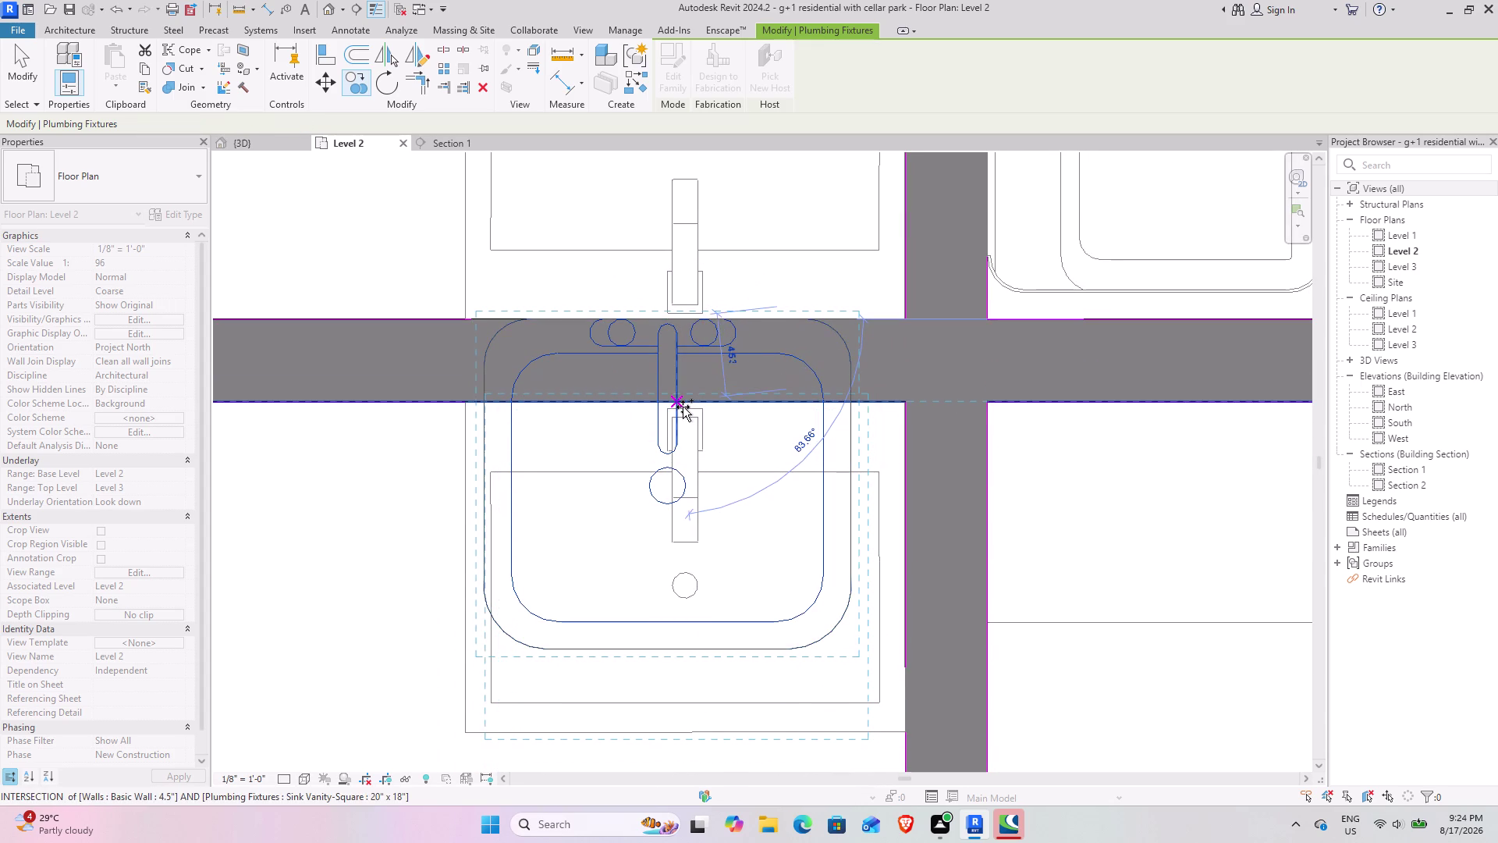
key(Escape)
key(Escape)
Move the rotated sink to the wall's other side, back to back.
click(675, 345)
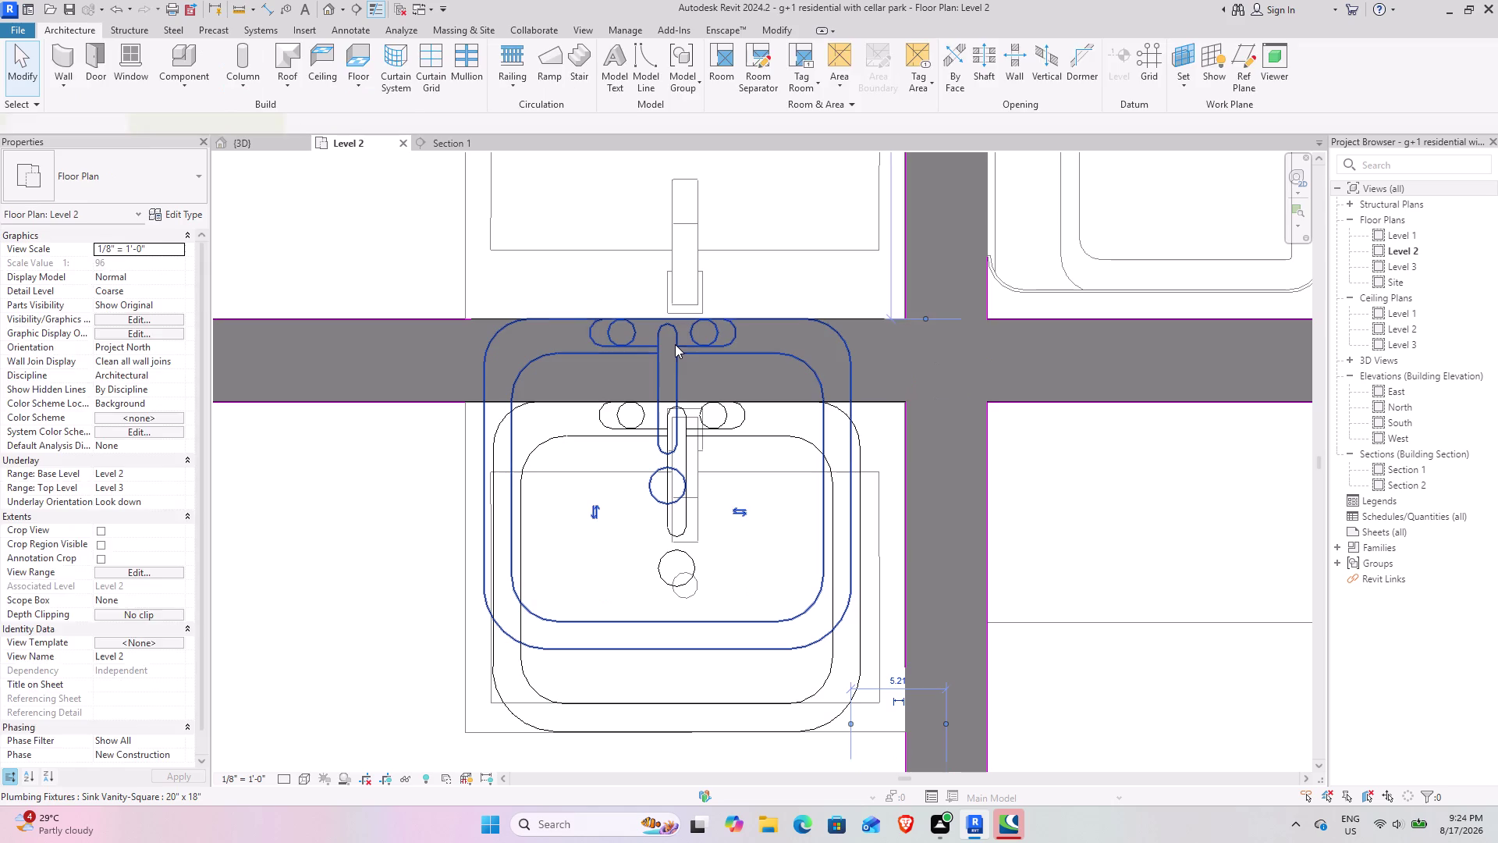
key(space)
key(space)
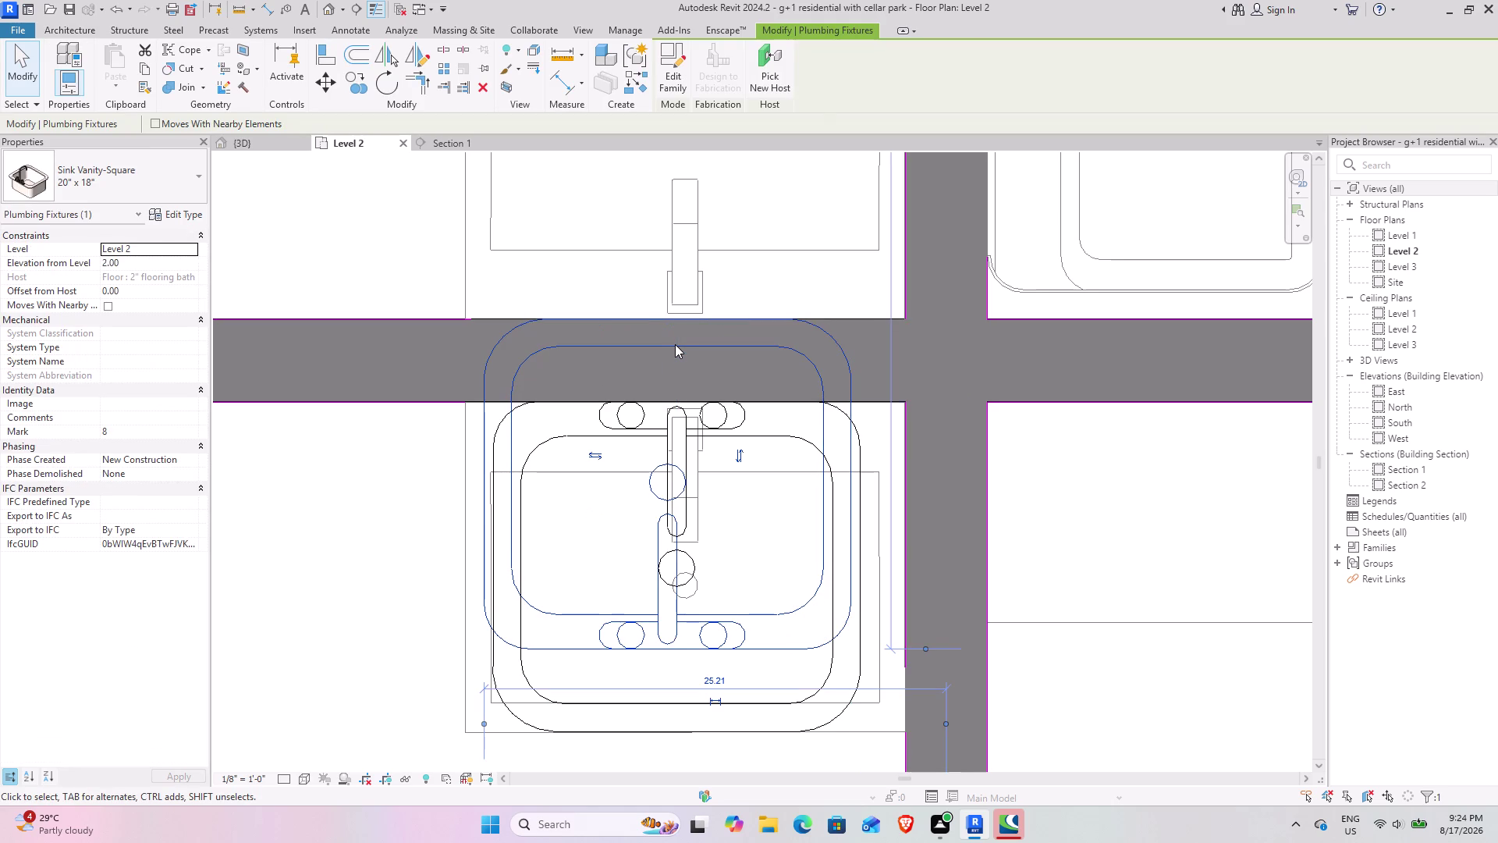
click(325, 86)
click(671, 644)
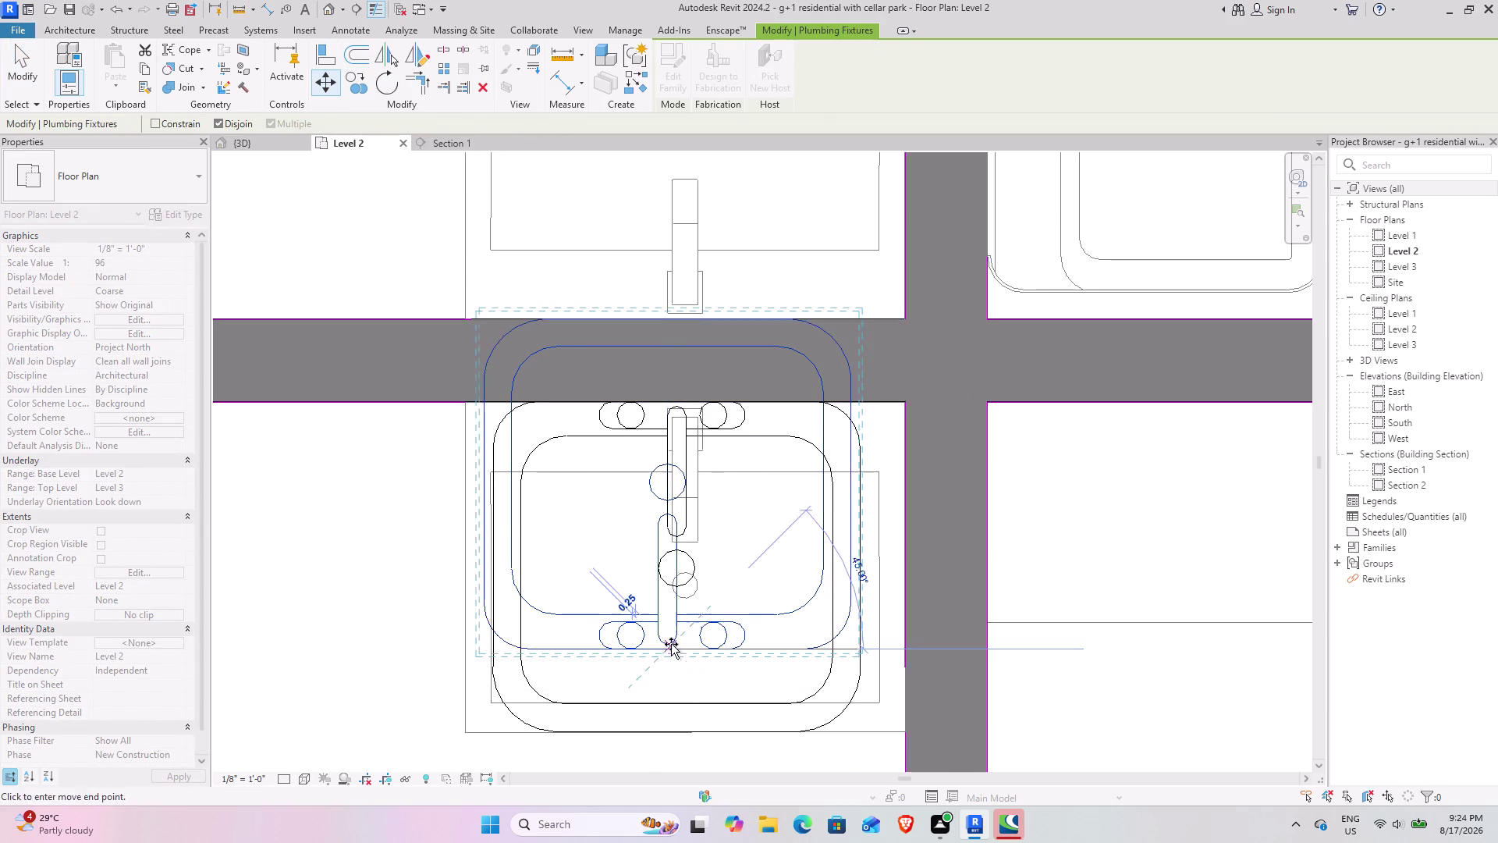
click(686, 315)
scroll(down, 3)
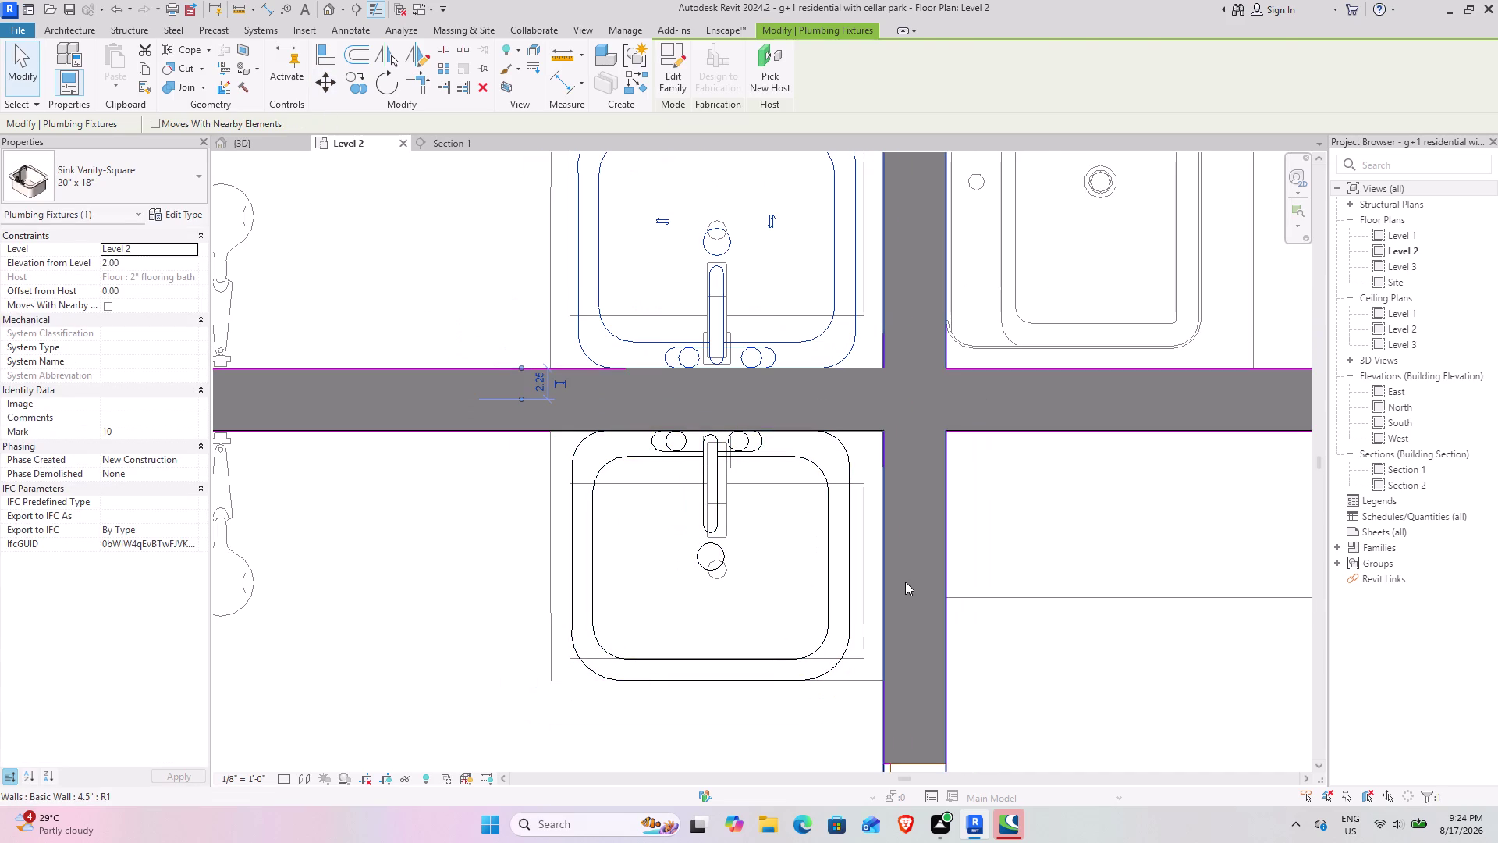
key(Escape)
scroll(down, 3)
middle_drag(816, 570, 465, 655)
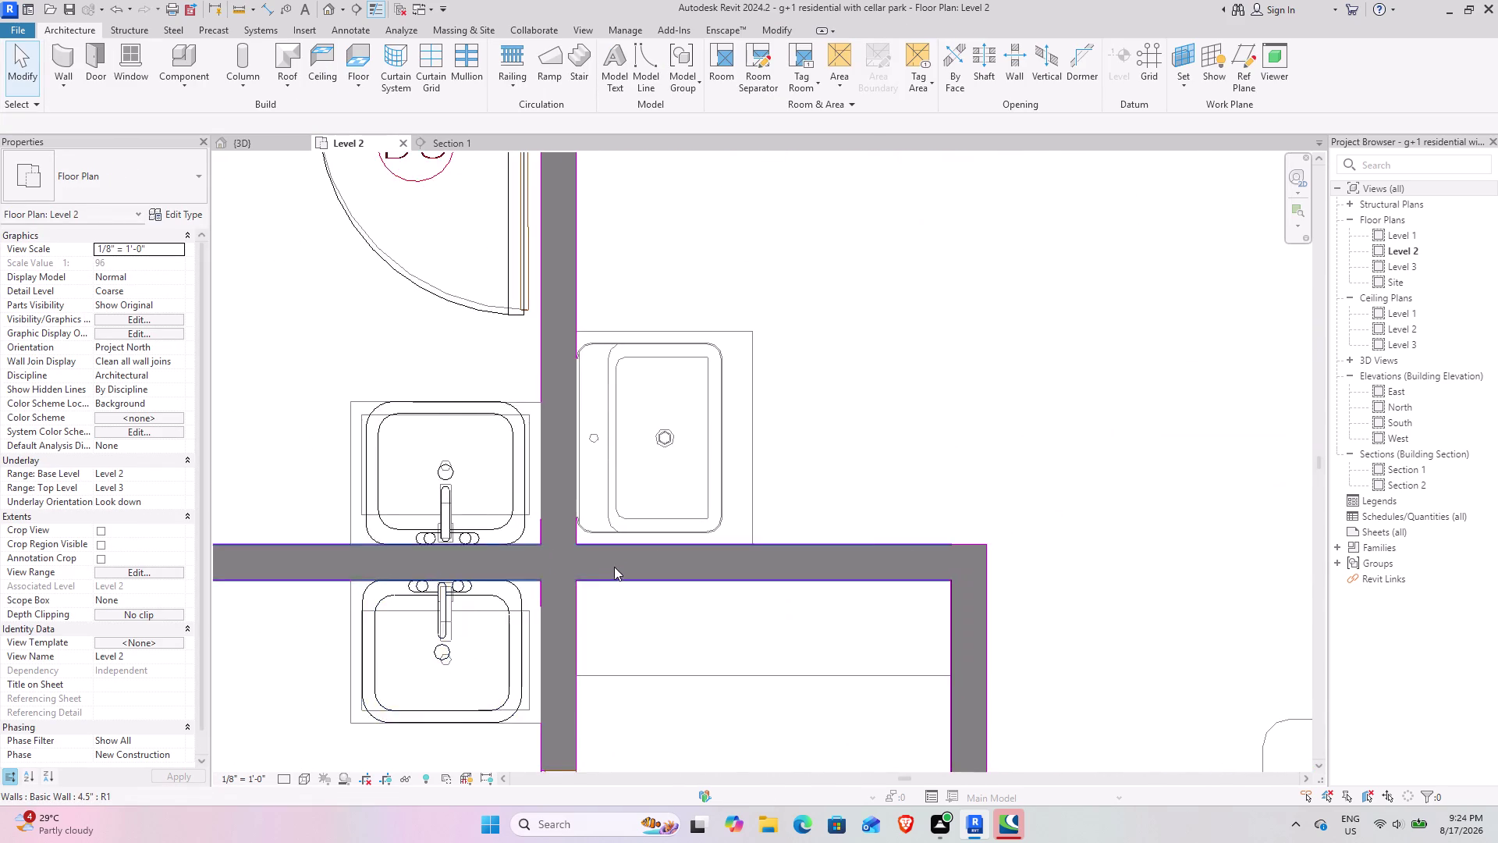
Pan and zoom the plan to review the left bathrooms and whole unit.
scroll(down, 3)
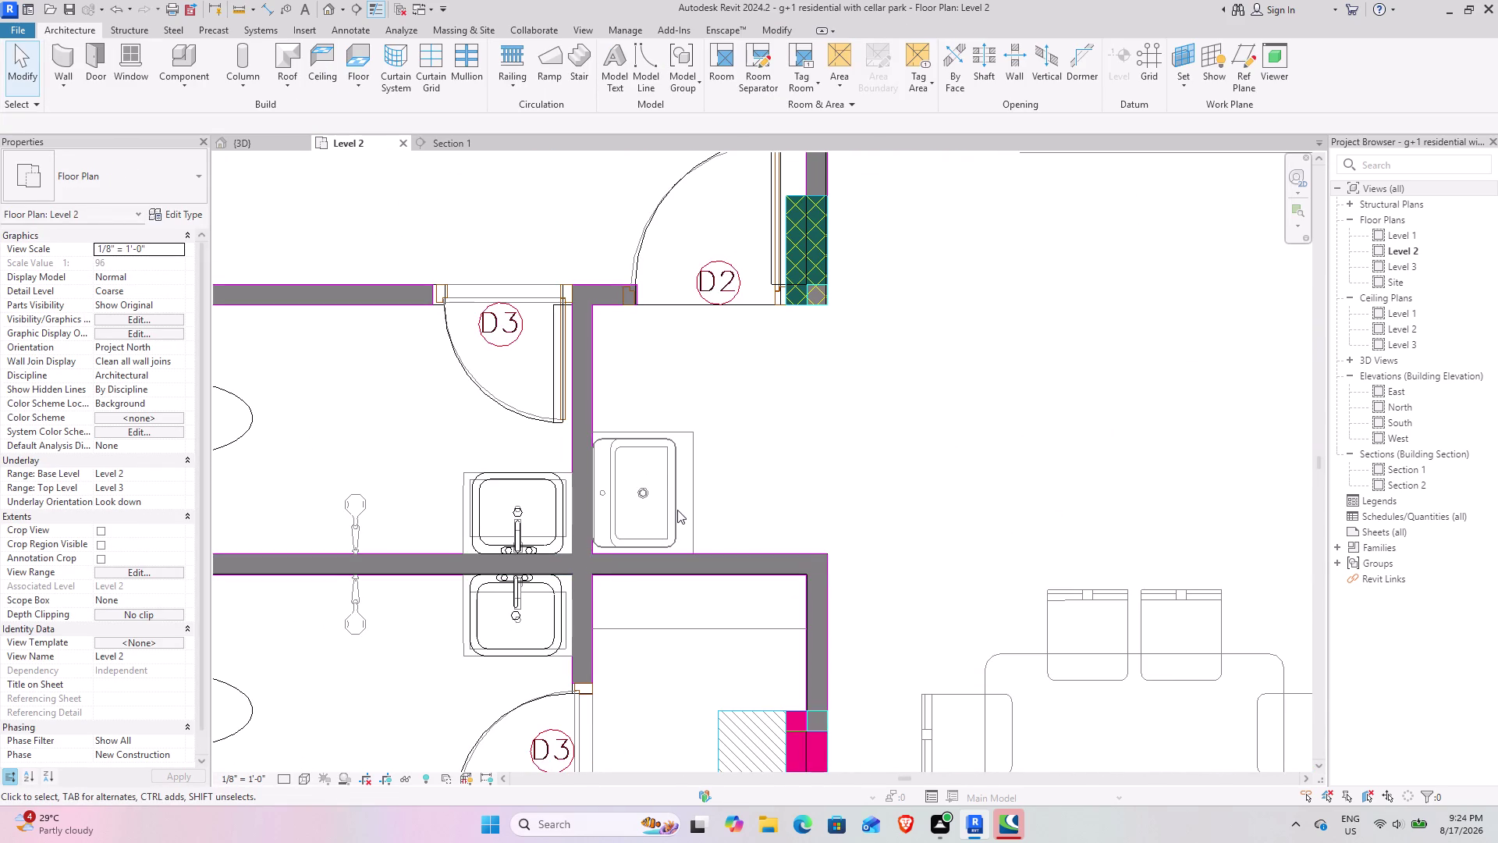
scroll(down, 3)
middle_drag(879, 483, 873, 441)
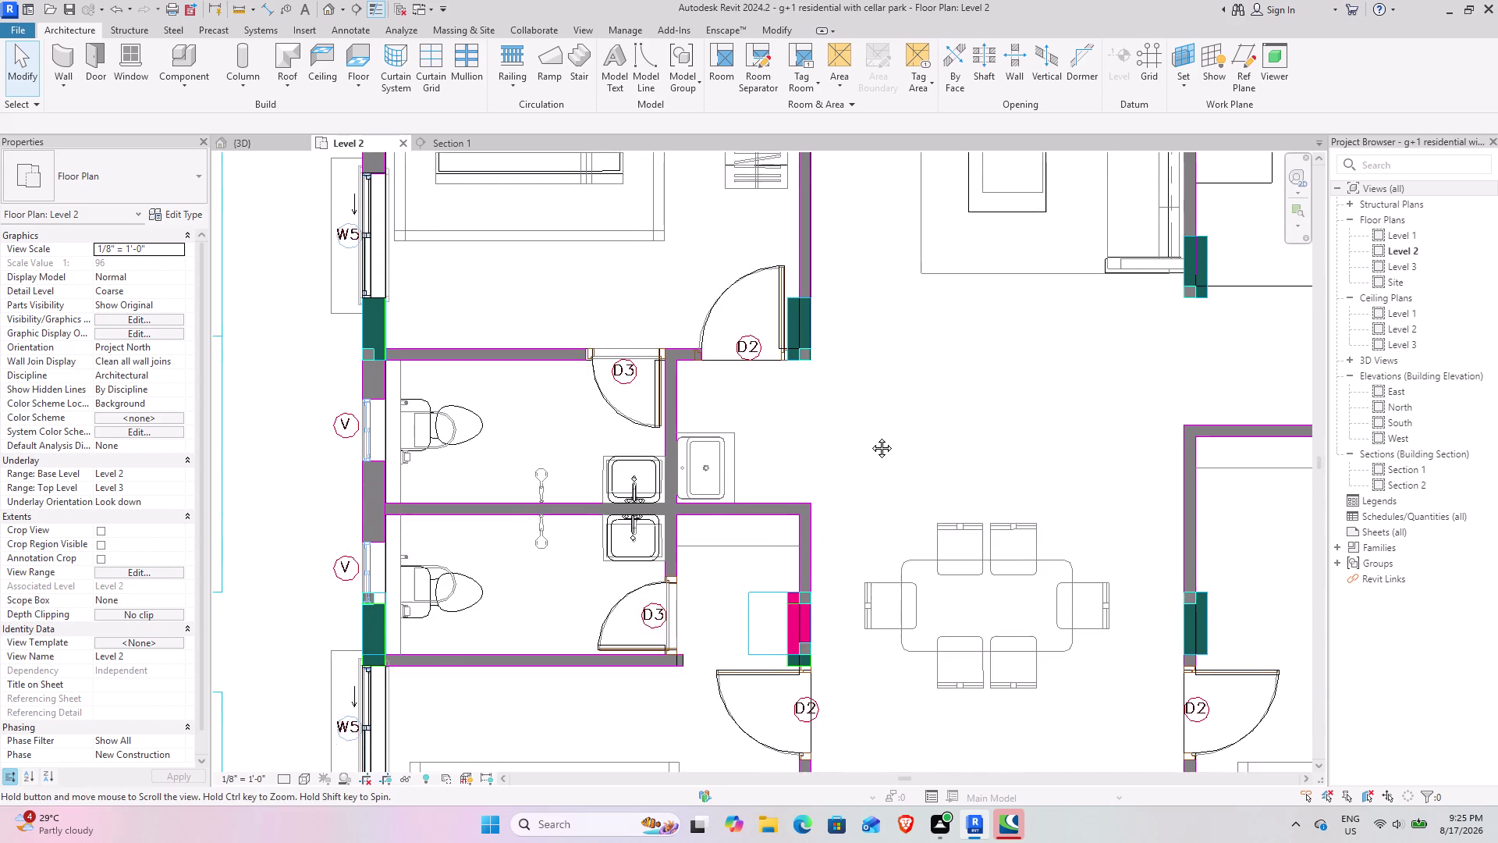
middle_drag(873, 441, 852, 425)
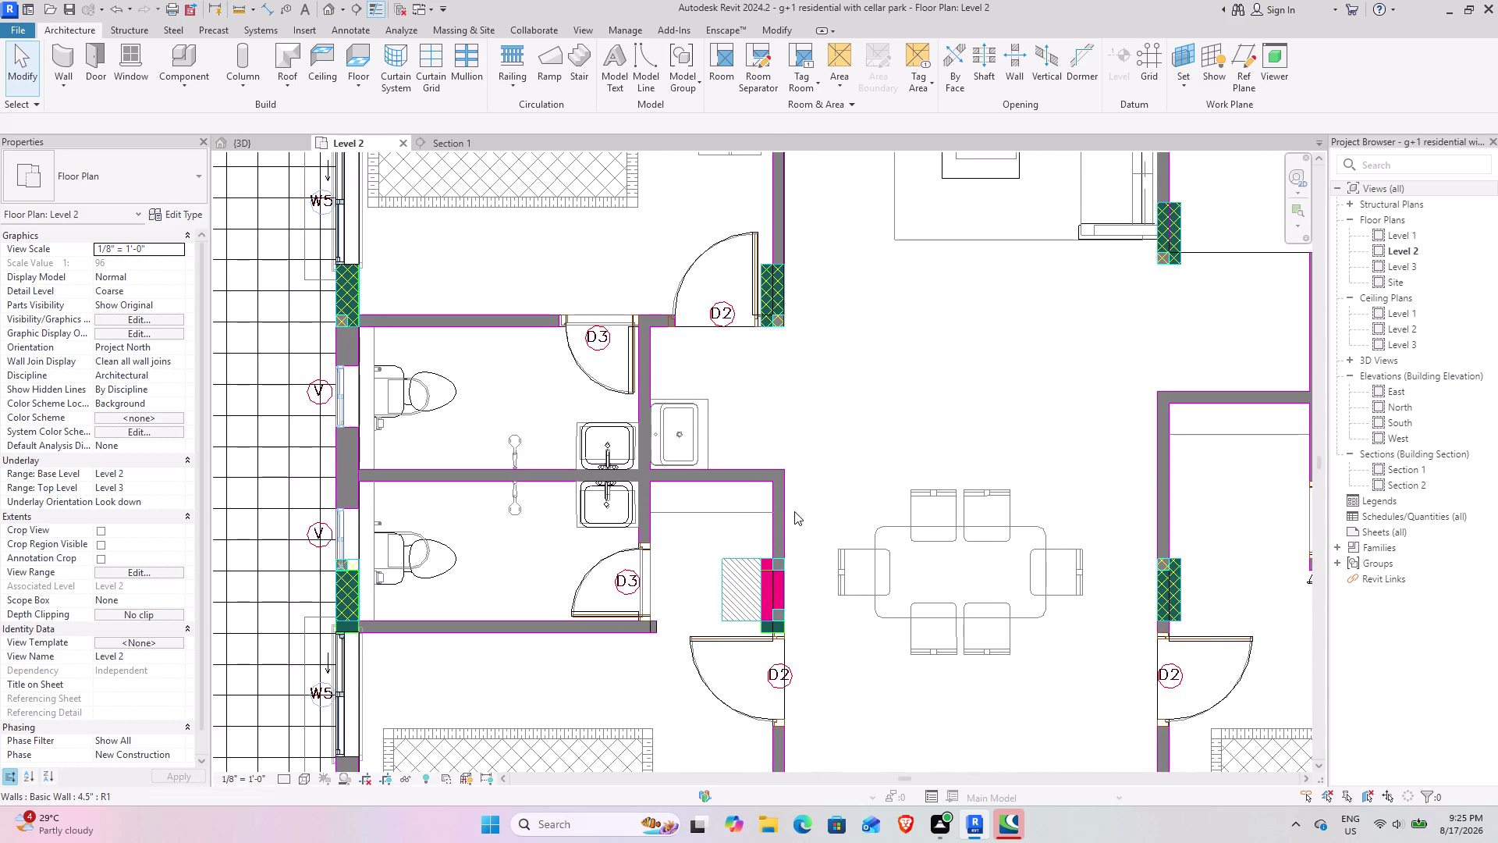
scroll(down, 3)
middle_drag(860, 504, 529, 593)
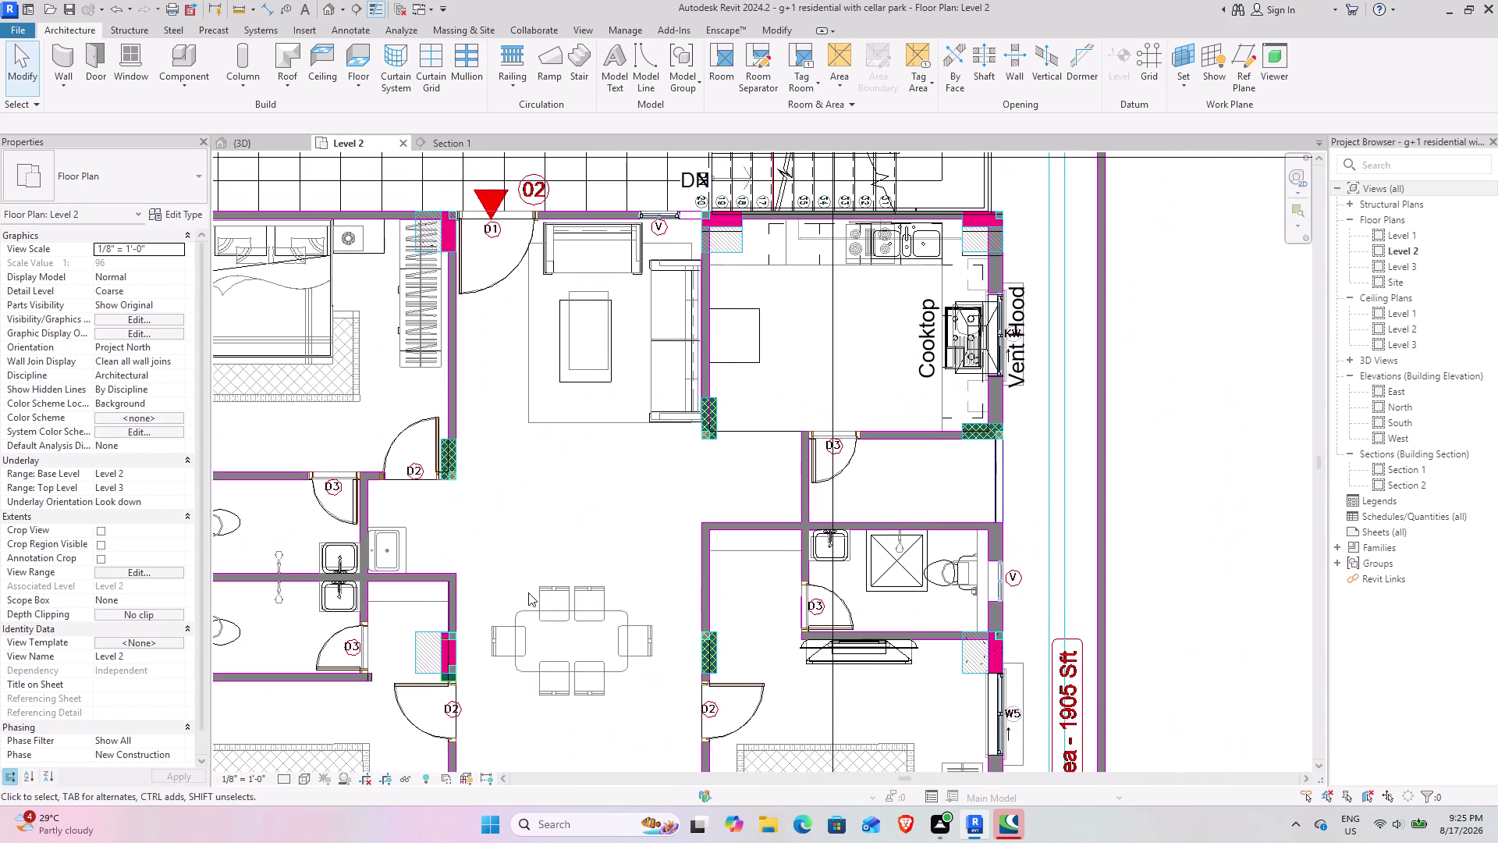
middle_drag(526, 589, 614, 623)
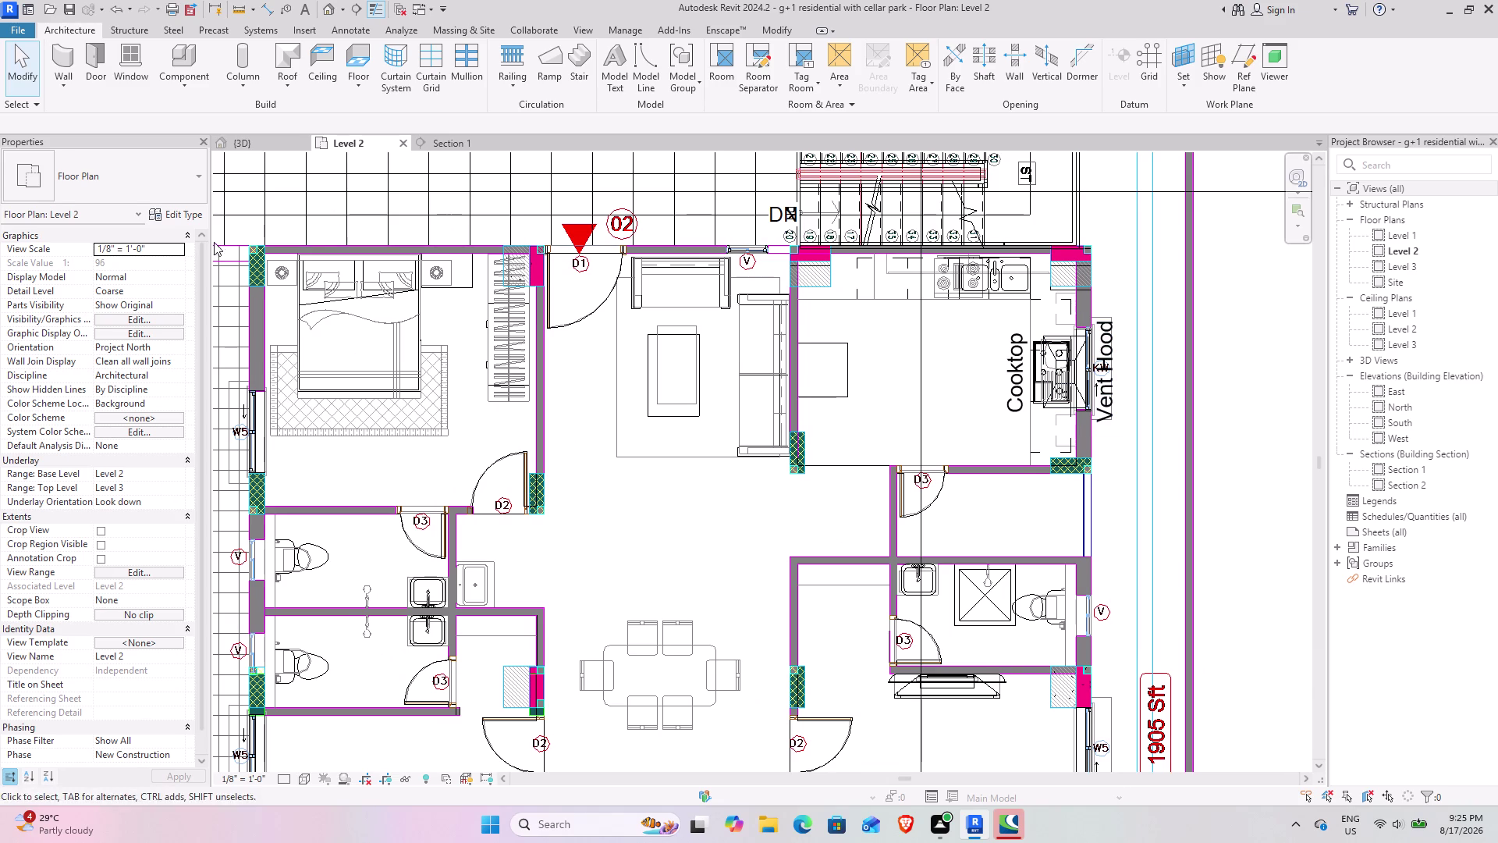
scroll(up, 3)
middle_drag(375, 619, 442, 549)
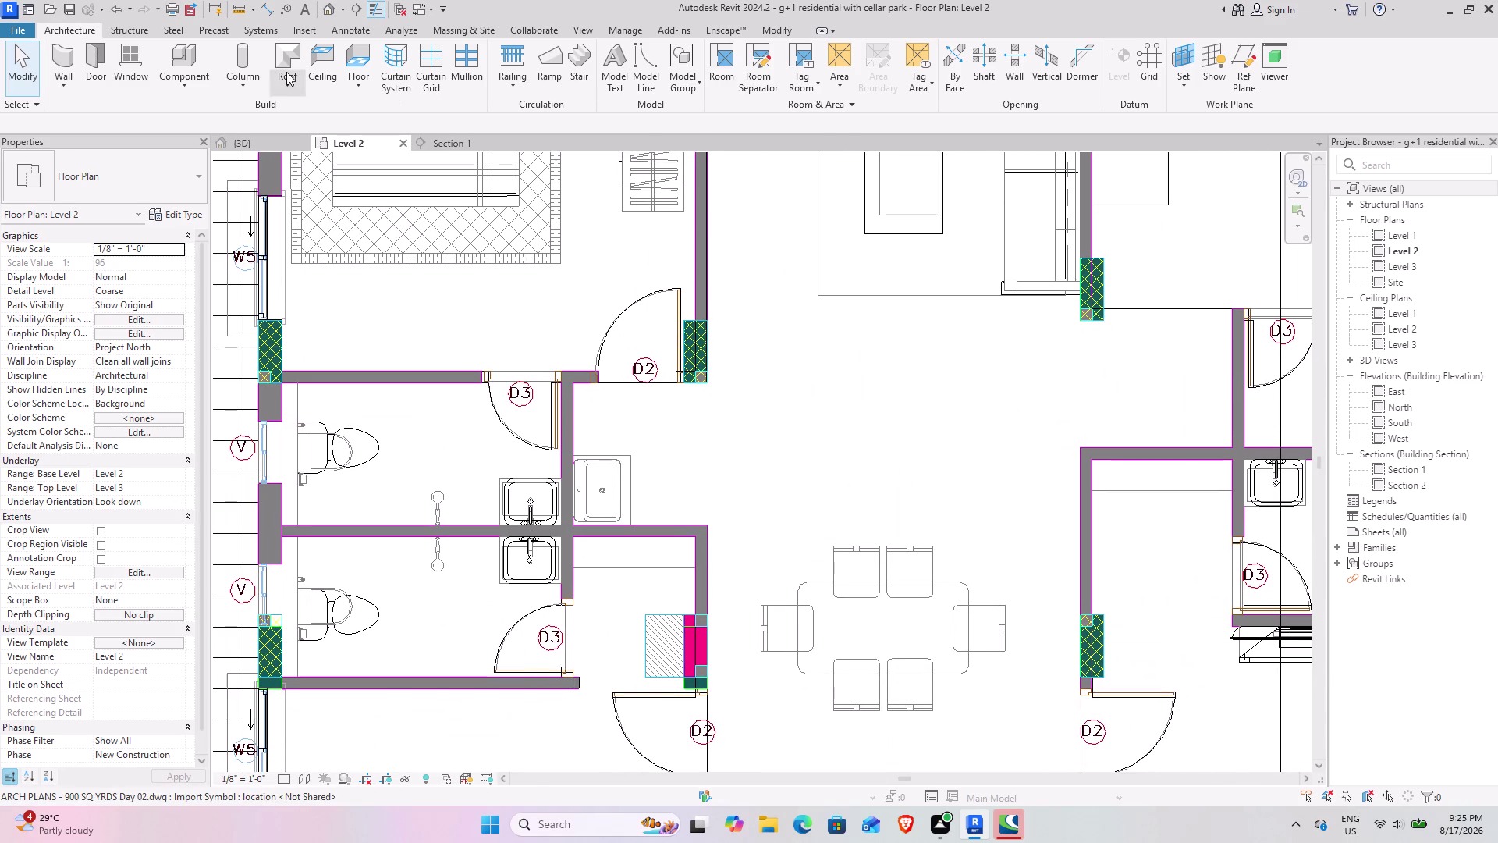
Start a Component placement and open Load Family at the Furniture folder.
click(208, 63)
click(664, 61)
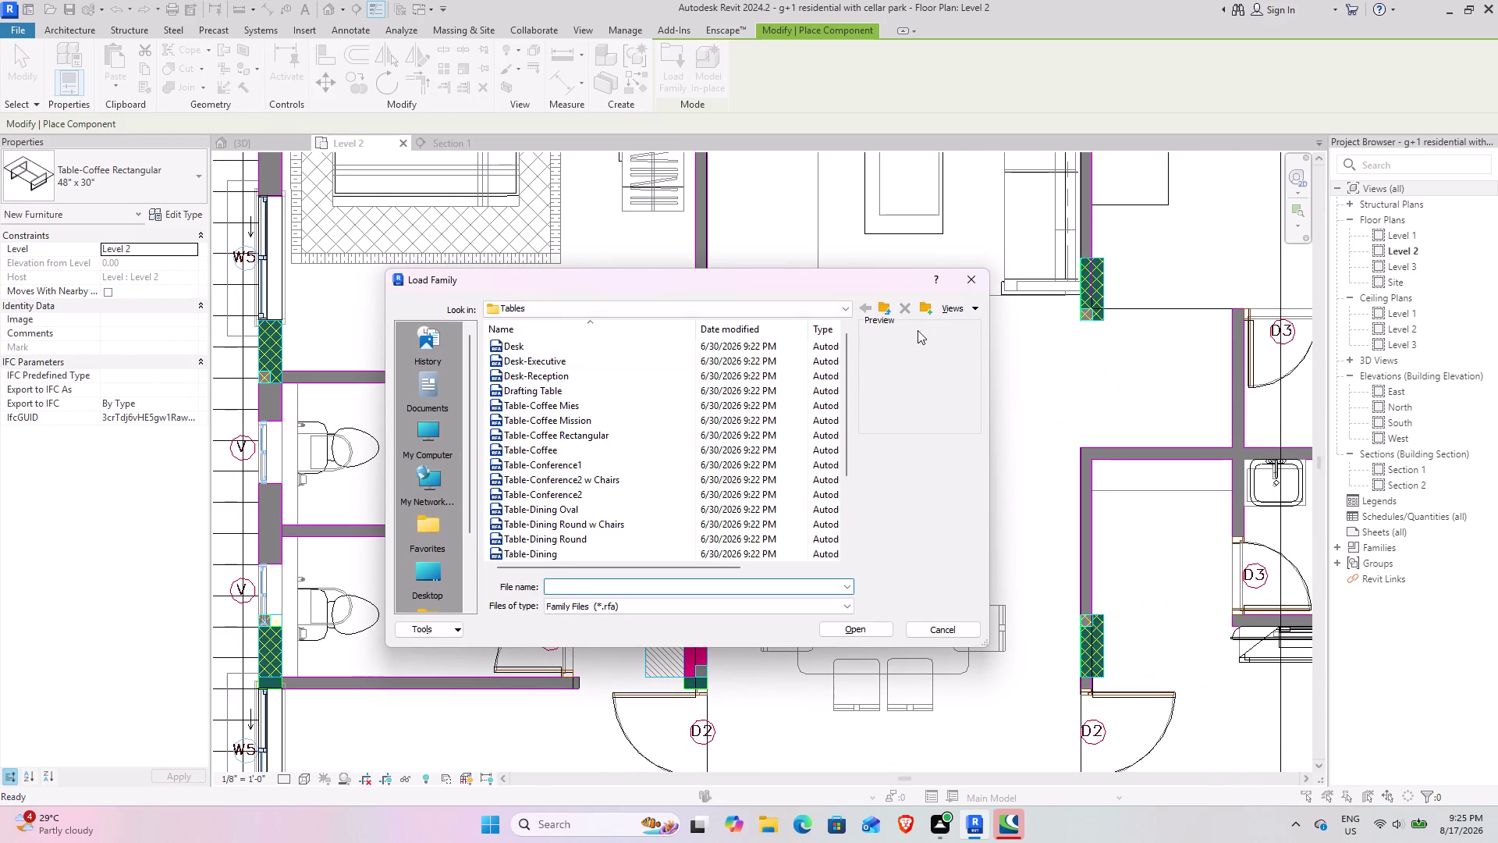
click(878, 300)
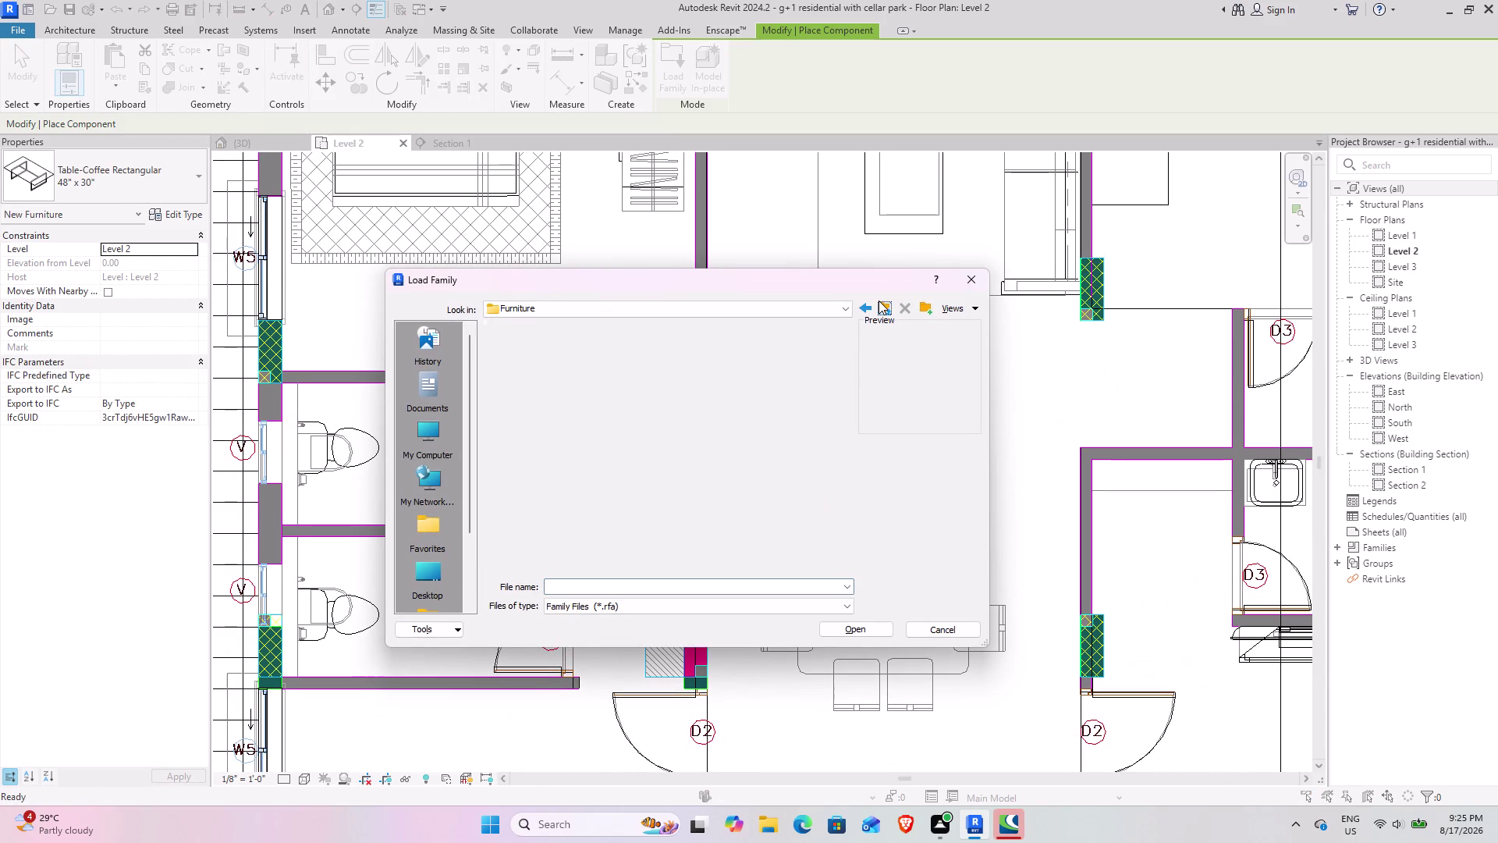